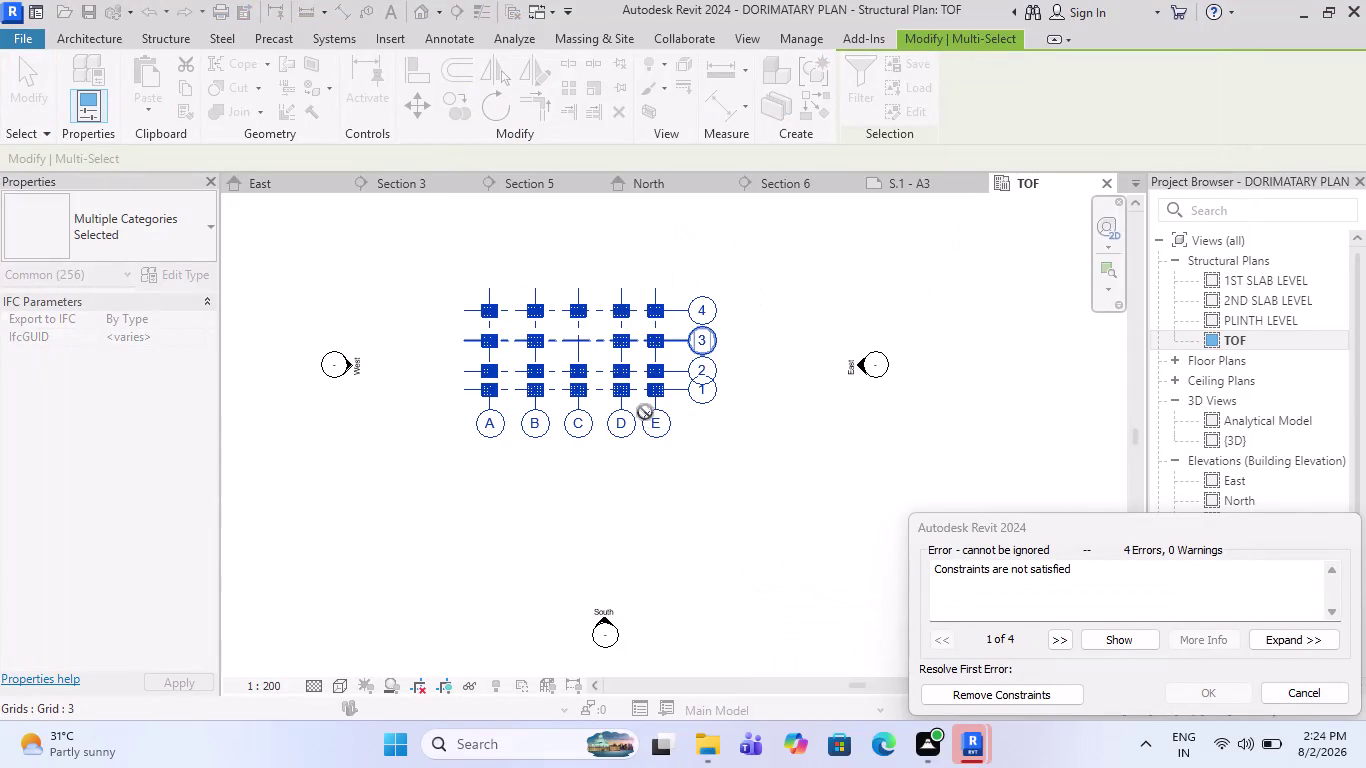
Cancel the grid change that broke constraints and switch to sheet S.1 - A3.
key(Escape)
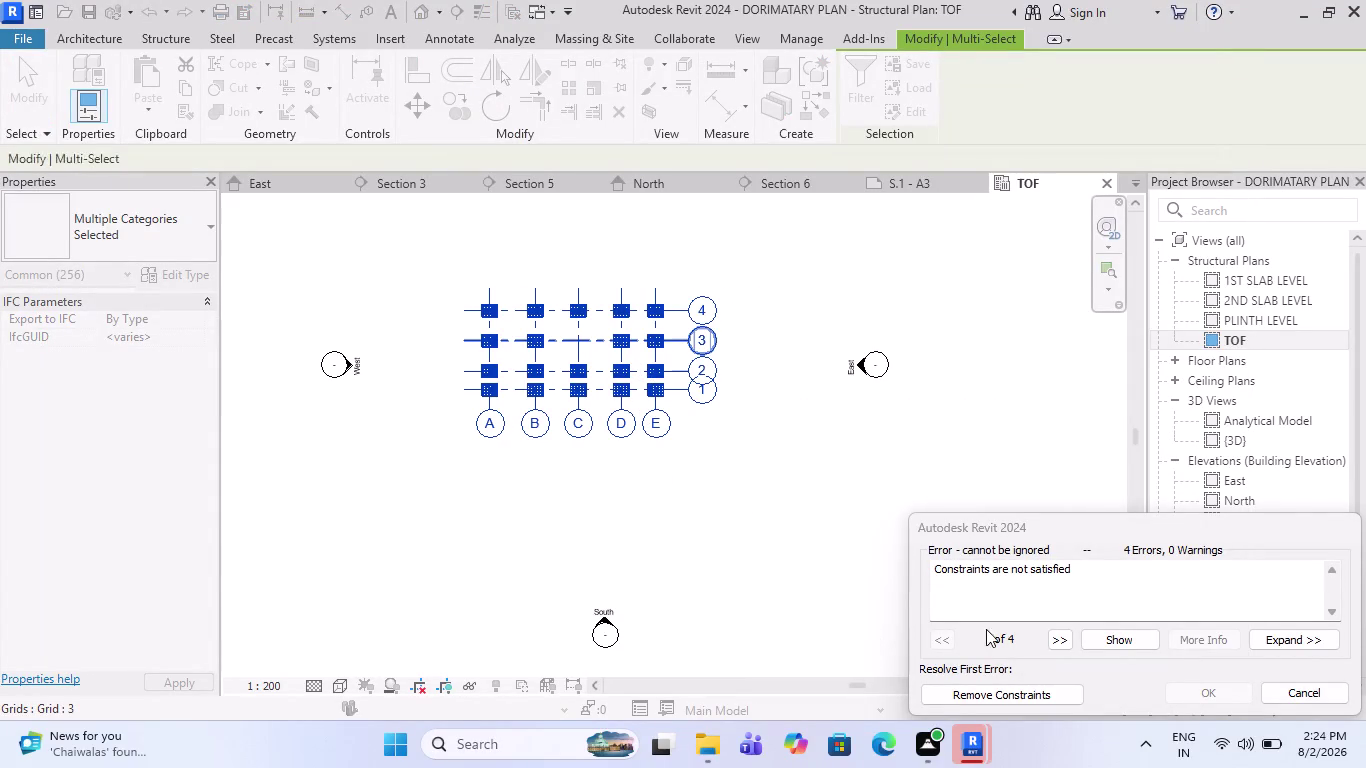
click(1320, 684)
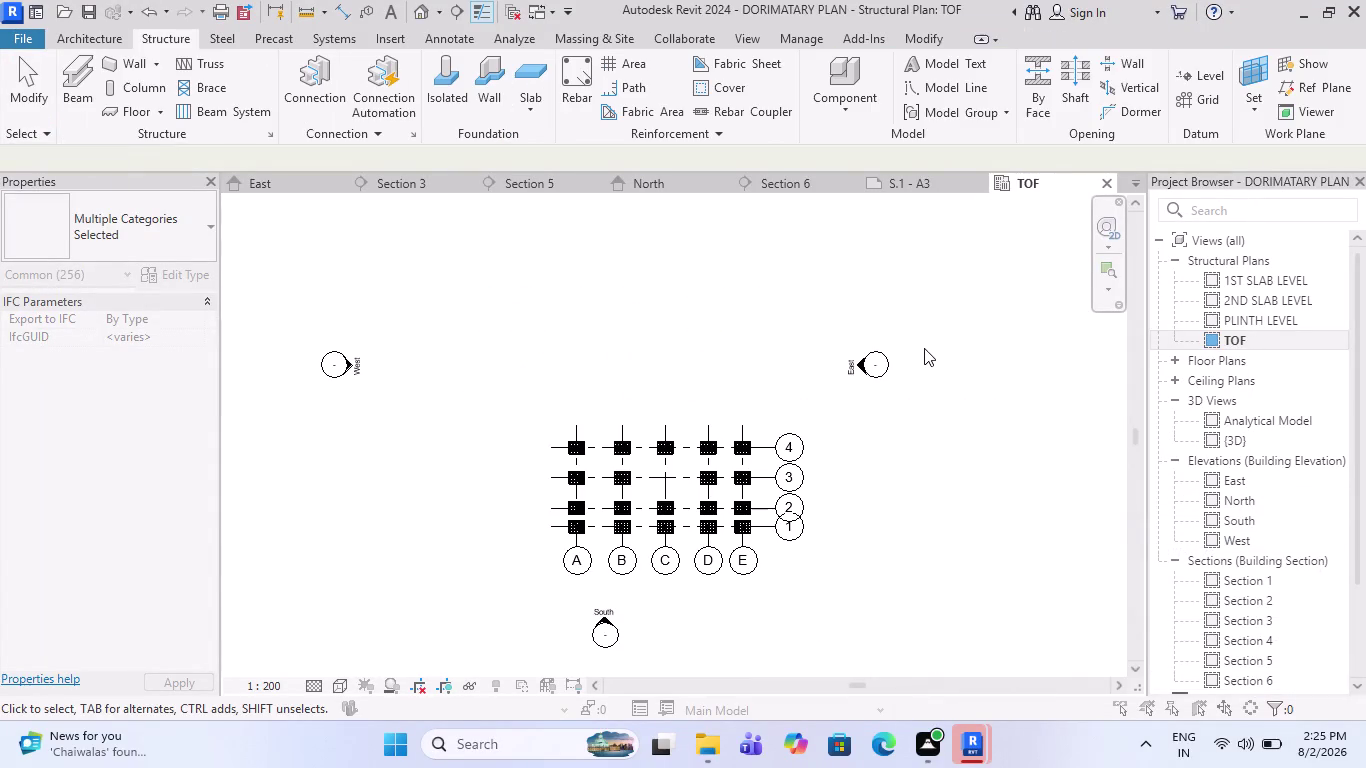
click(901, 189)
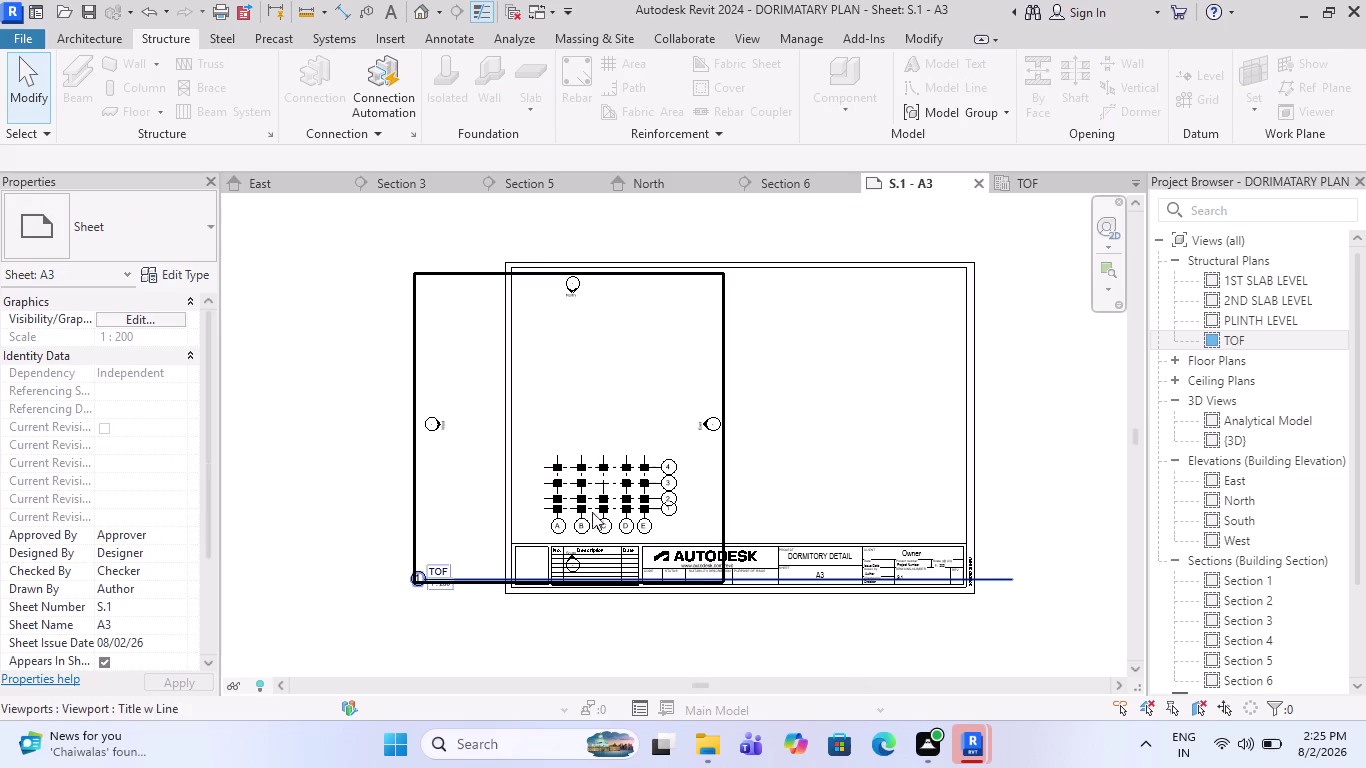
Activate the TOF plan viewport and delete the South elevation marker and its view.
double_click(565, 354)
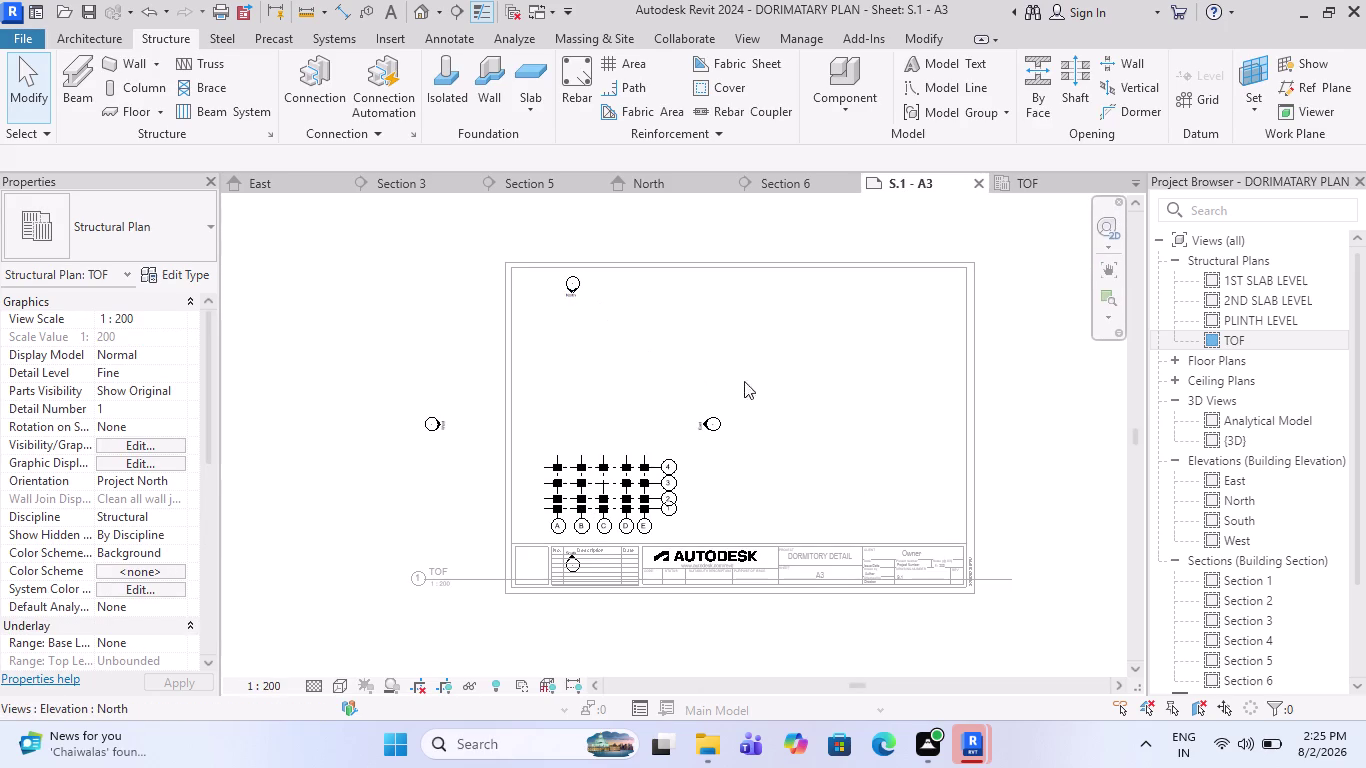
drag(613, 387, 619, 351)
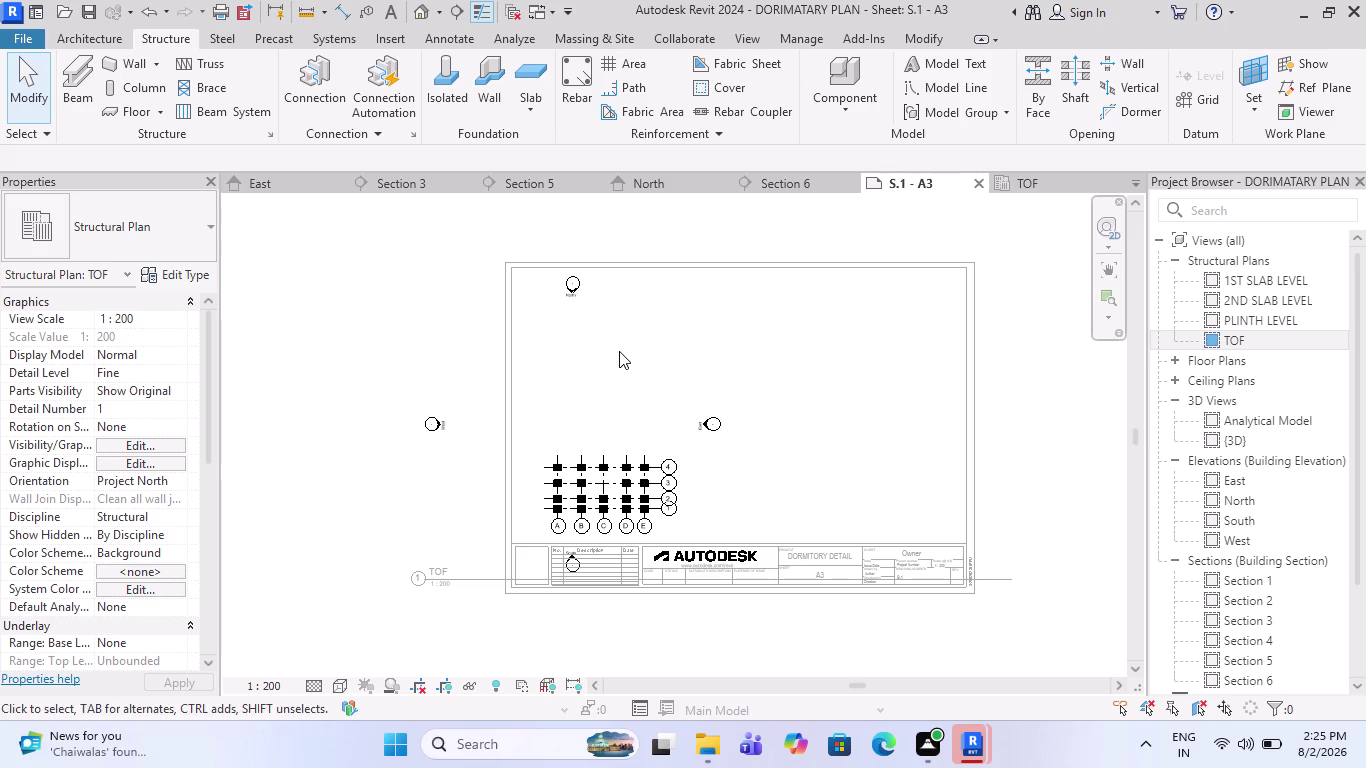
scroll(up, 3)
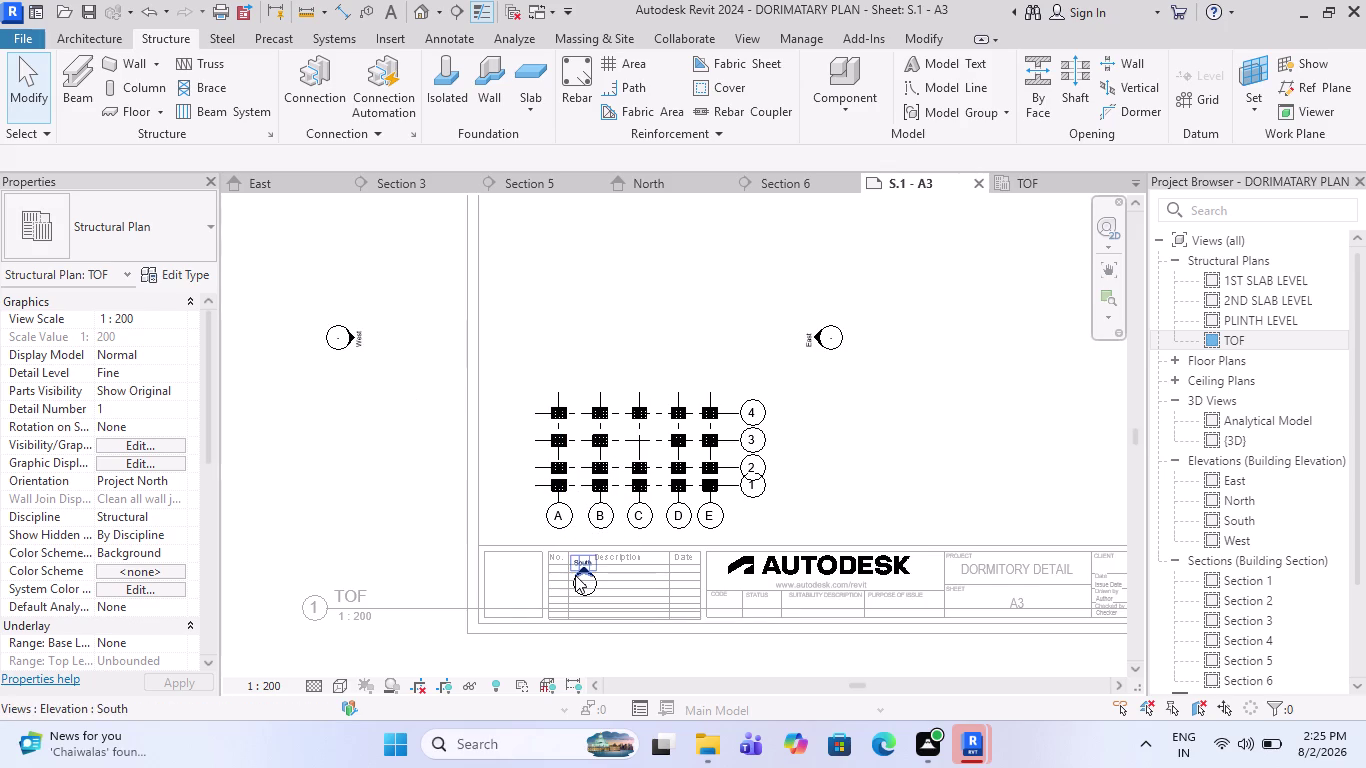
scroll(up, 3)
scroll(up, 3)
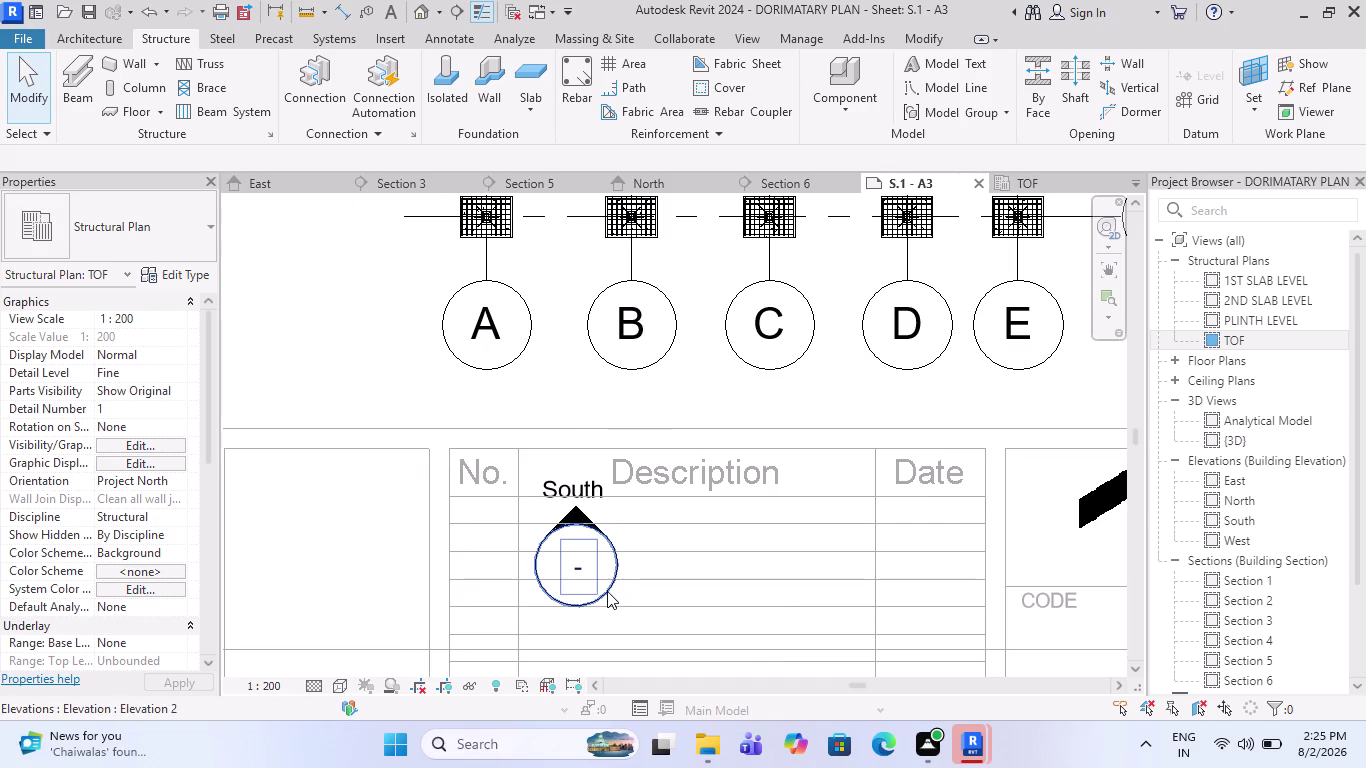
click(607, 591)
scroll(down, 3)
scroll(down, 3)
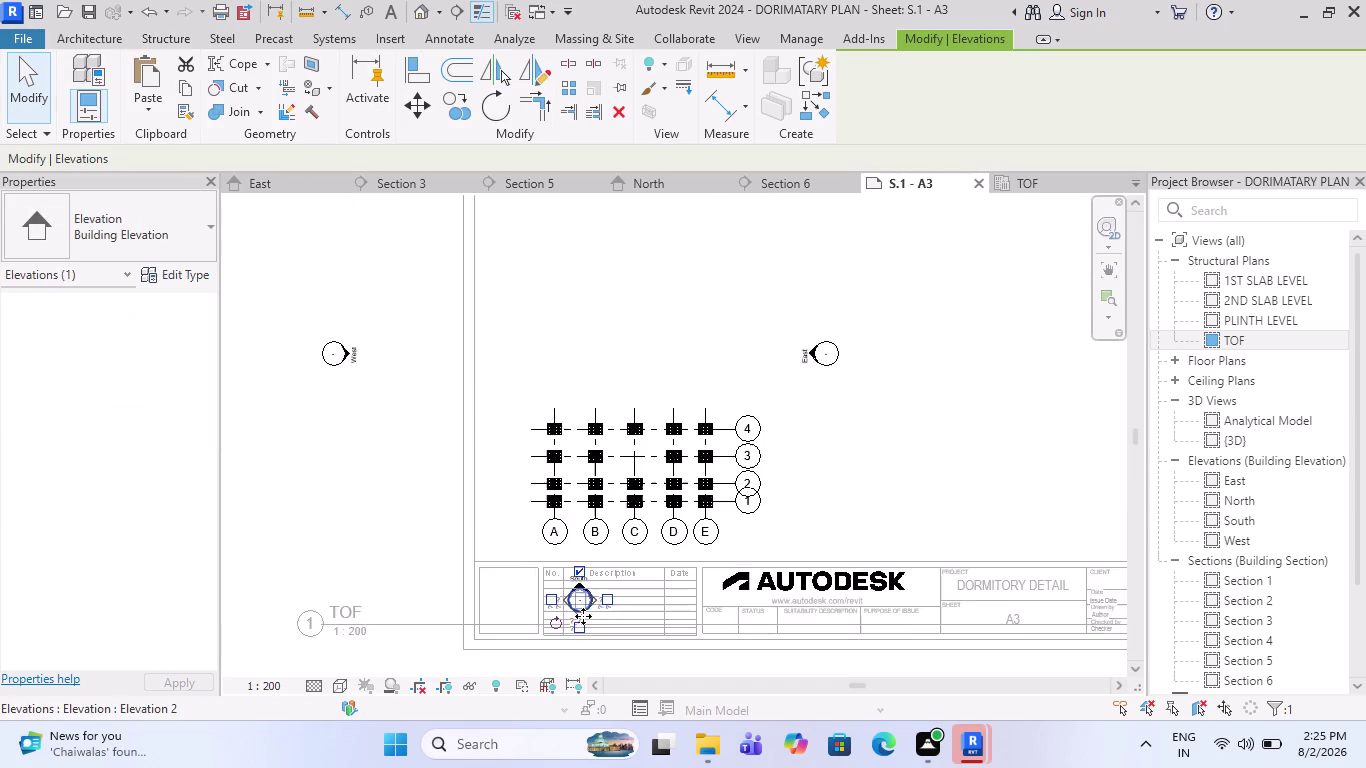
key(Delete)
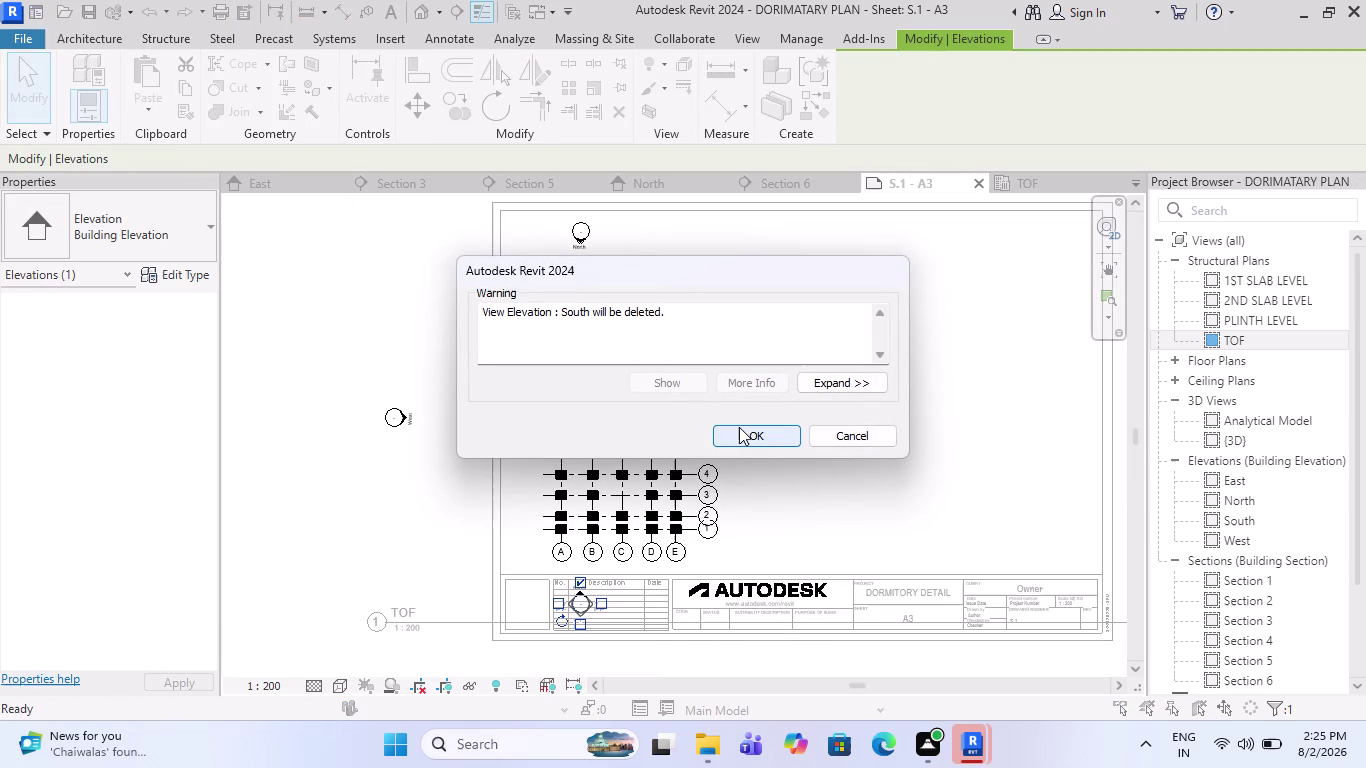
click(739, 427)
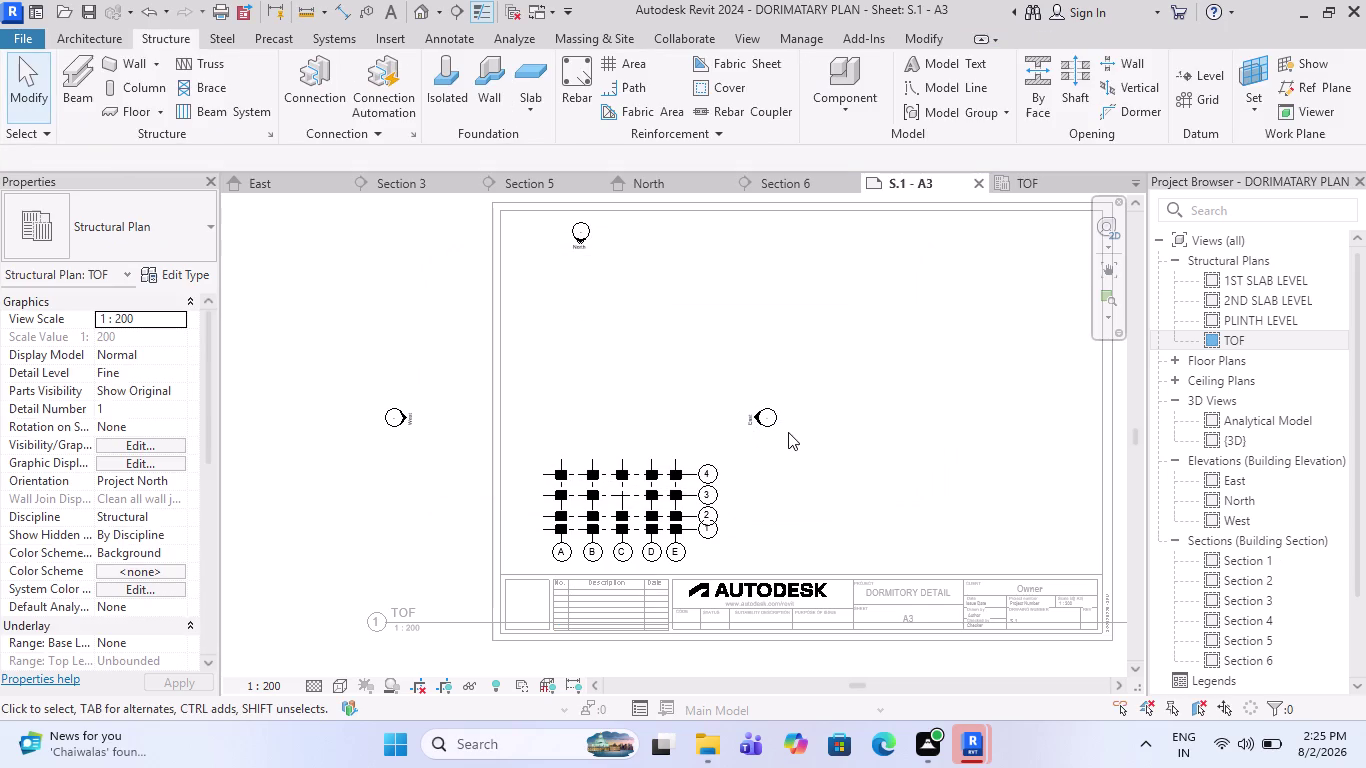
Delete the East, North and West elevation markers and their views.
drag(788, 432, 745, 374)
key(Delete)
click(751, 436)
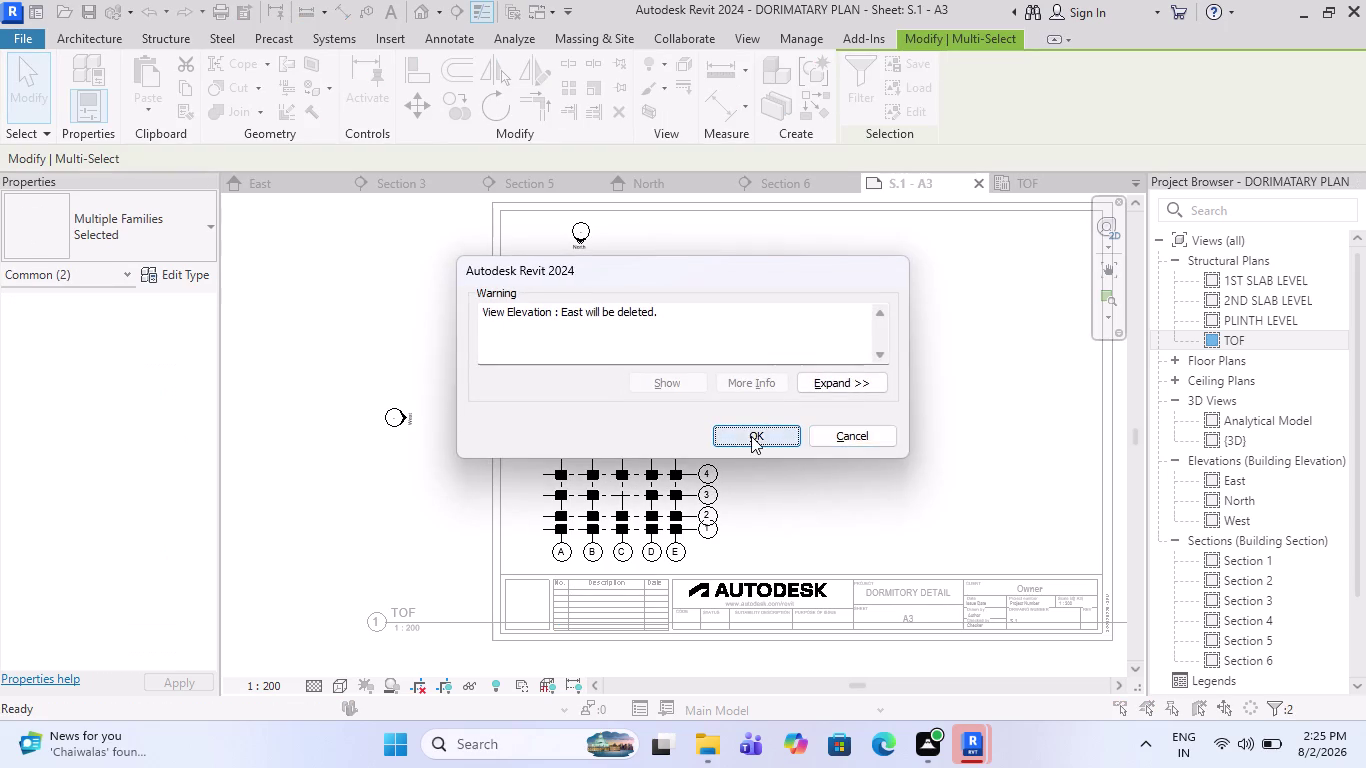
click(581, 247)
key(Delete)
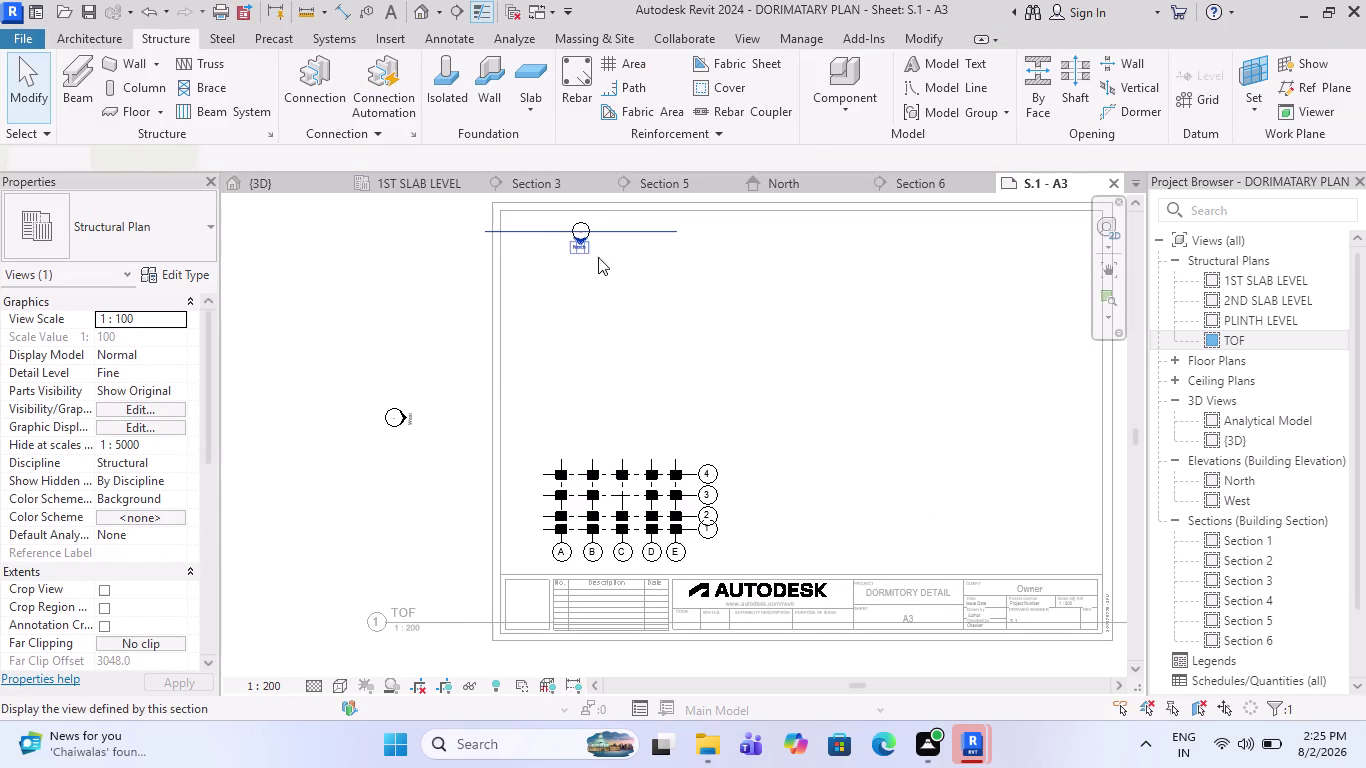
click(731, 430)
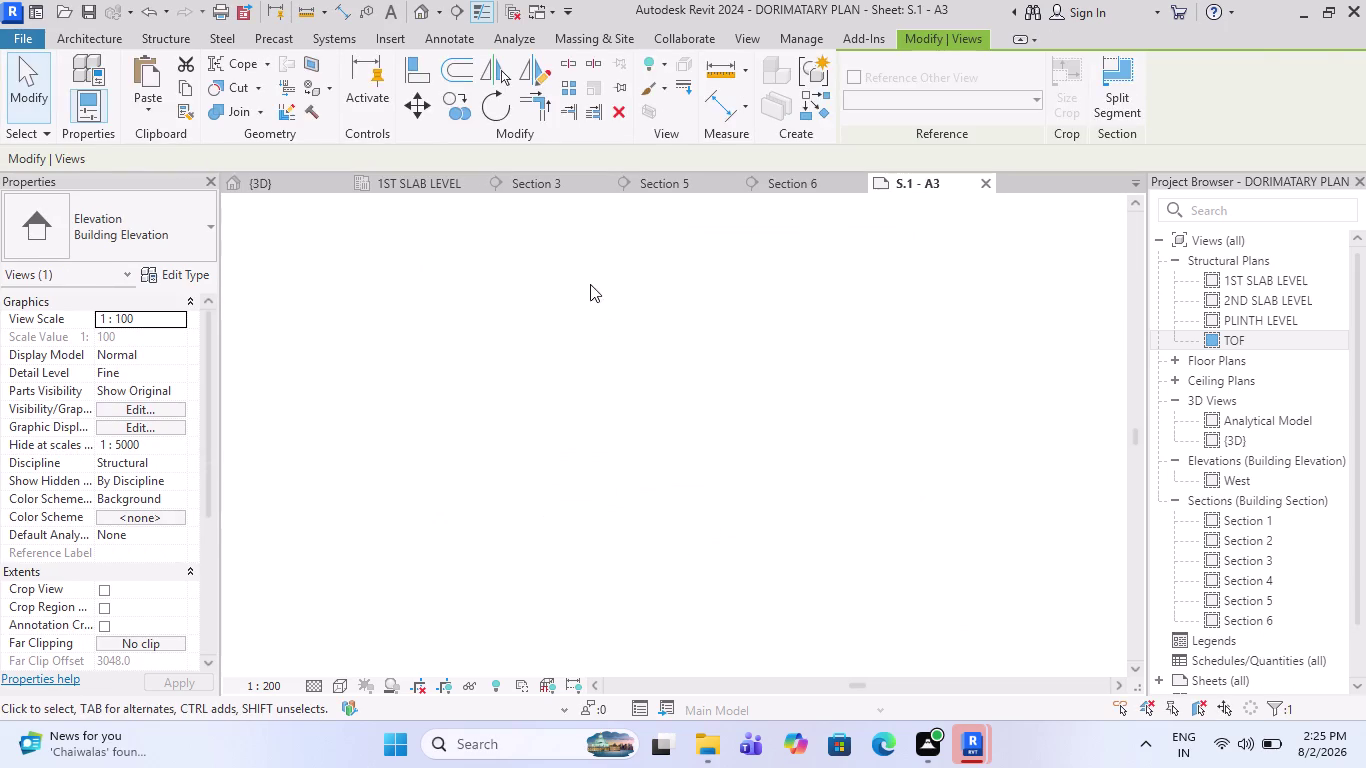
drag(420, 434, 291, 374)
key(Delete)
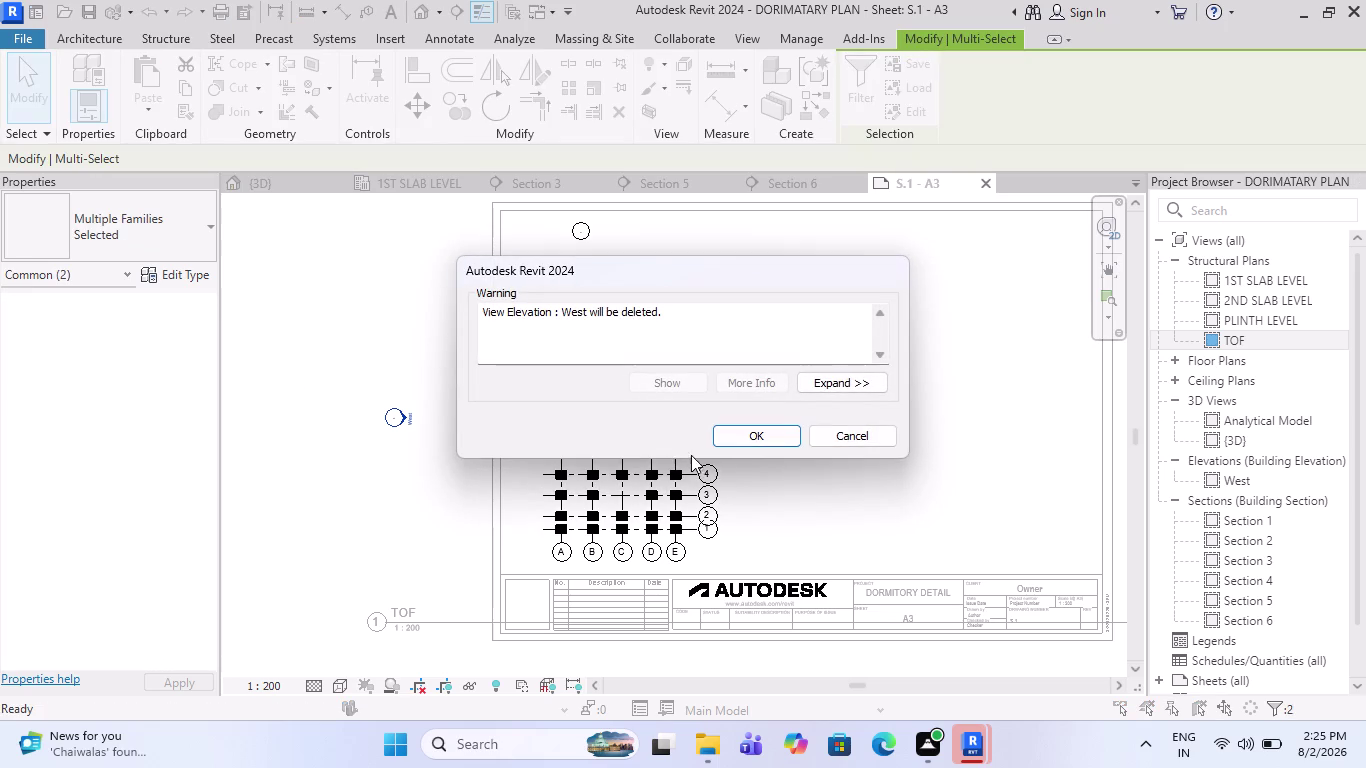
click(744, 432)
drag(641, 280, 548, 229)
key(Delete)
scroll(down, 3)
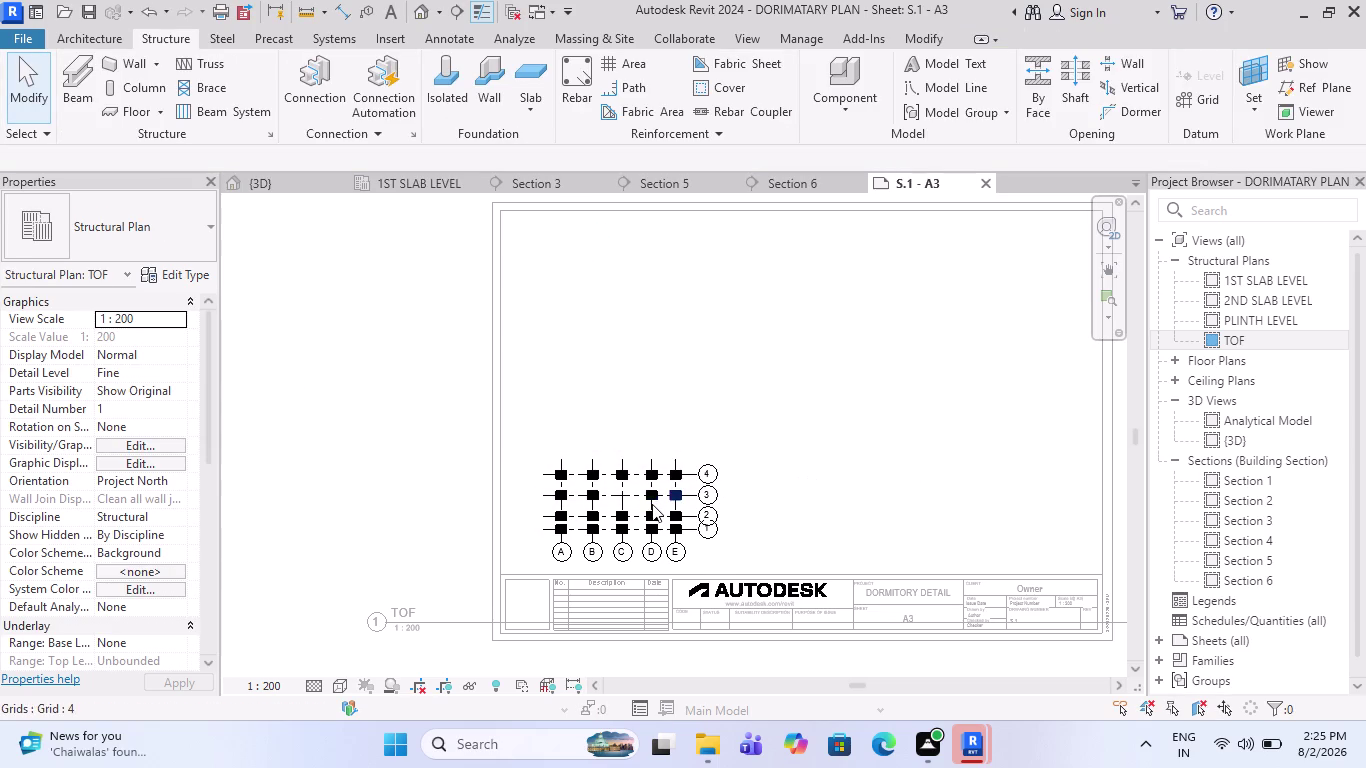
Deactivate the plan and move the TOF viewport higher on sheet S.1 - A3.
double_click(350, 436)
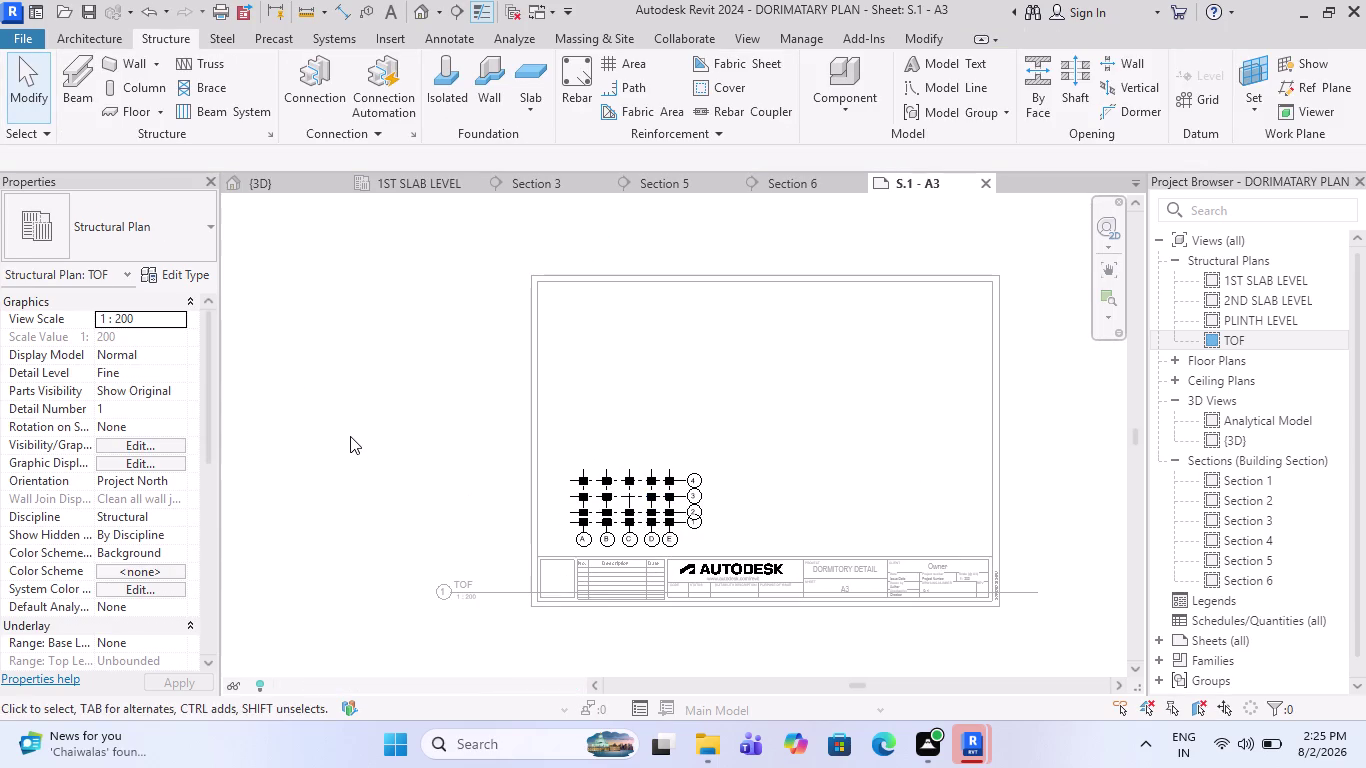
click(639, 507)
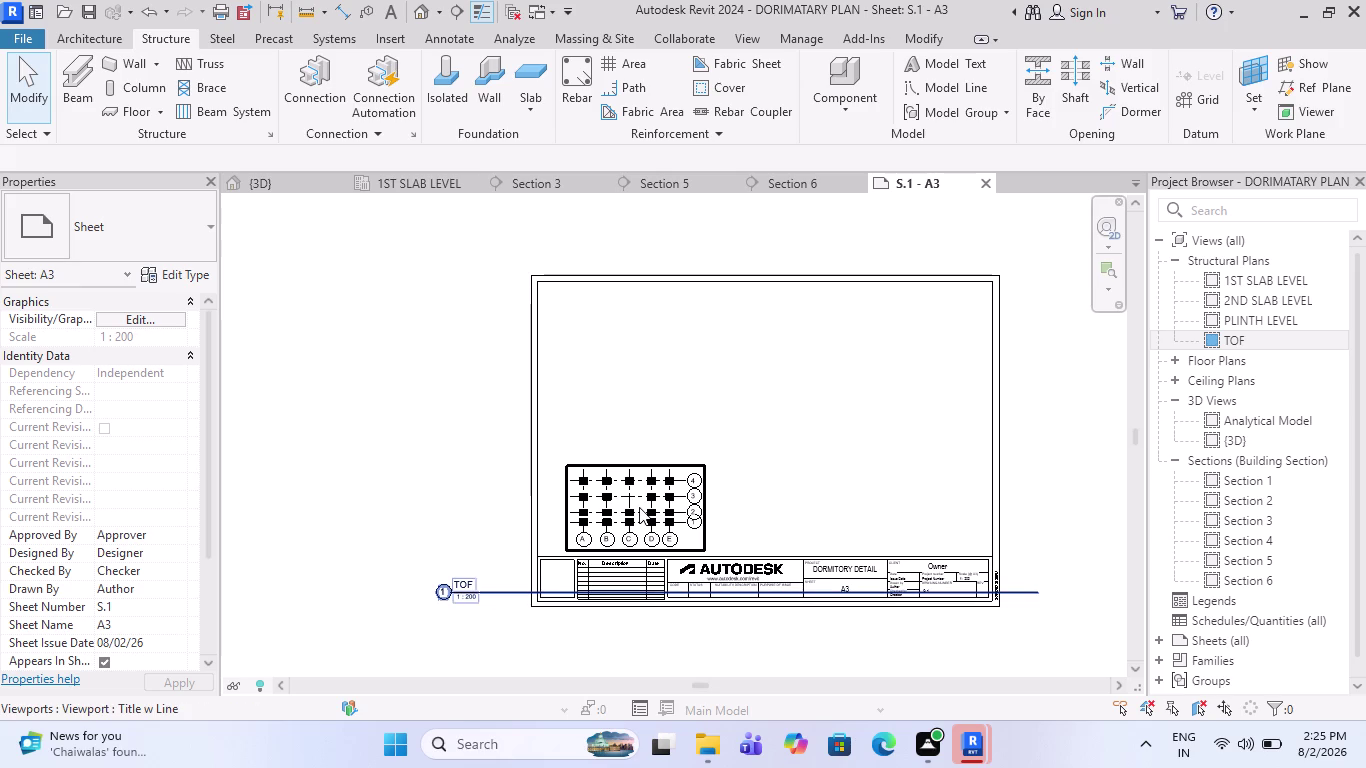
scroll(up, 3)
scroll(up, 3)
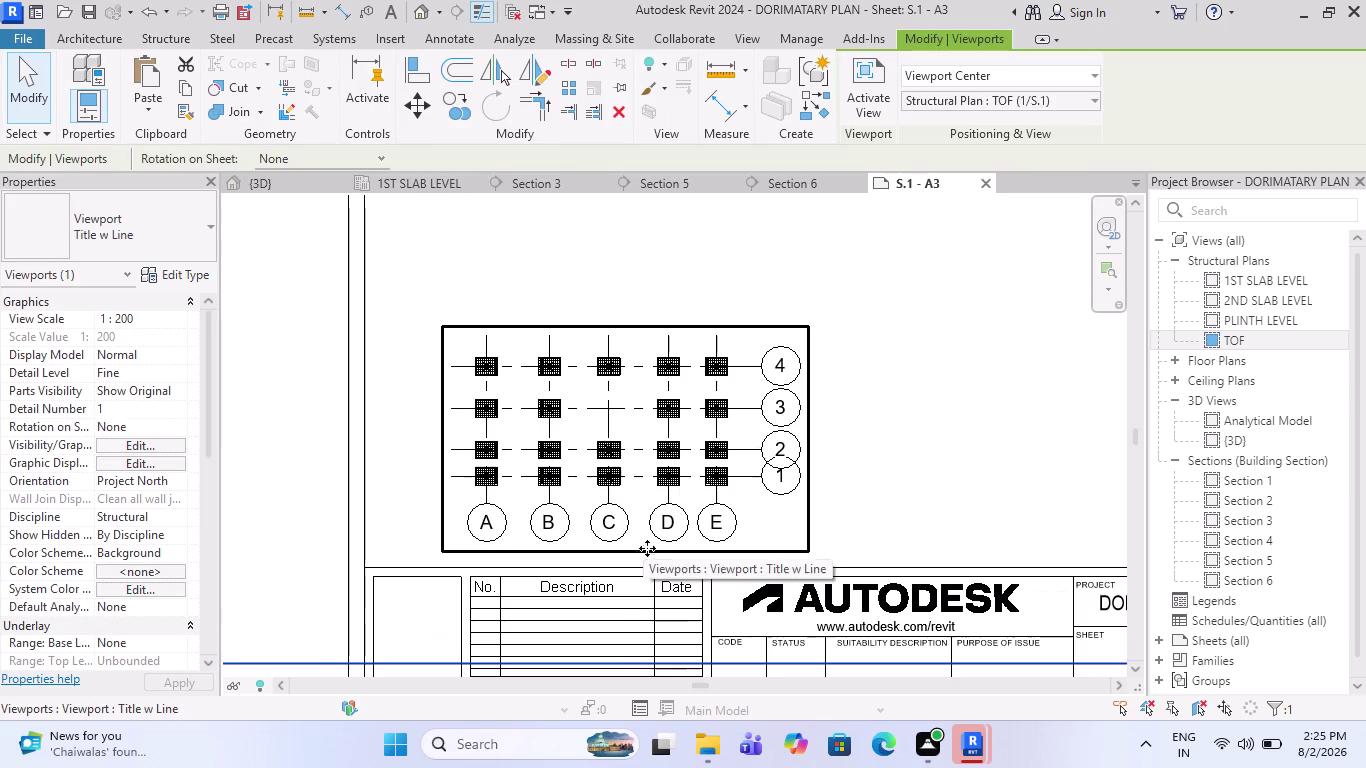
scroll(down, 3)
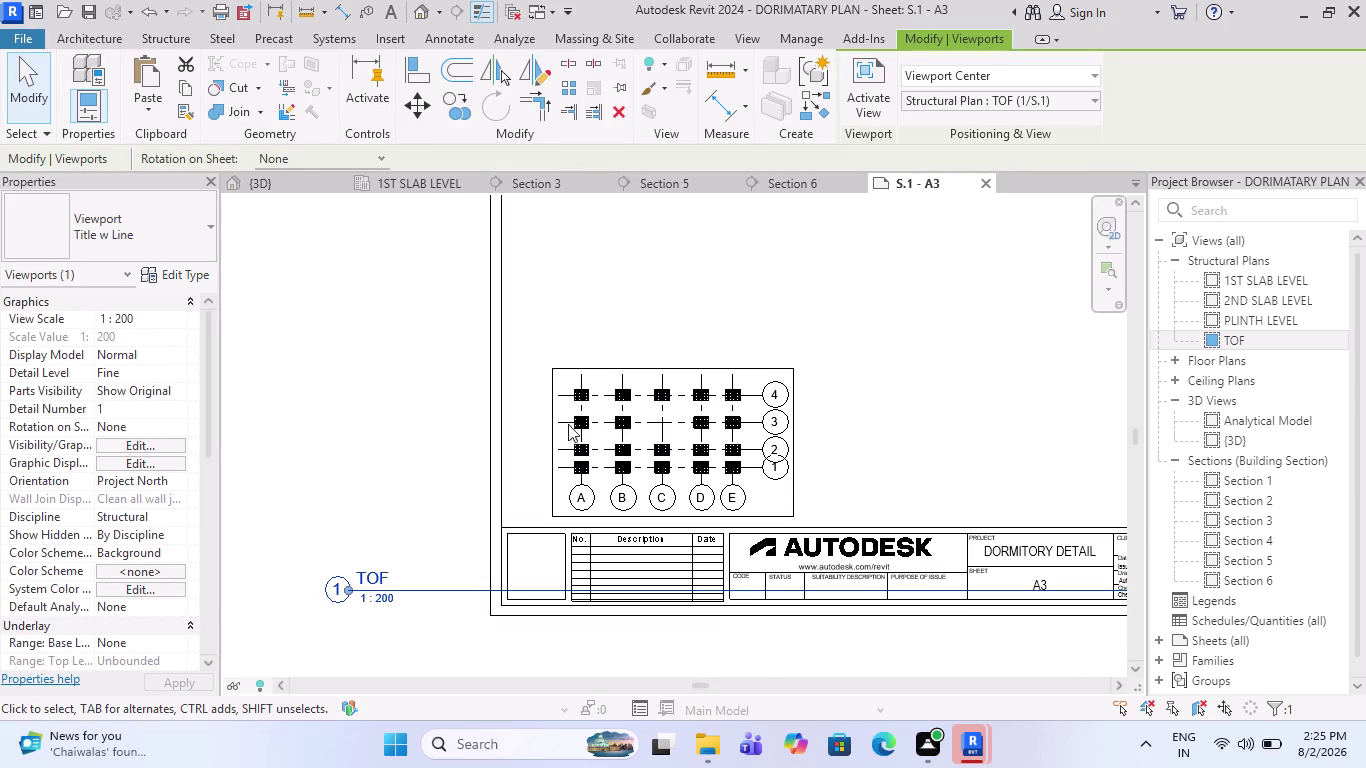
drag(616, 365, 590, 333)
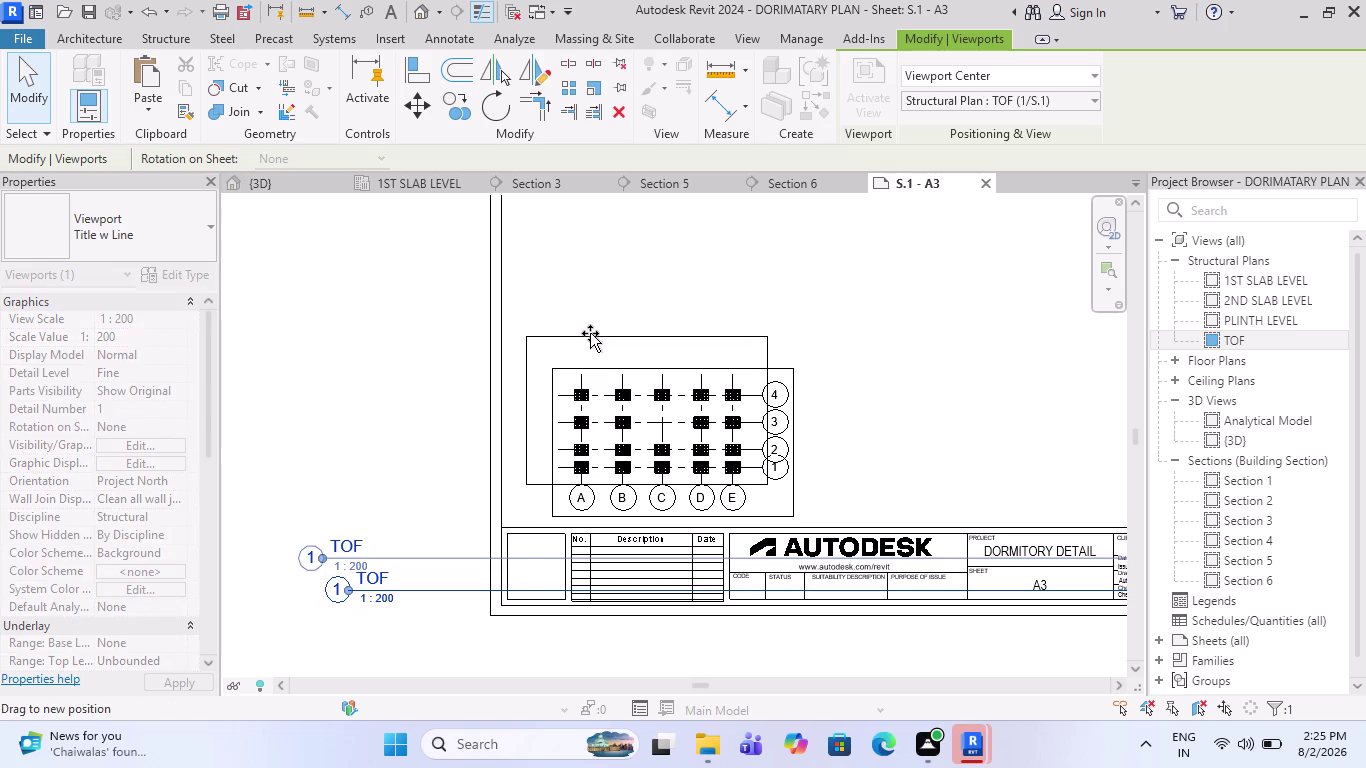
drag(590, 333, 591, 327)
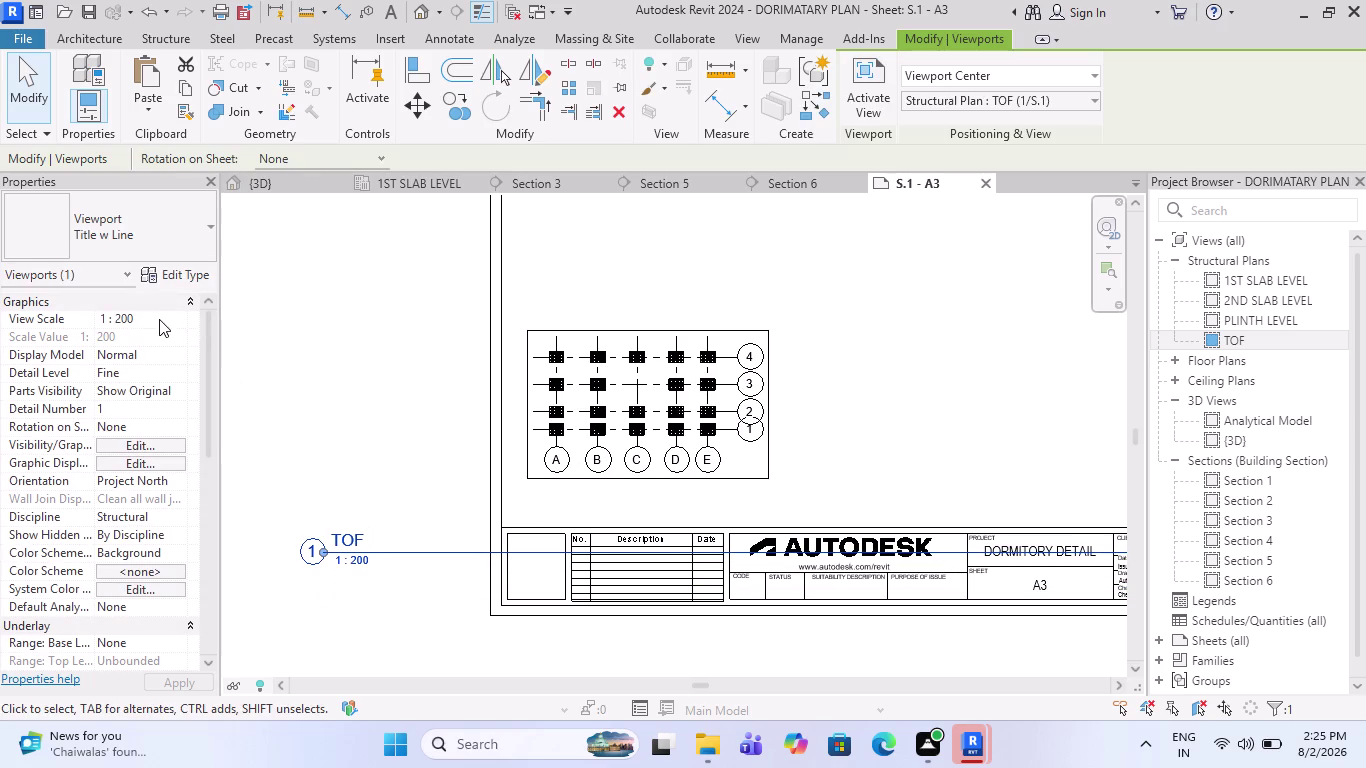
Set the TOF viewport's View Scale to Custom with a scale value of 150.
click(159, 319)
click(182, 319)
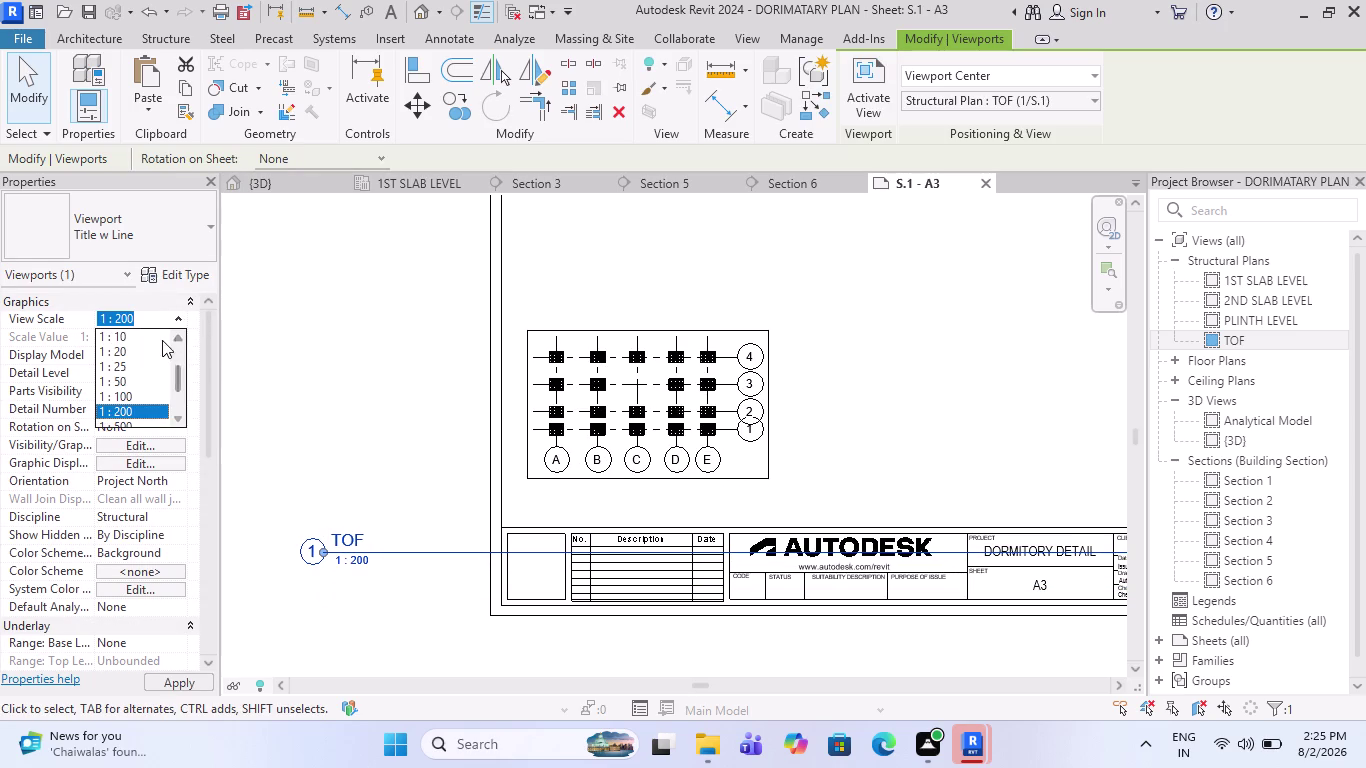
scroll(down, 3)
scroll(down, 3)
scroll(up, 3)
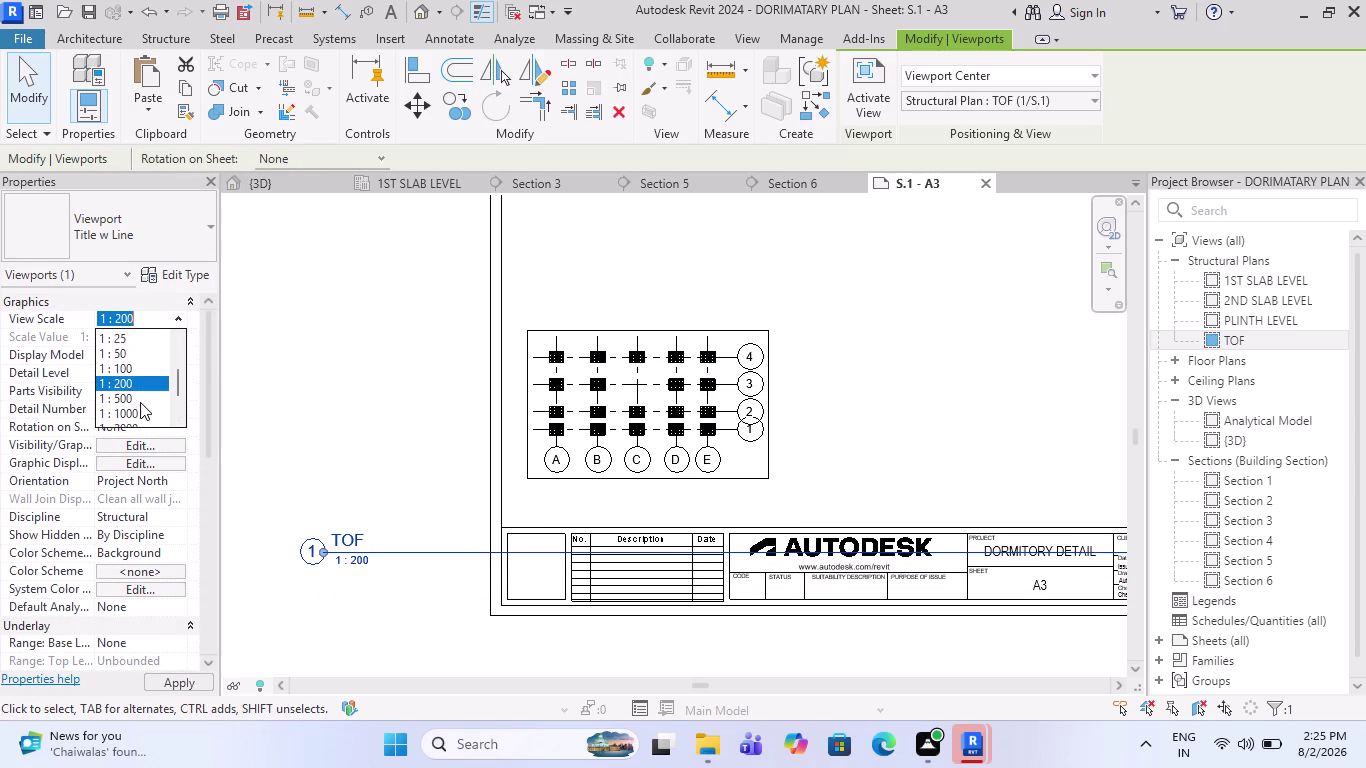
scroll(up, 3)
click(134, 331)
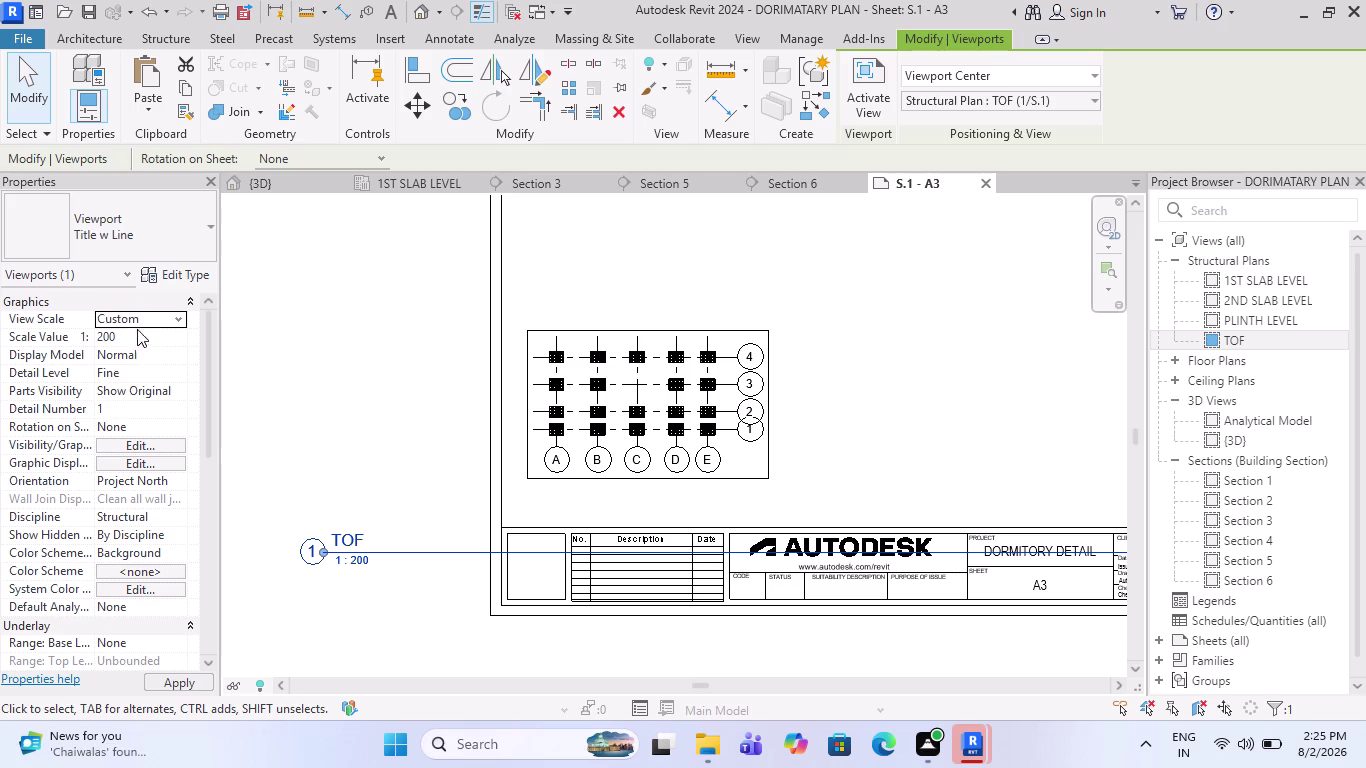
click(146, 334)
text(1)
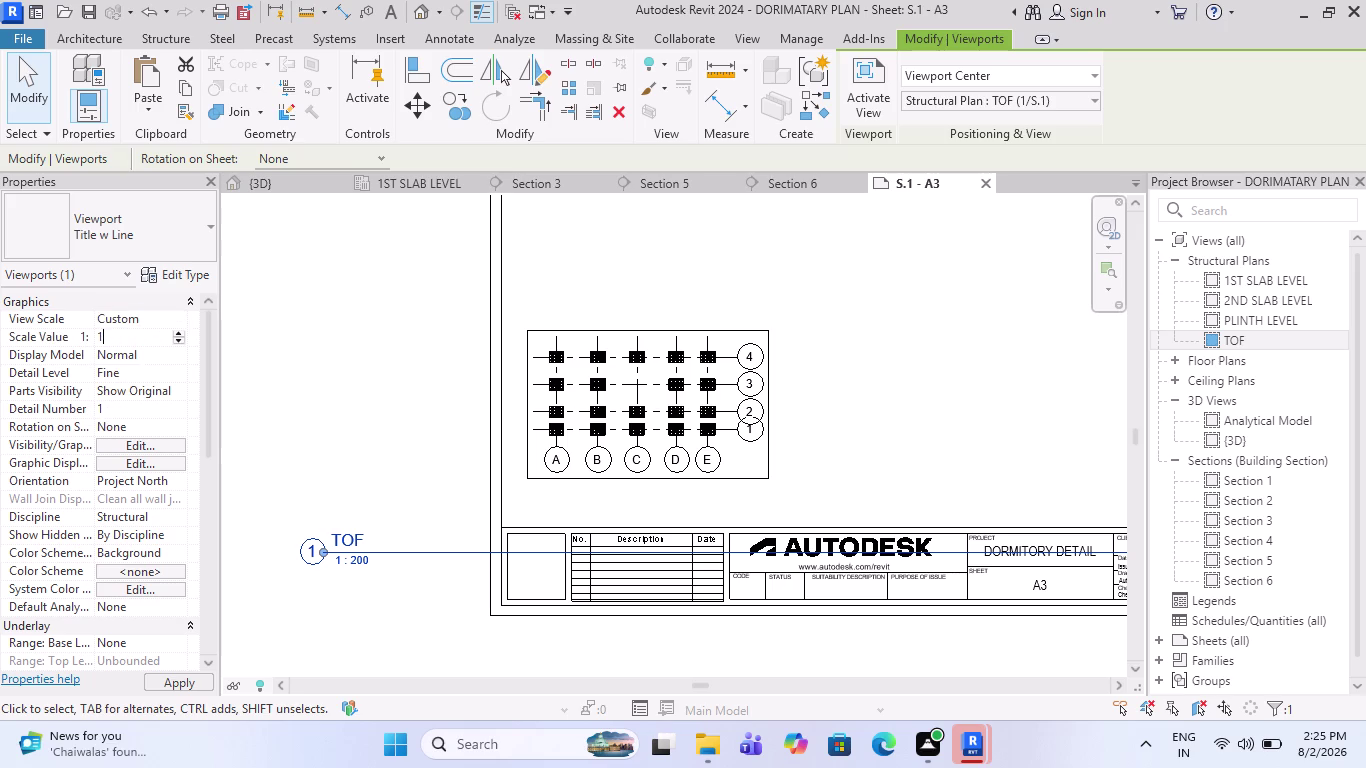
text(50)
key(Return)
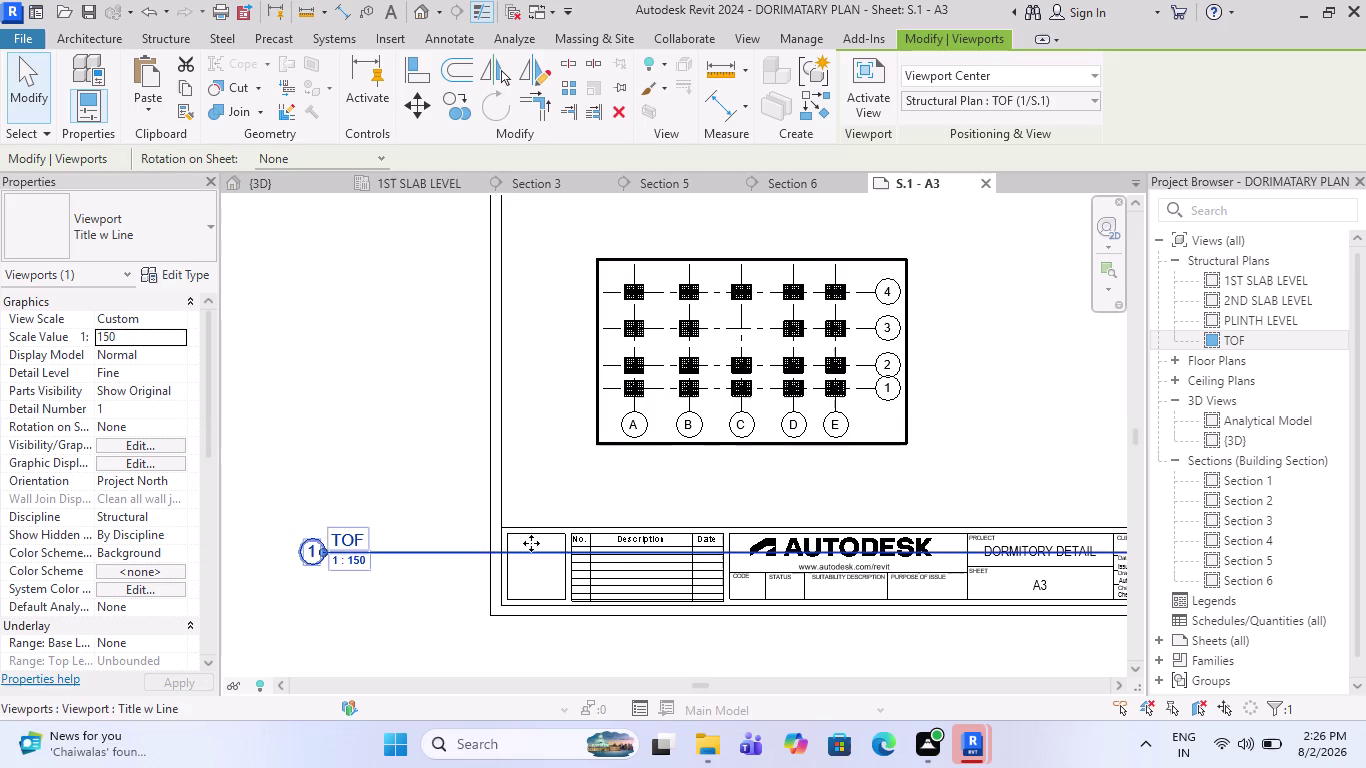
scroll(down, 3)
key(Escape)
click(394, 554)
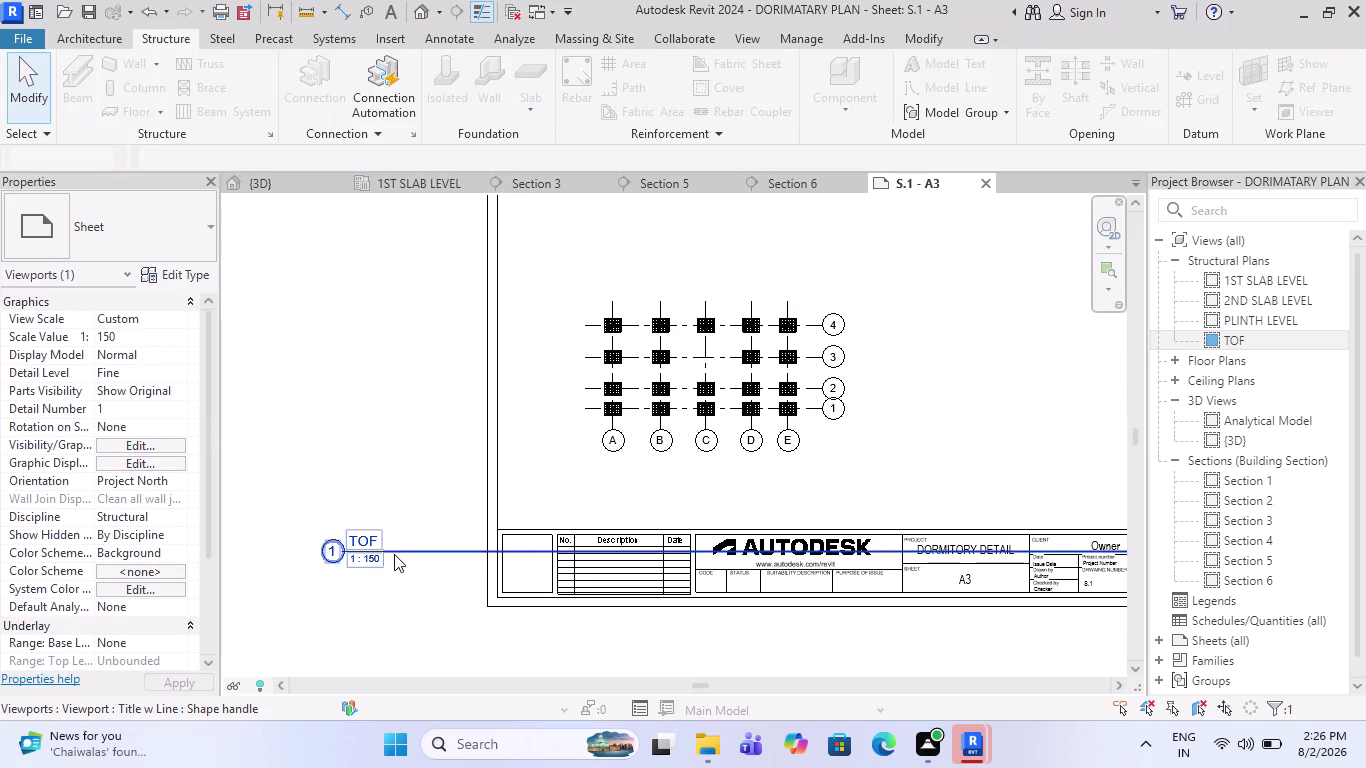
Explore actions on the TOF plan viewport, cancelling each without changes.
key(Delete)
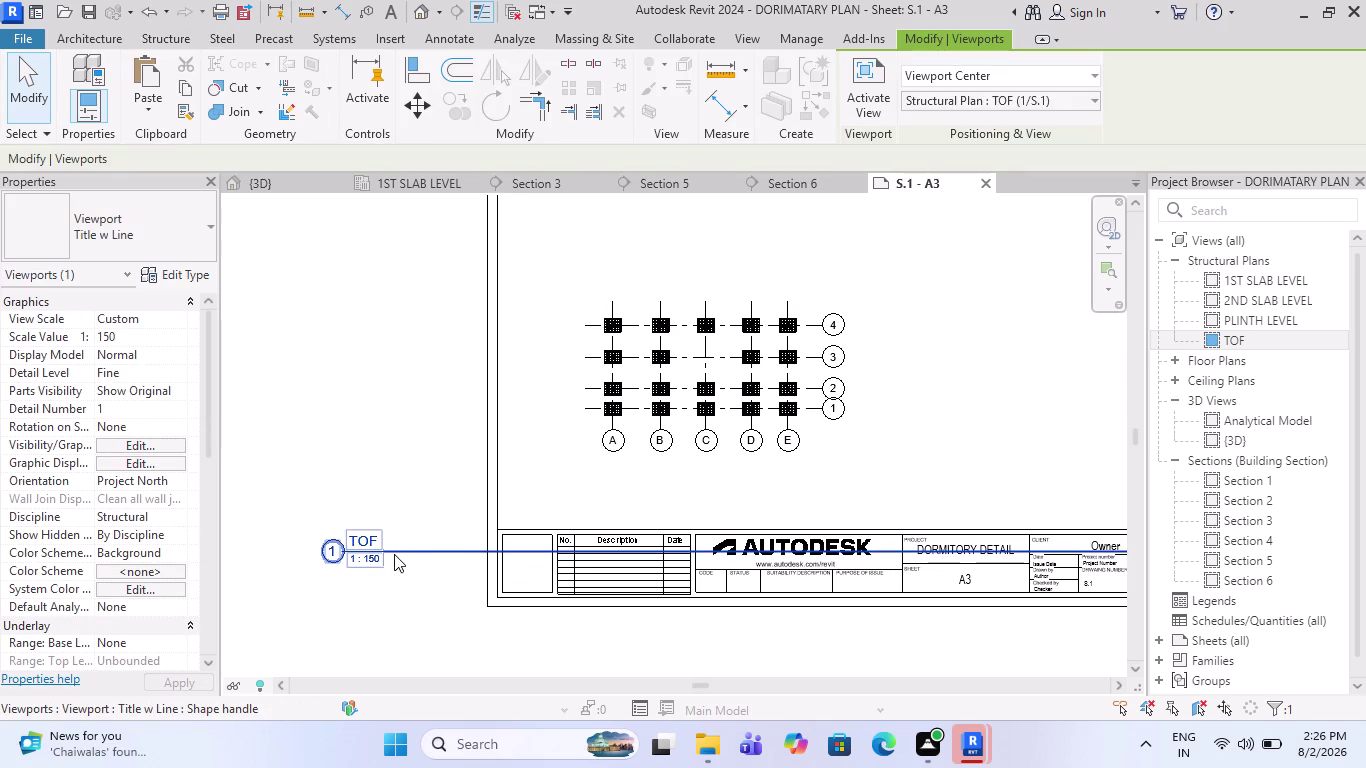
drag(426, 590, 324, 479)
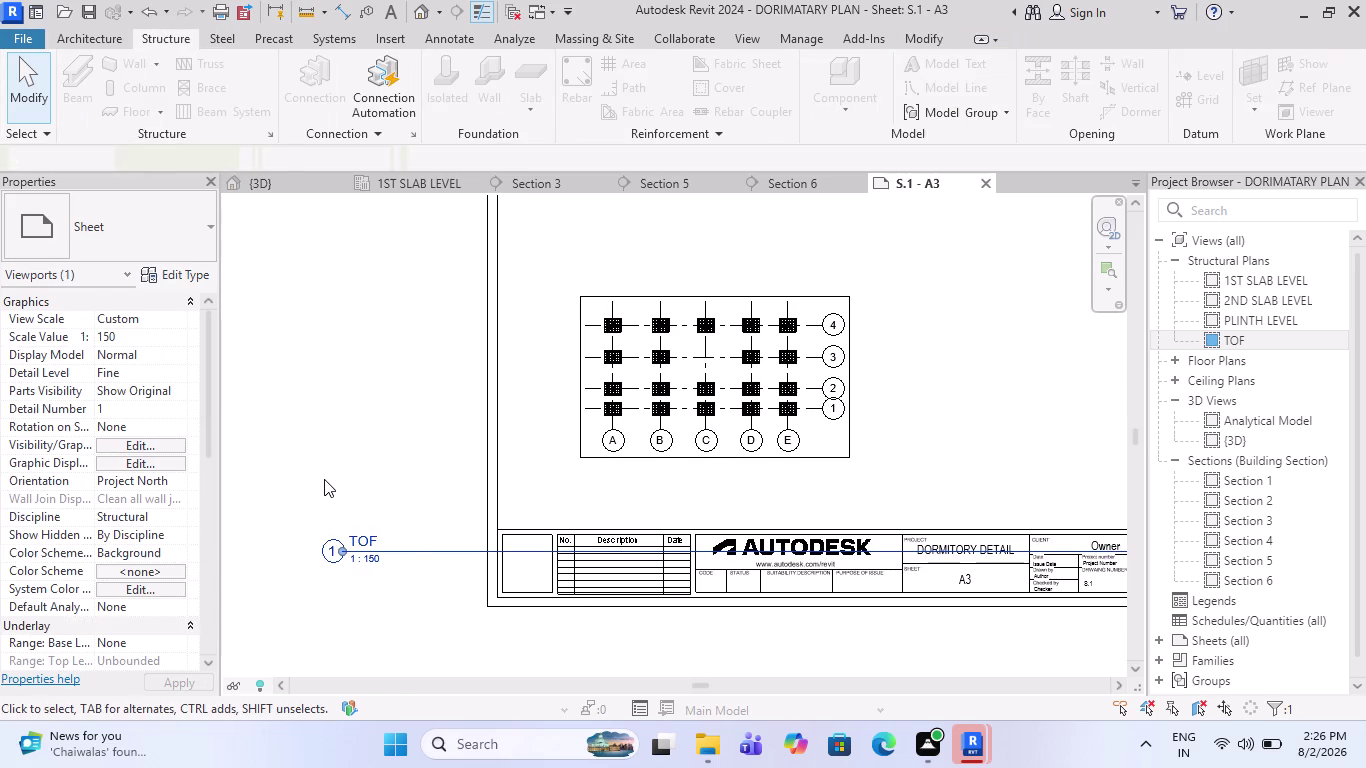
right_click(324, 479)
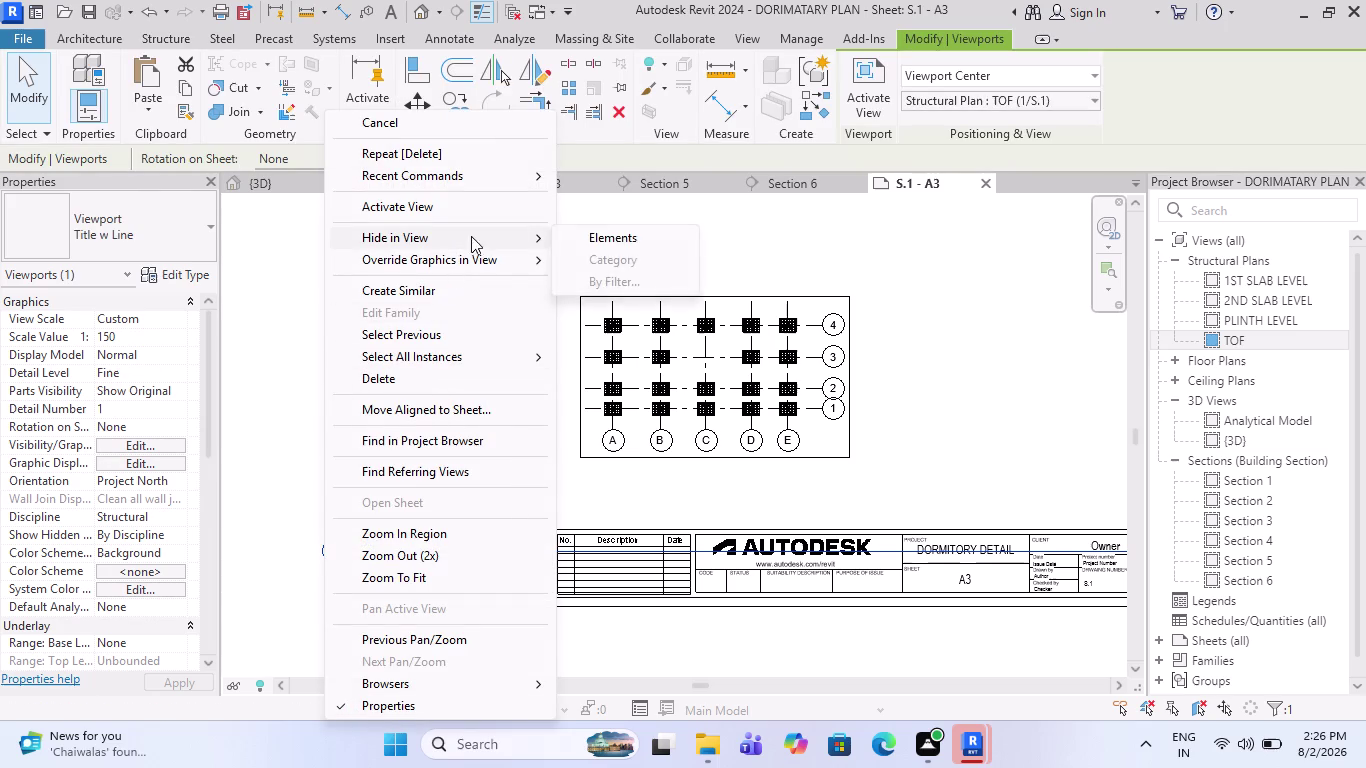
click(630, 234)
scroll(down, 3)
key(Escape)
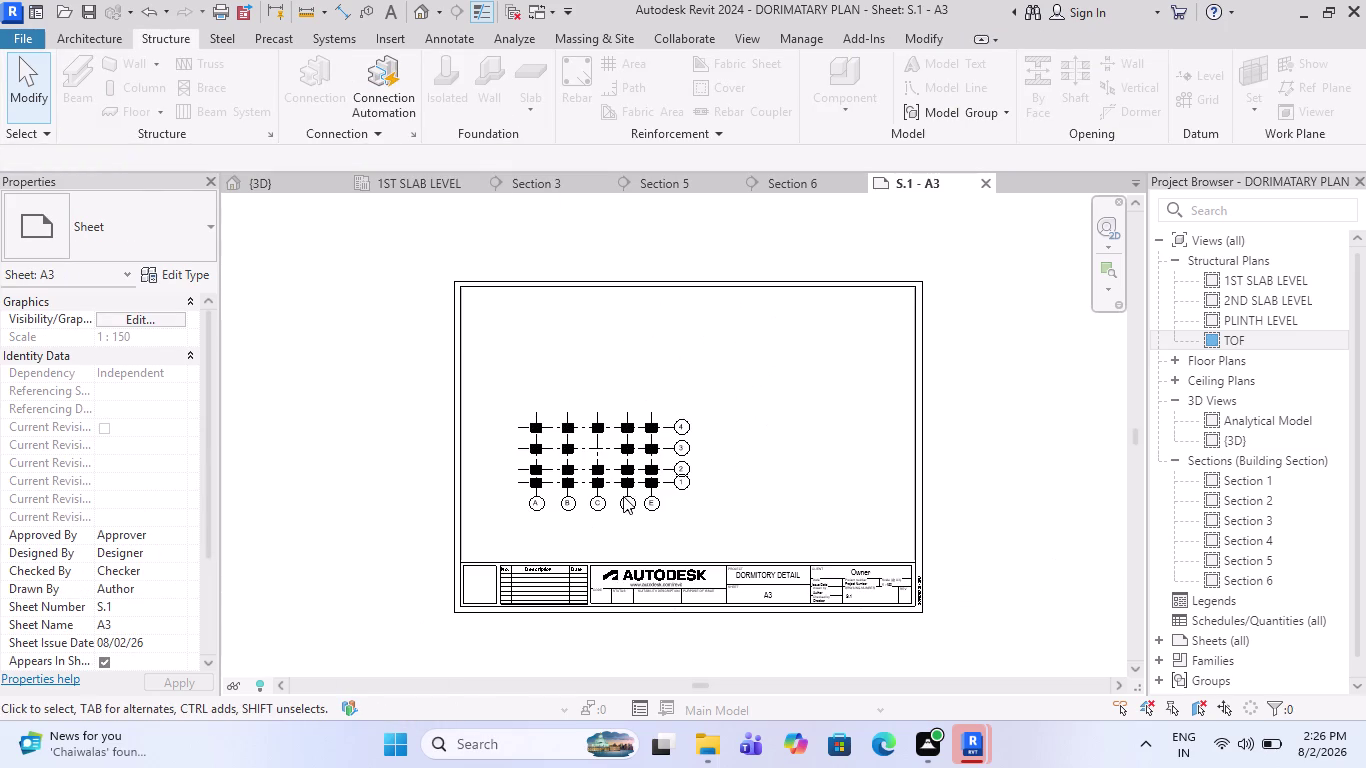
key(Escape)
double_click(702, 462)
key(Escape)
scroll(down, 3)
key(Escape)
click(561, 500)
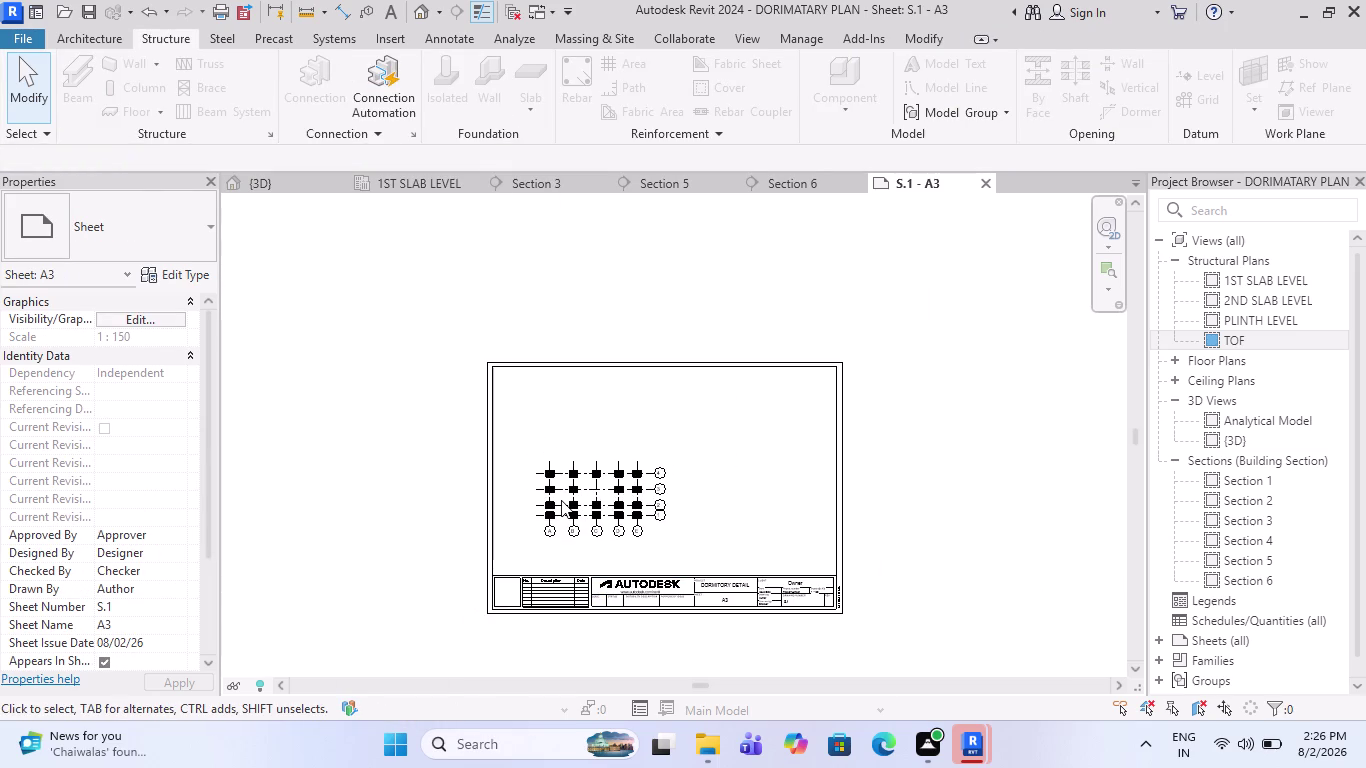
scroll(up, 3)
key(Escape)
key(Escape)
Try selecting and dragging elements on sheet S.1, then cancel out.
click(210, 382)
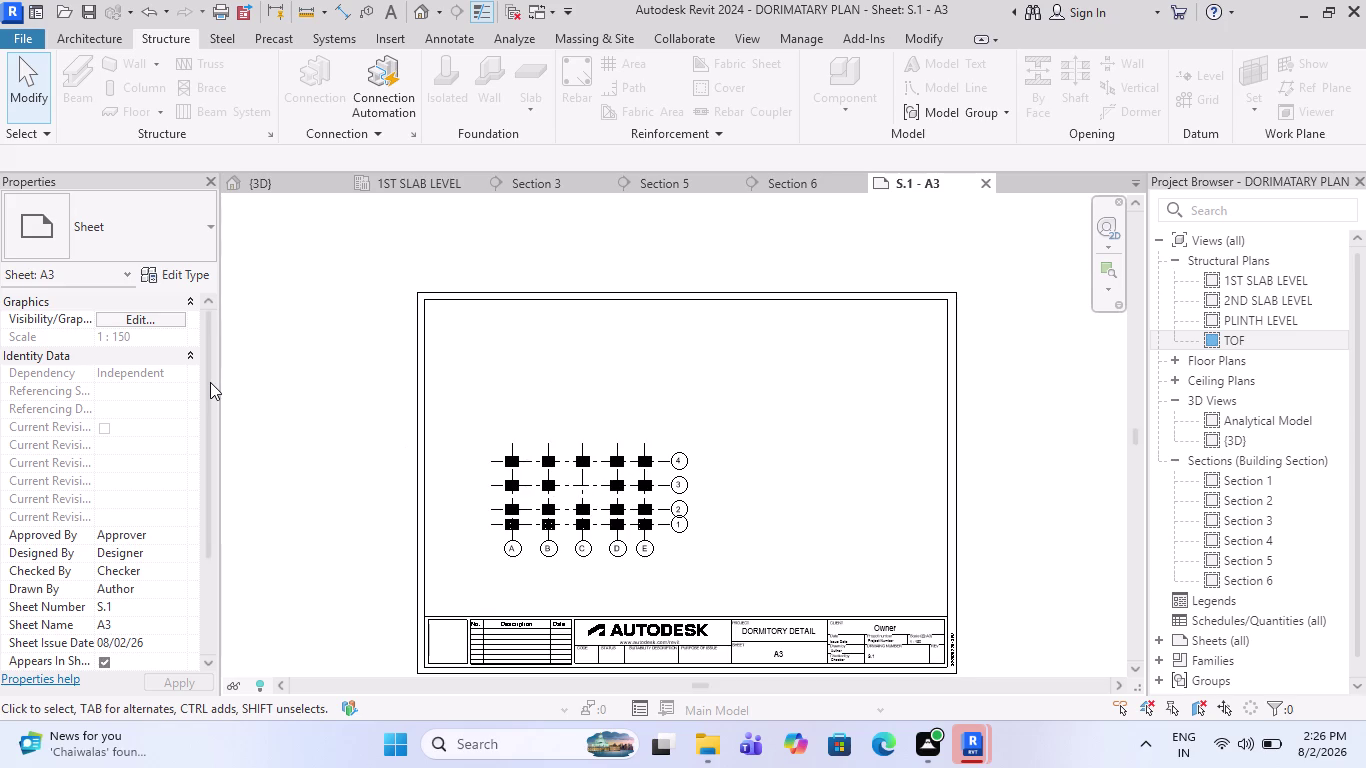
key(Escape)
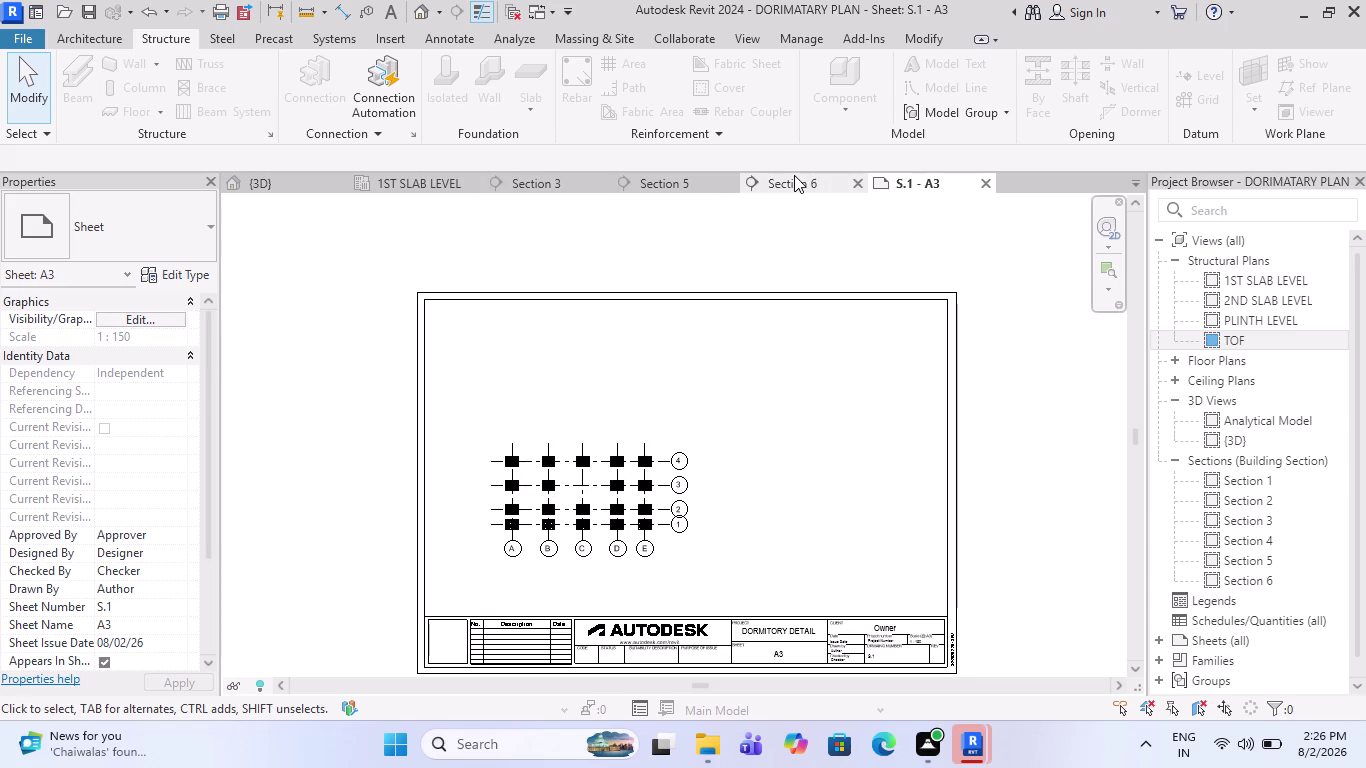
key(Escape)
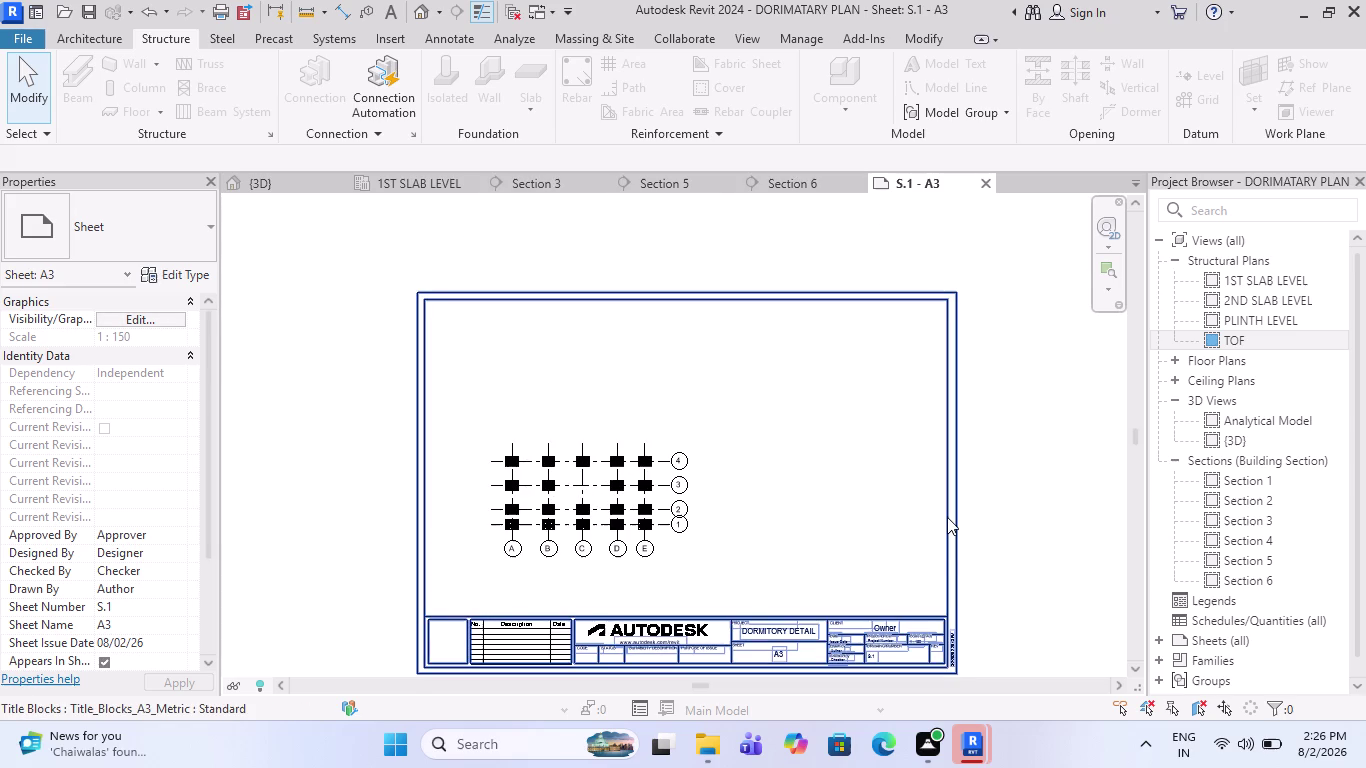
key(Return)
scroll(down, 3)
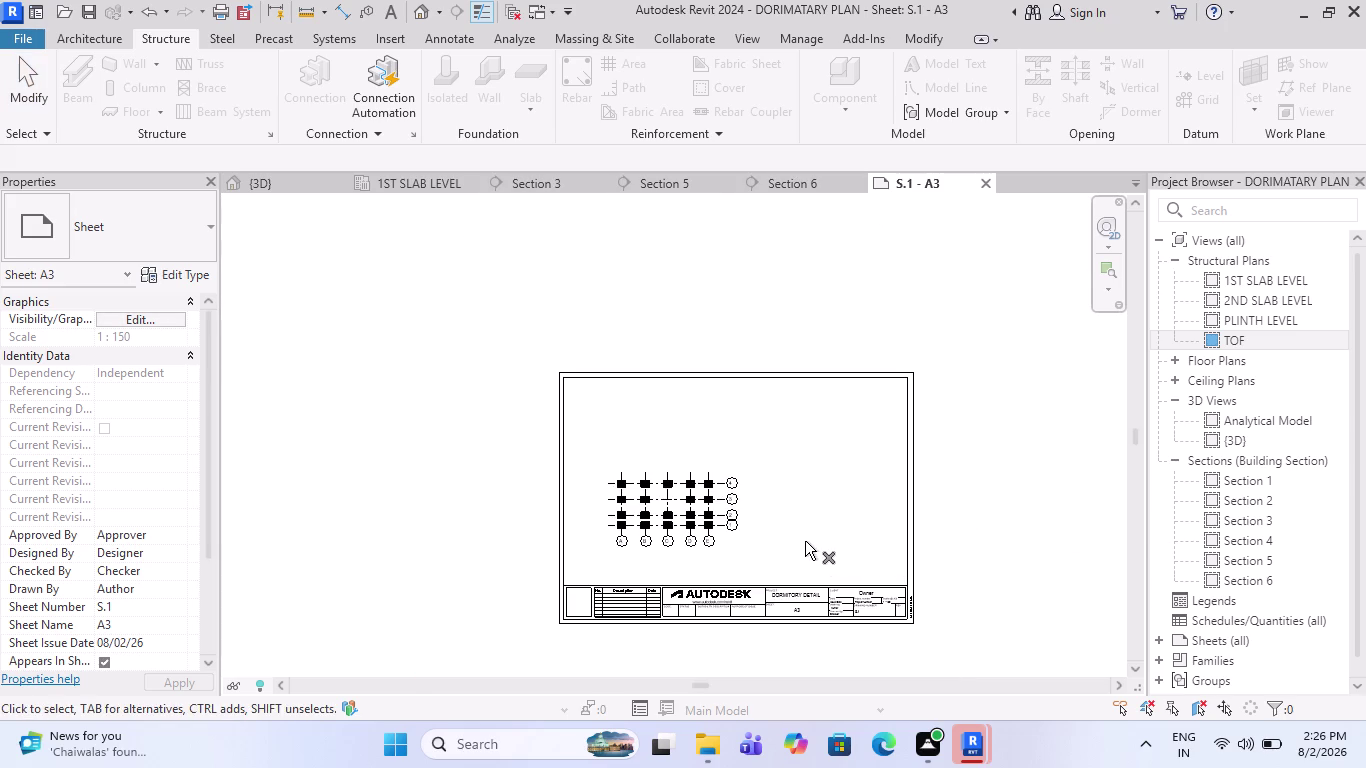
key(Escape)
key(Escape)
click(730, 524)
drag(988, 637, 975, 631)
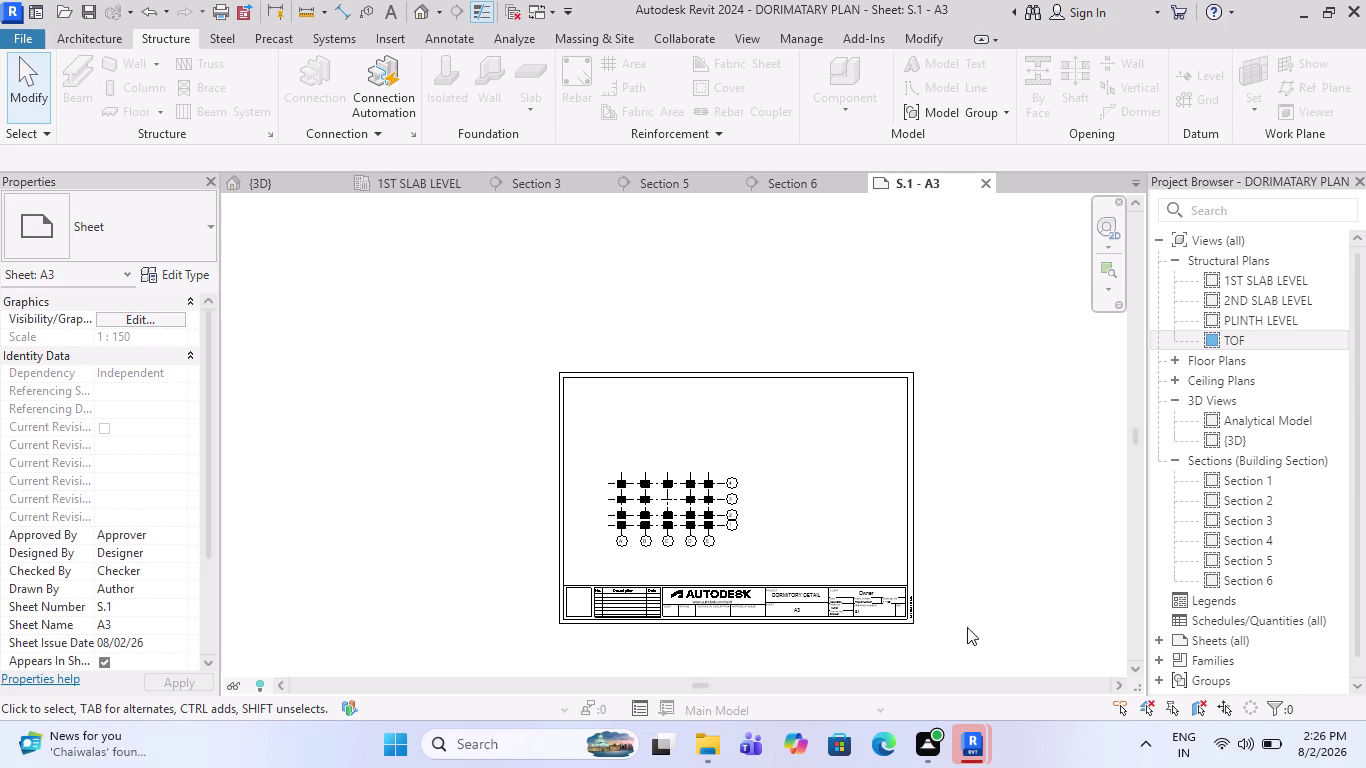
drag(975, 631, 713, 547)
key(Escape)
key(Escape)
key(Escape)
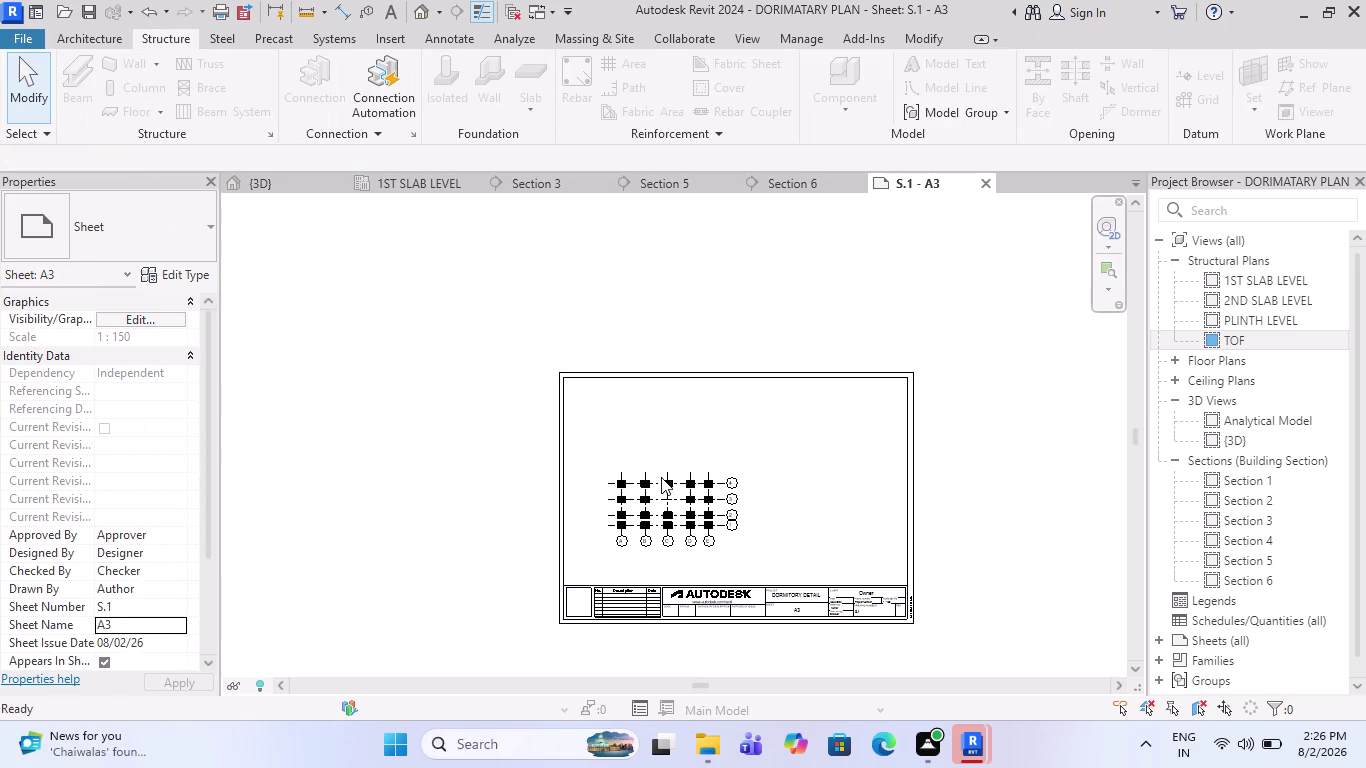
triple_click(702, 495)
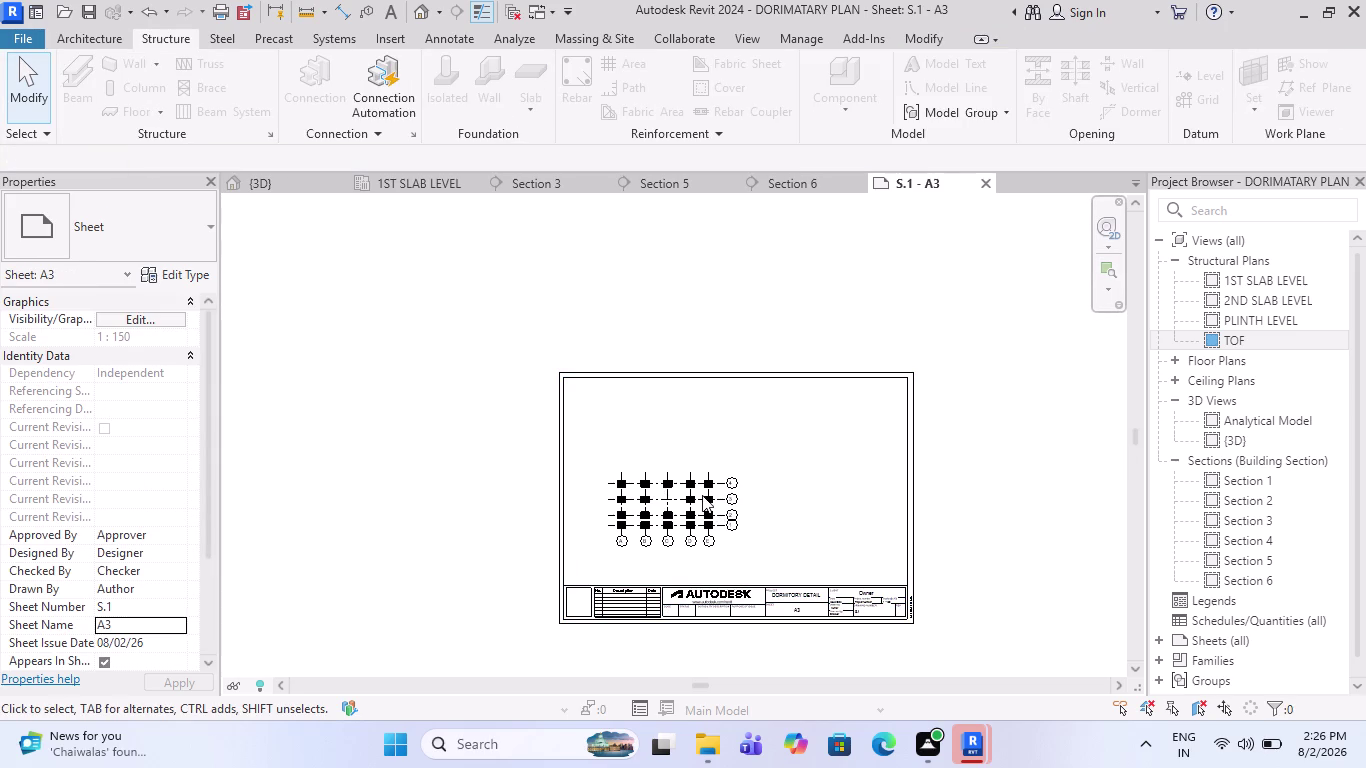
click(702, 495)
key(Escape)
Check the sheet's Visibility/Graphics overrides without changes, then open the Section 6 view.
click(137, 319)
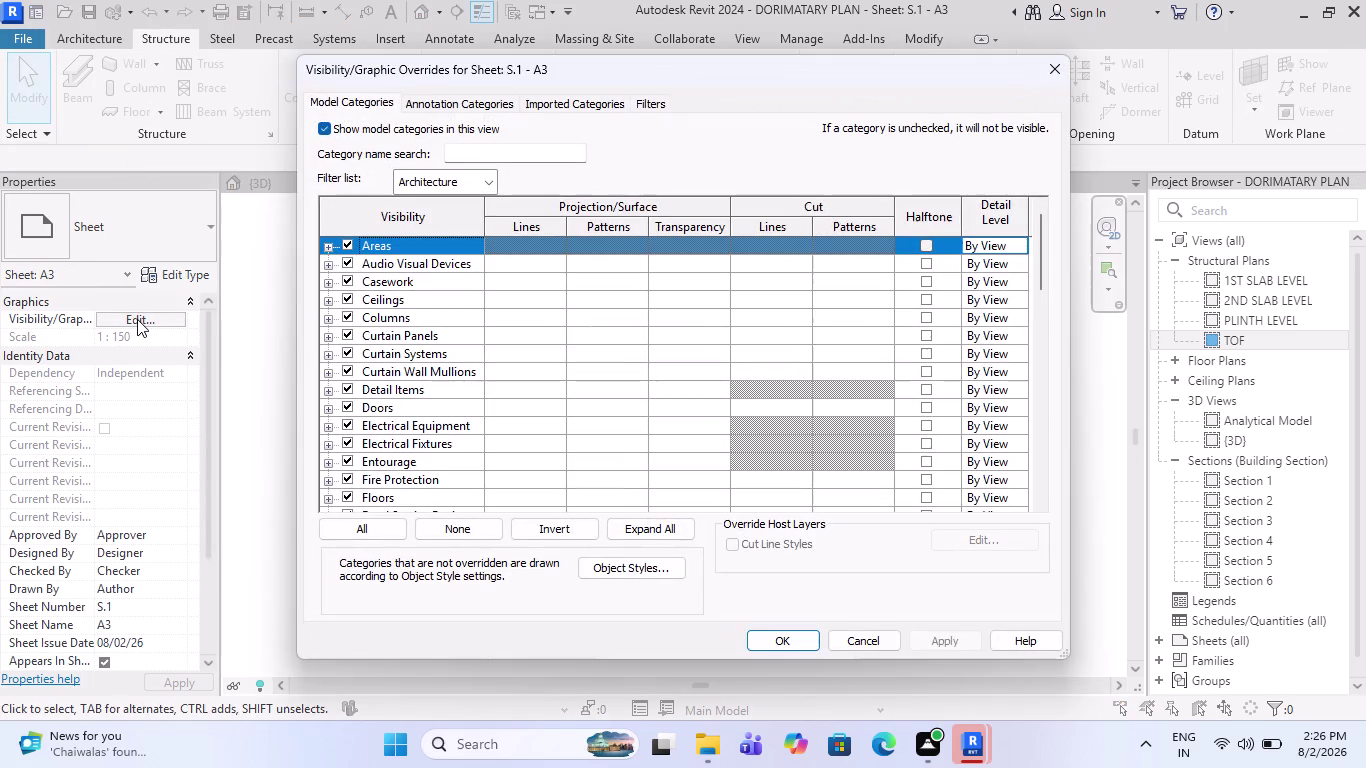
key(Escape)
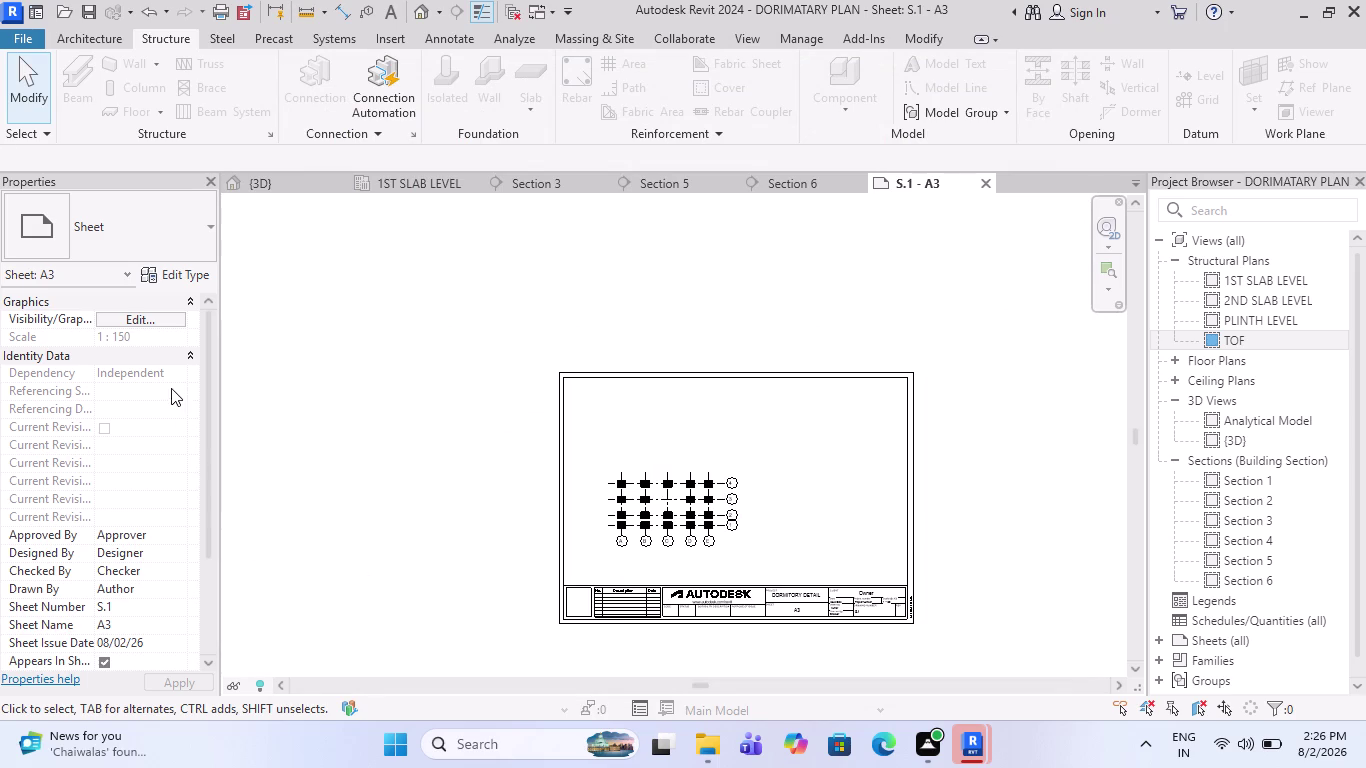
scroll(down, 3)
scroll(down, 3)
scroll(up, 3)
click(40, 90)
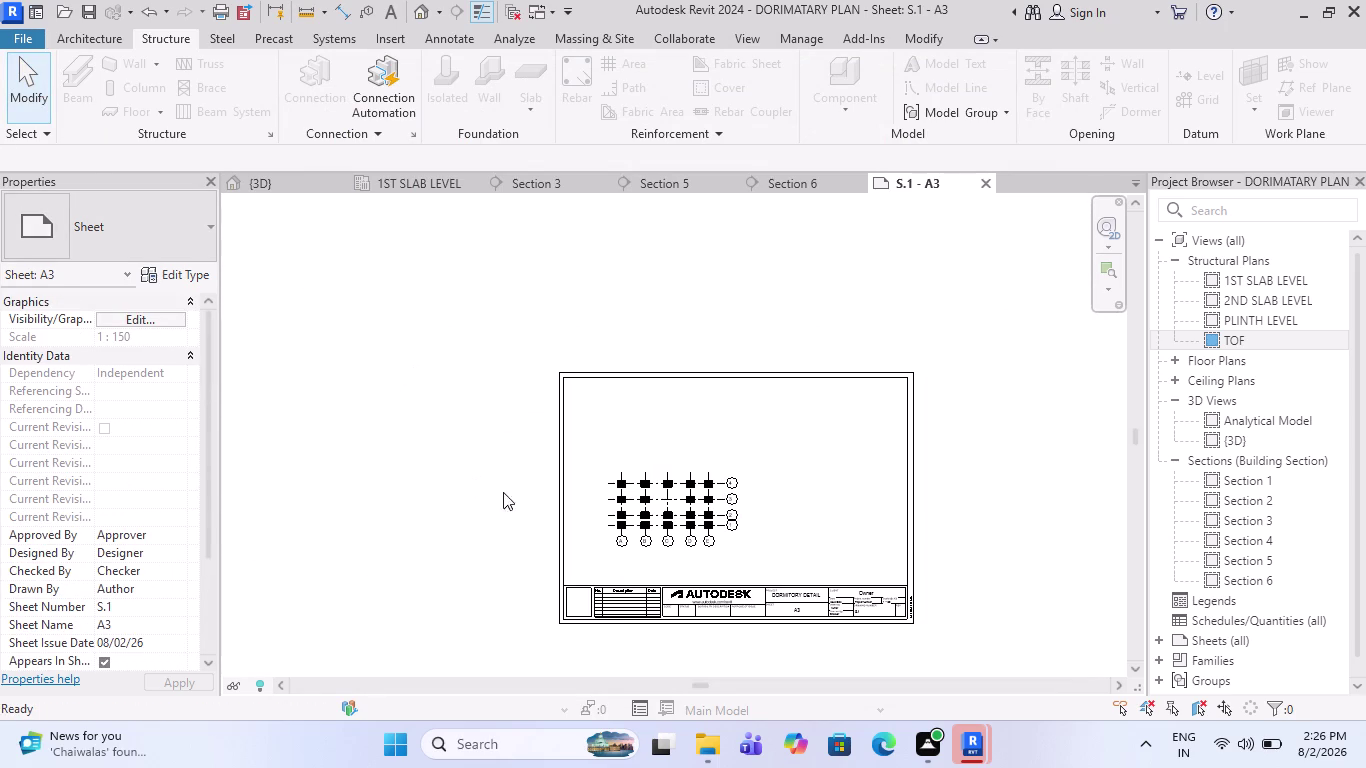
click(673, 504)
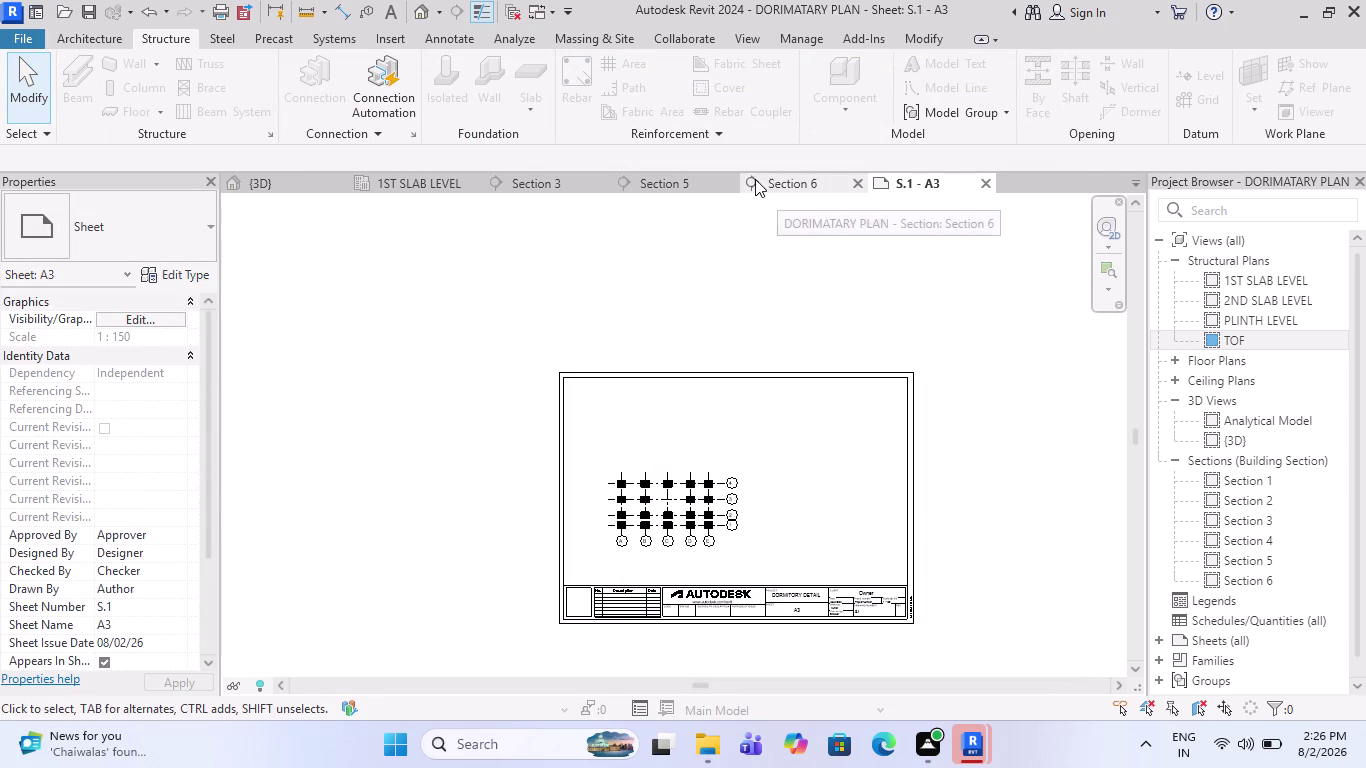
click(764, 177)
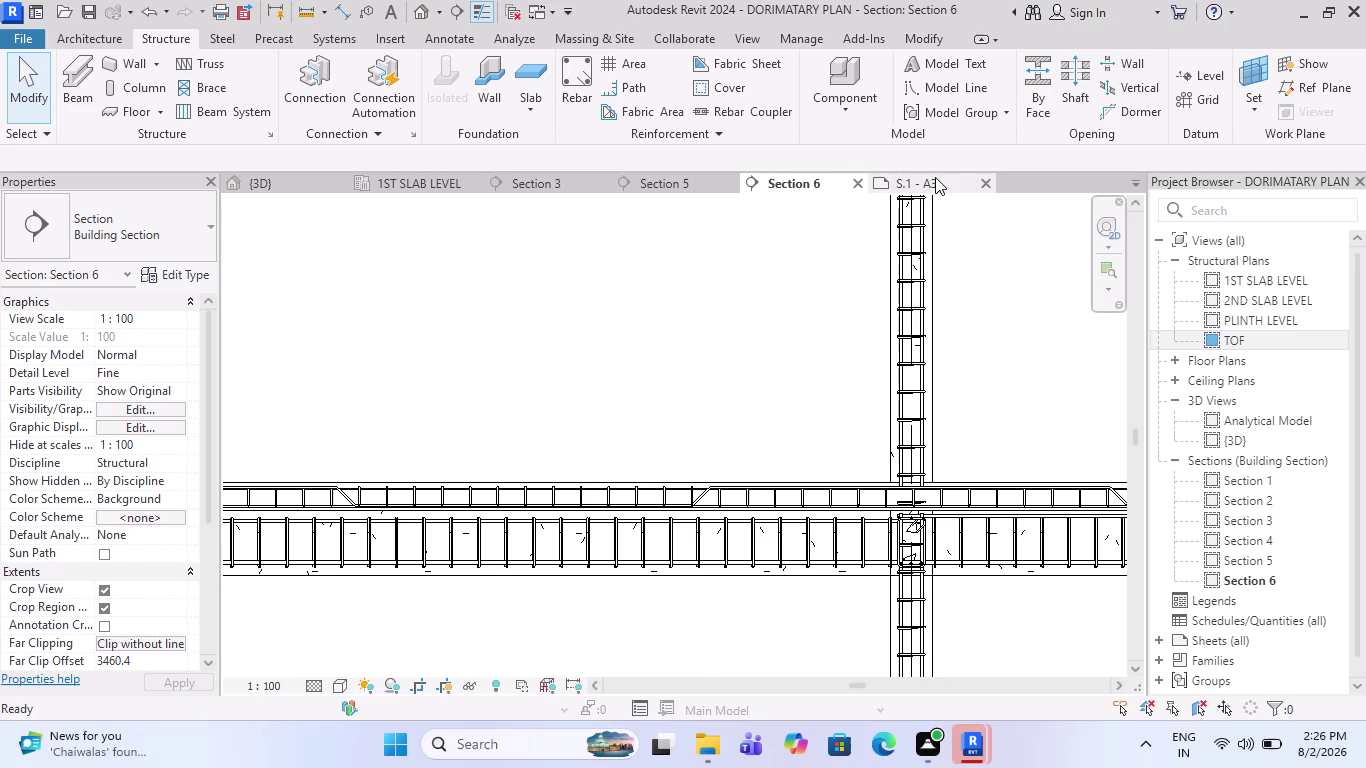
Open and inspect the A3 metric title block family, then head back to sheet S.1.
click(936, 178)
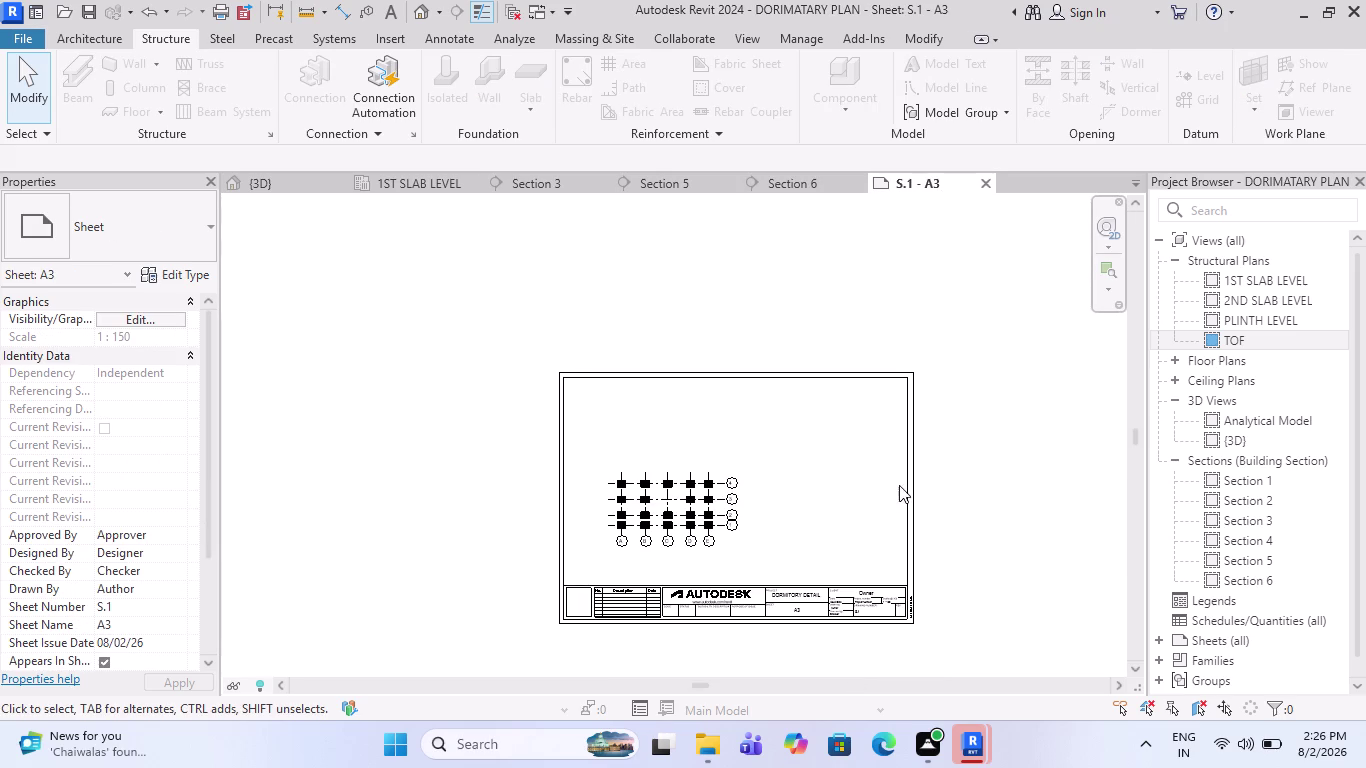
double_click(903, 480)
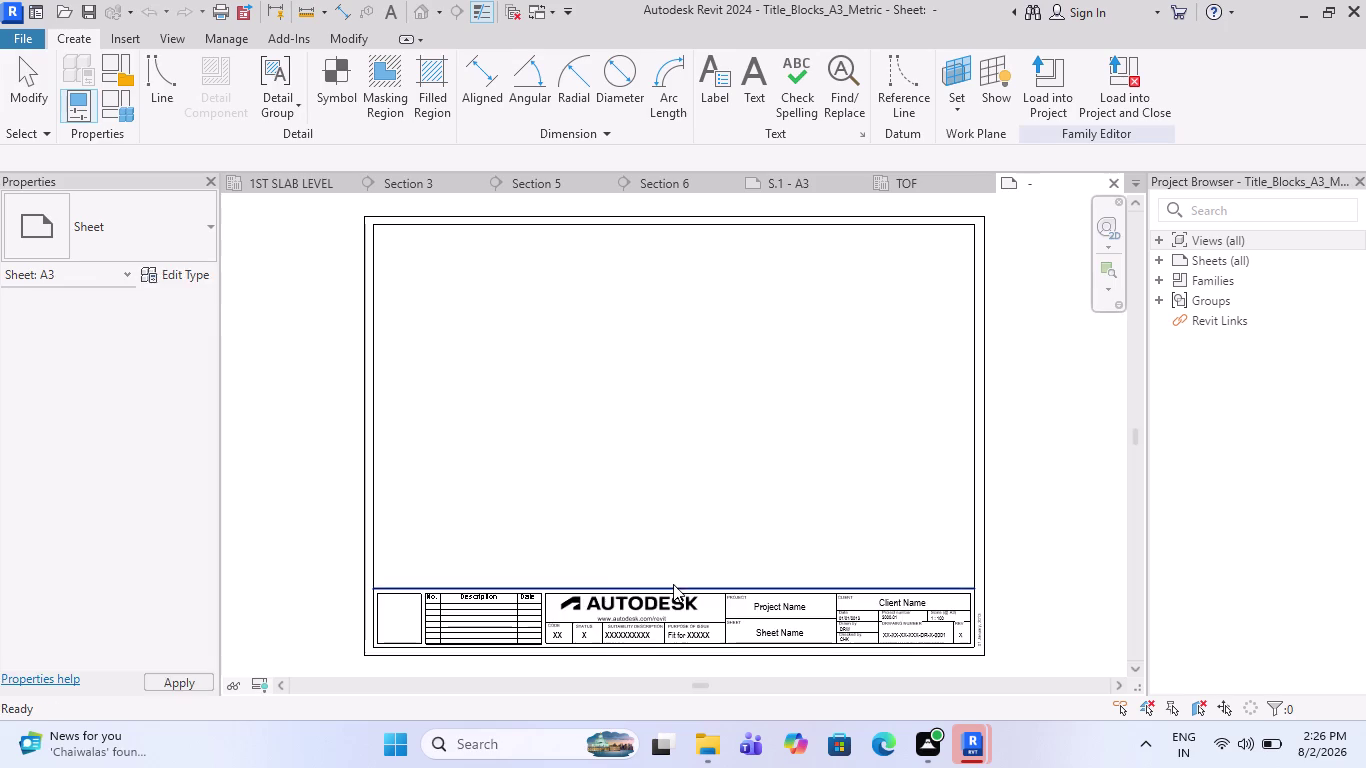
scroll(up, 3)
scroll(up, 3)
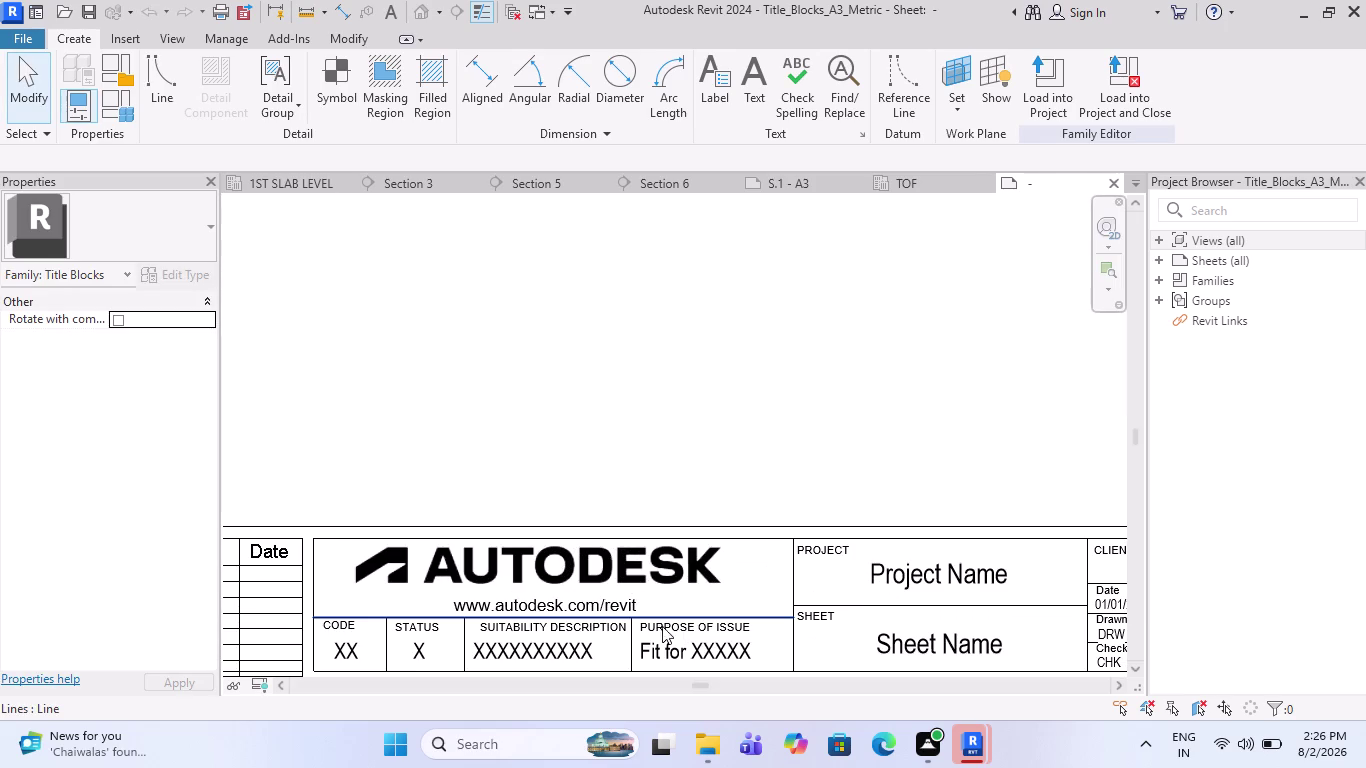
scroll(down, 3)
scroll(down, 3)
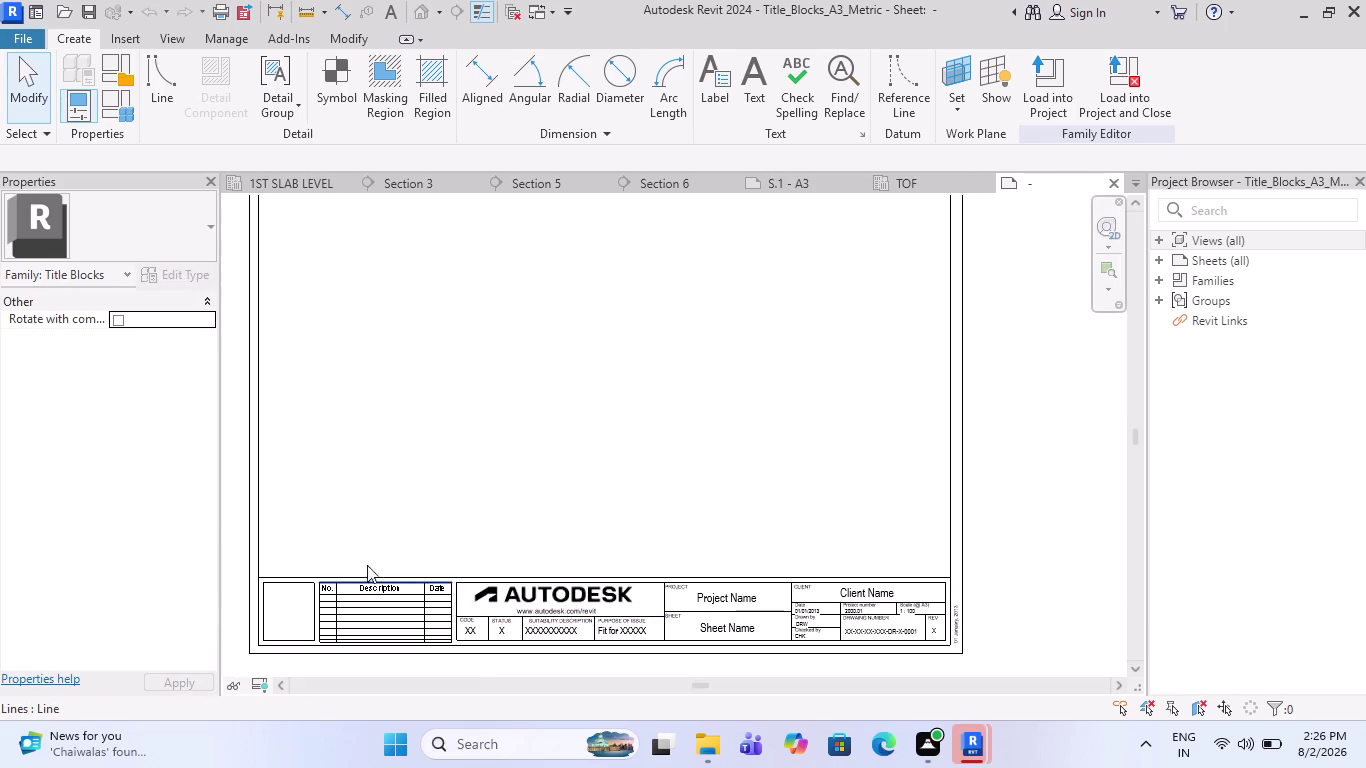
scroll(up, 3)
scroll(up, 3)
scroll(down, 3)
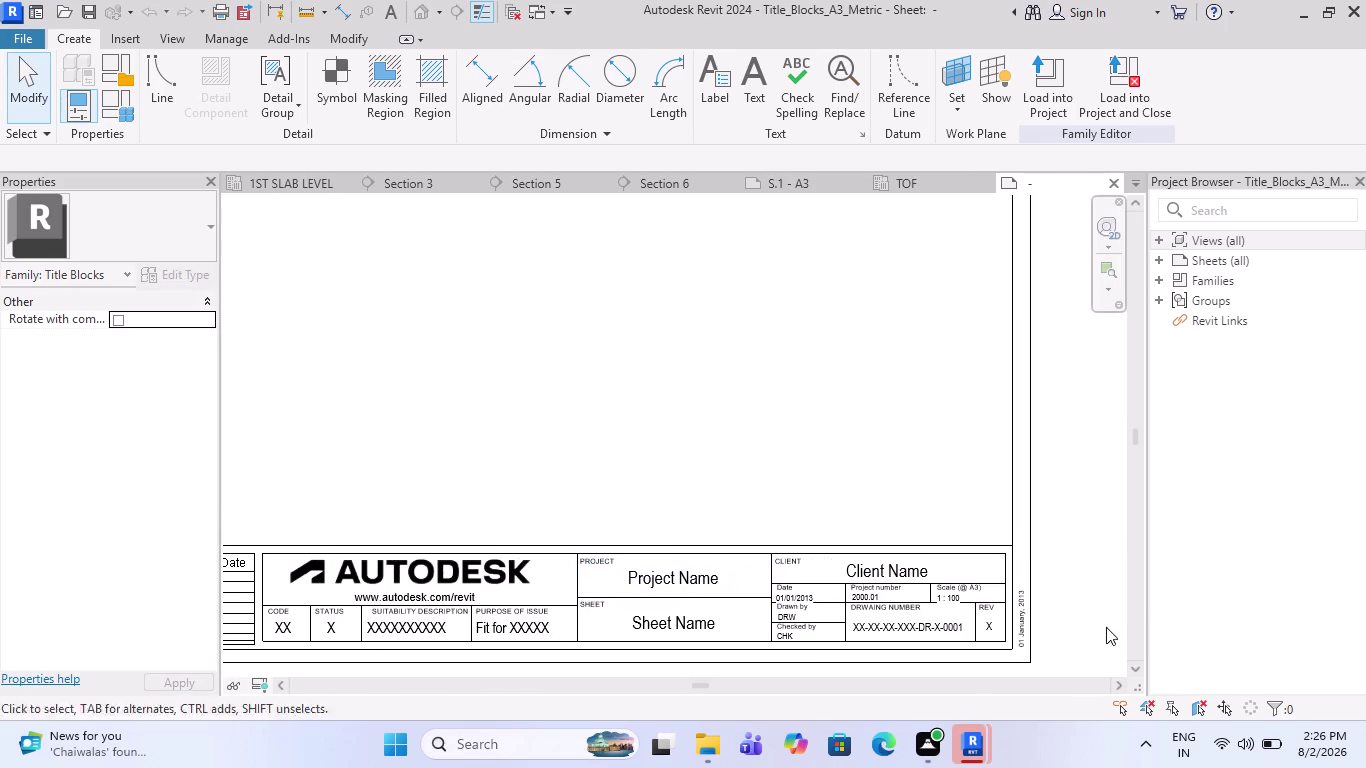
scroll(down, 3)
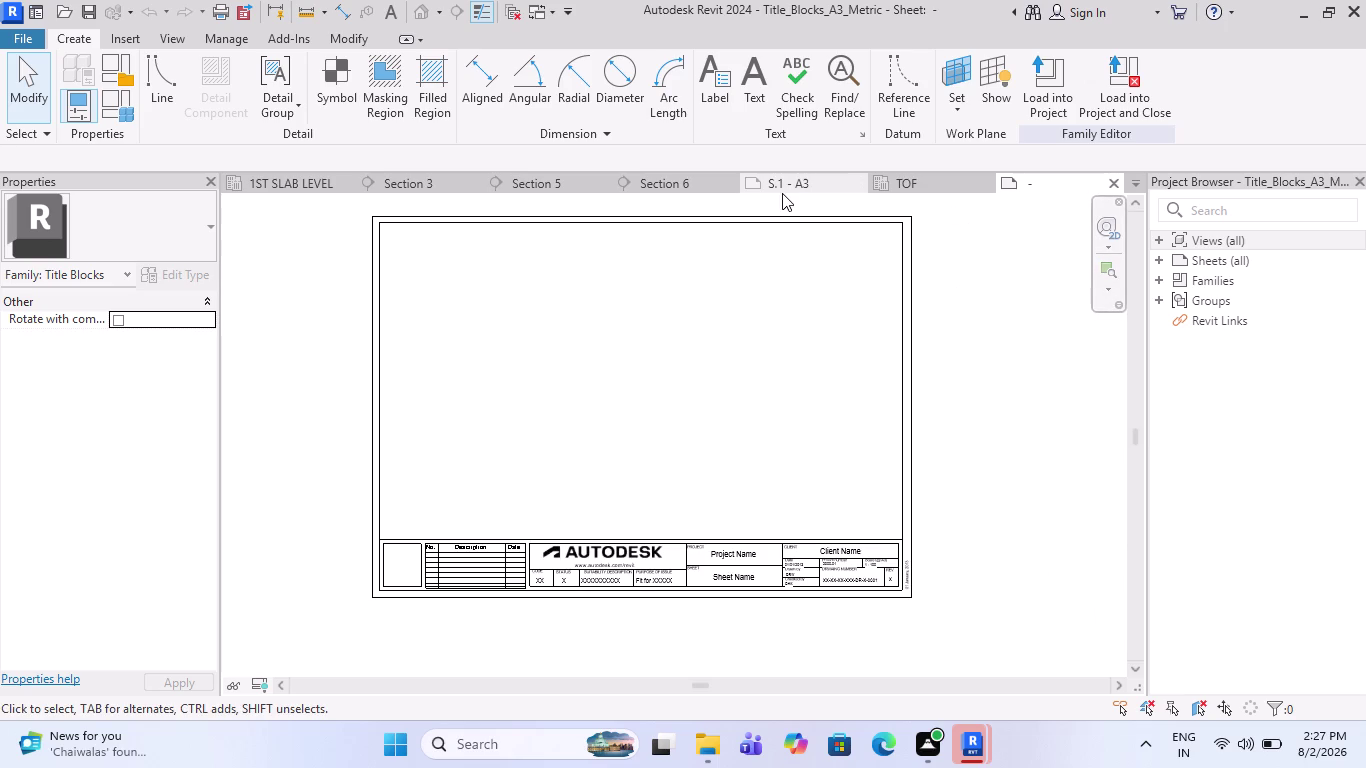
click(782, 193)
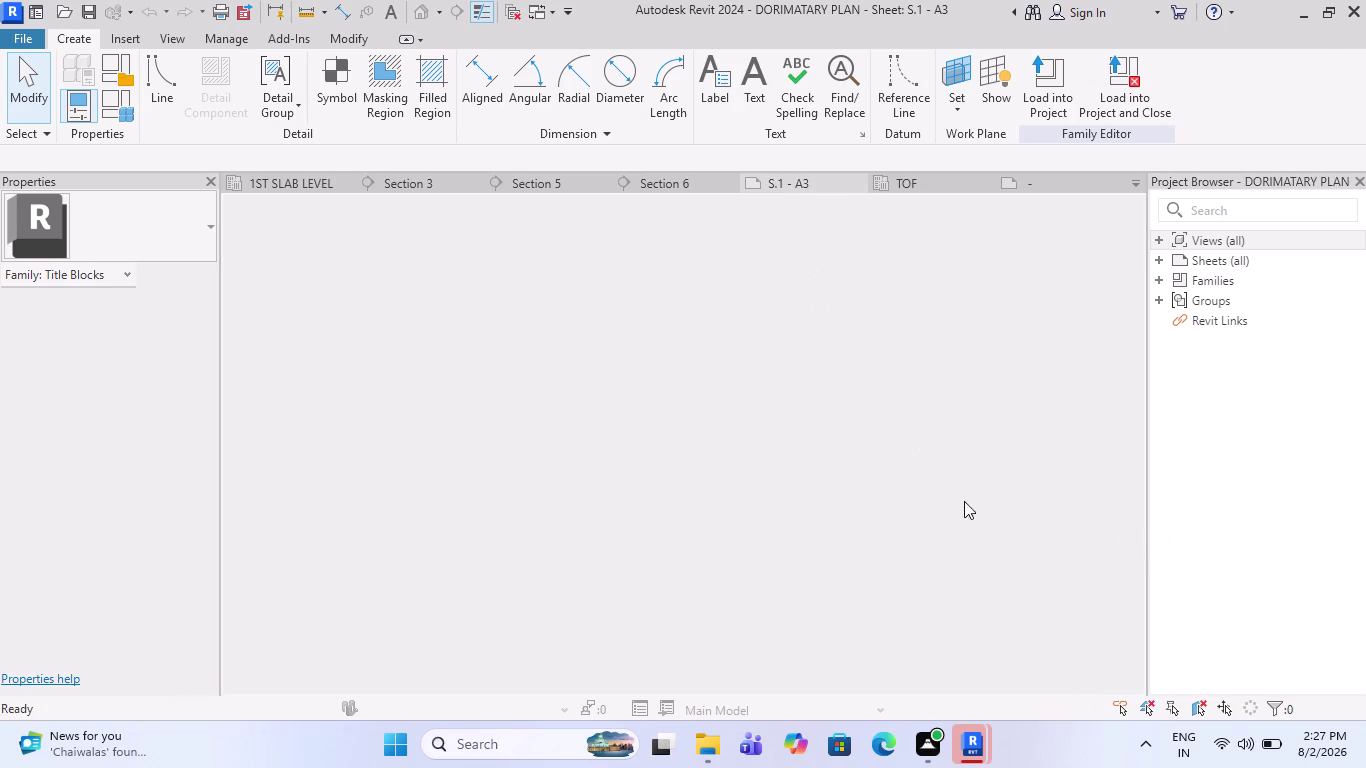
scroll(up, 3)
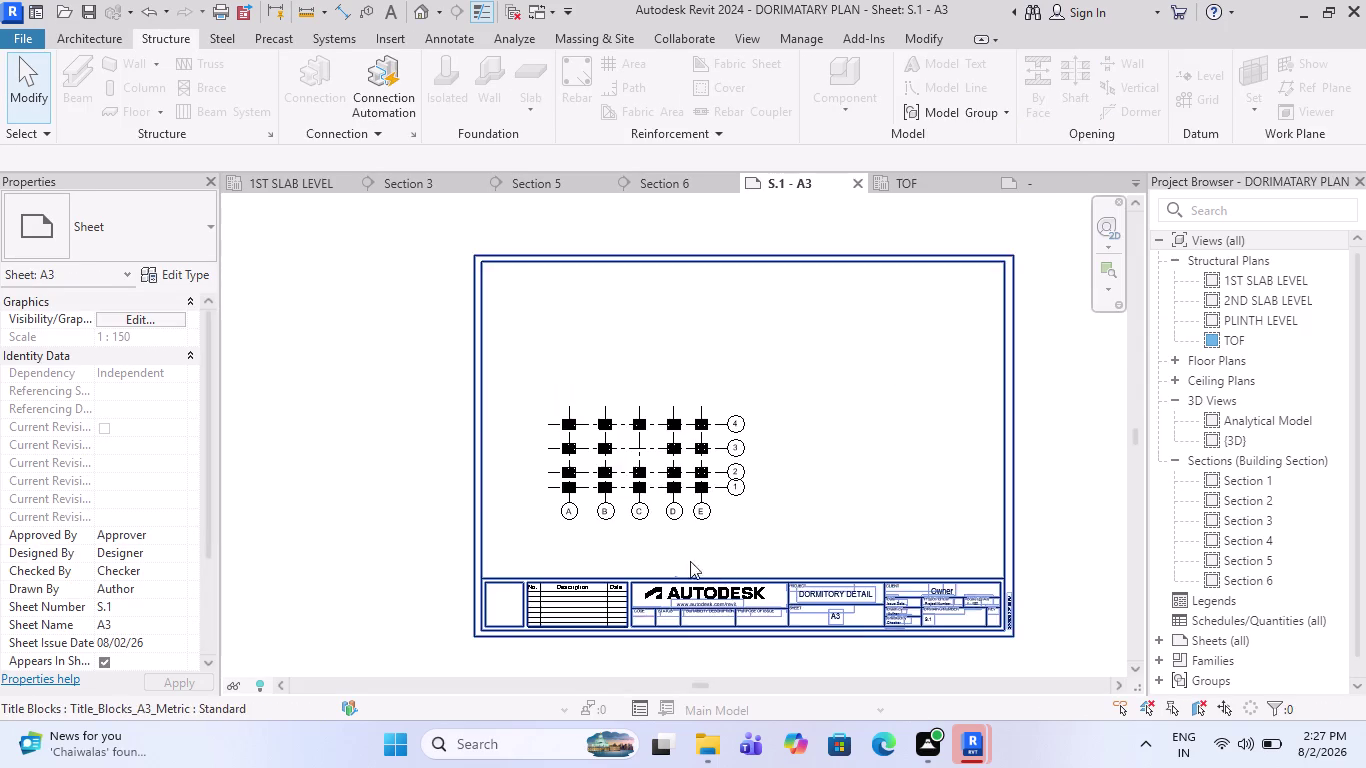
middle_drag(646, 510, 697, 492)
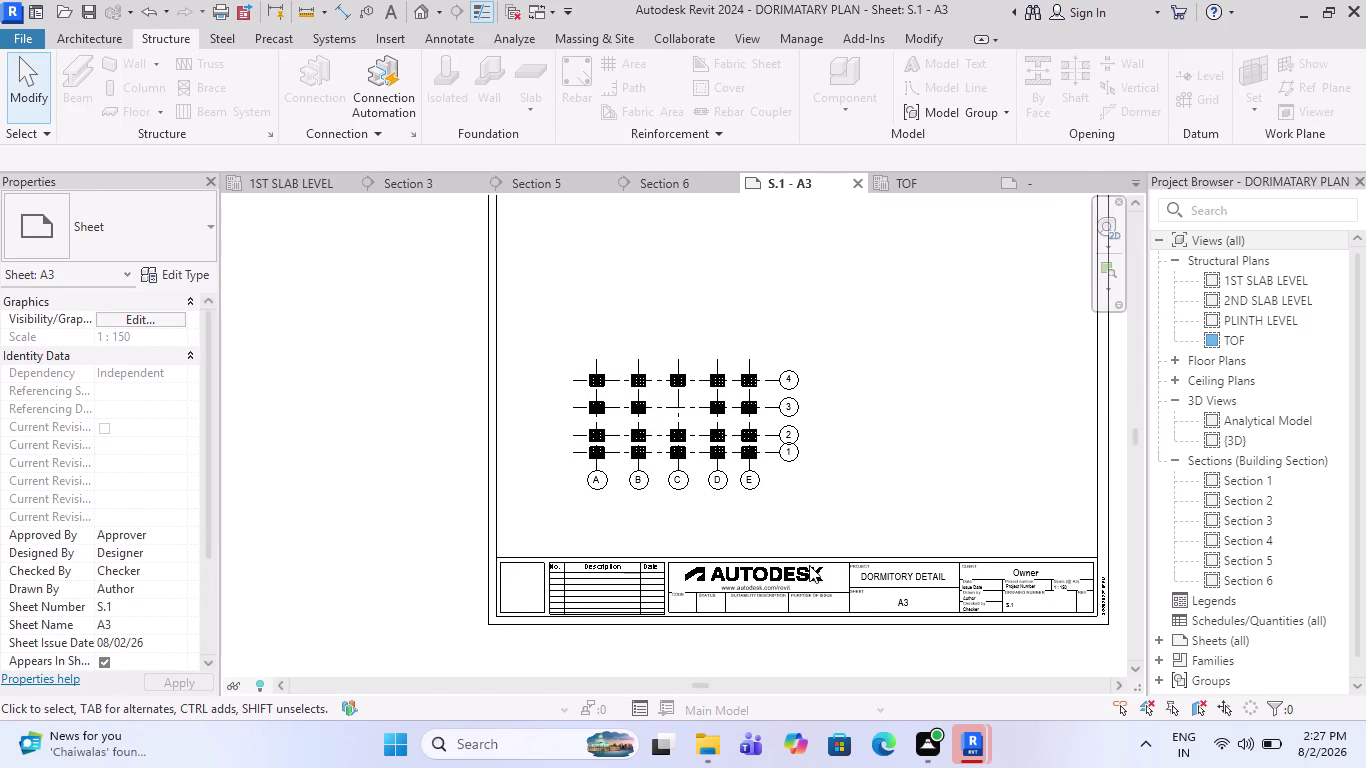
click(713, 481)
scroll(down, 3)
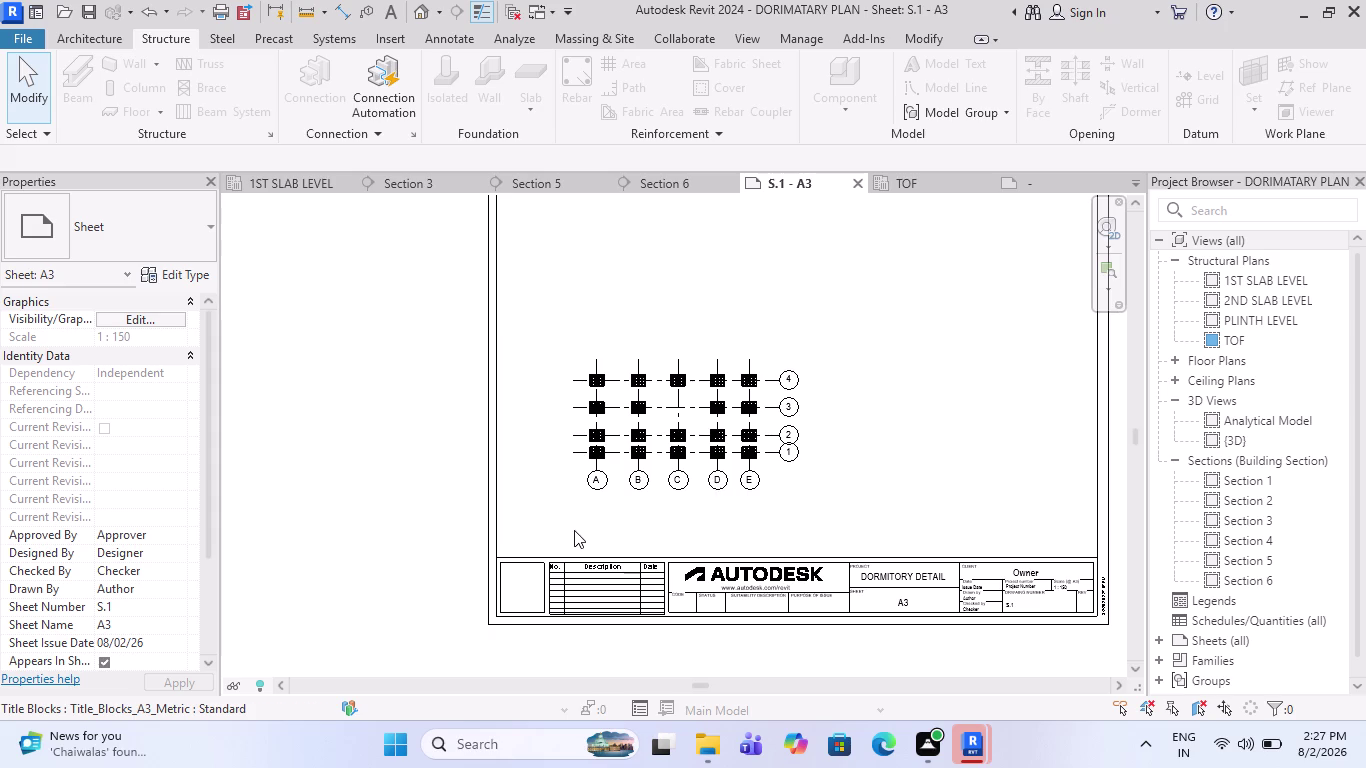
scroll(down, 3)
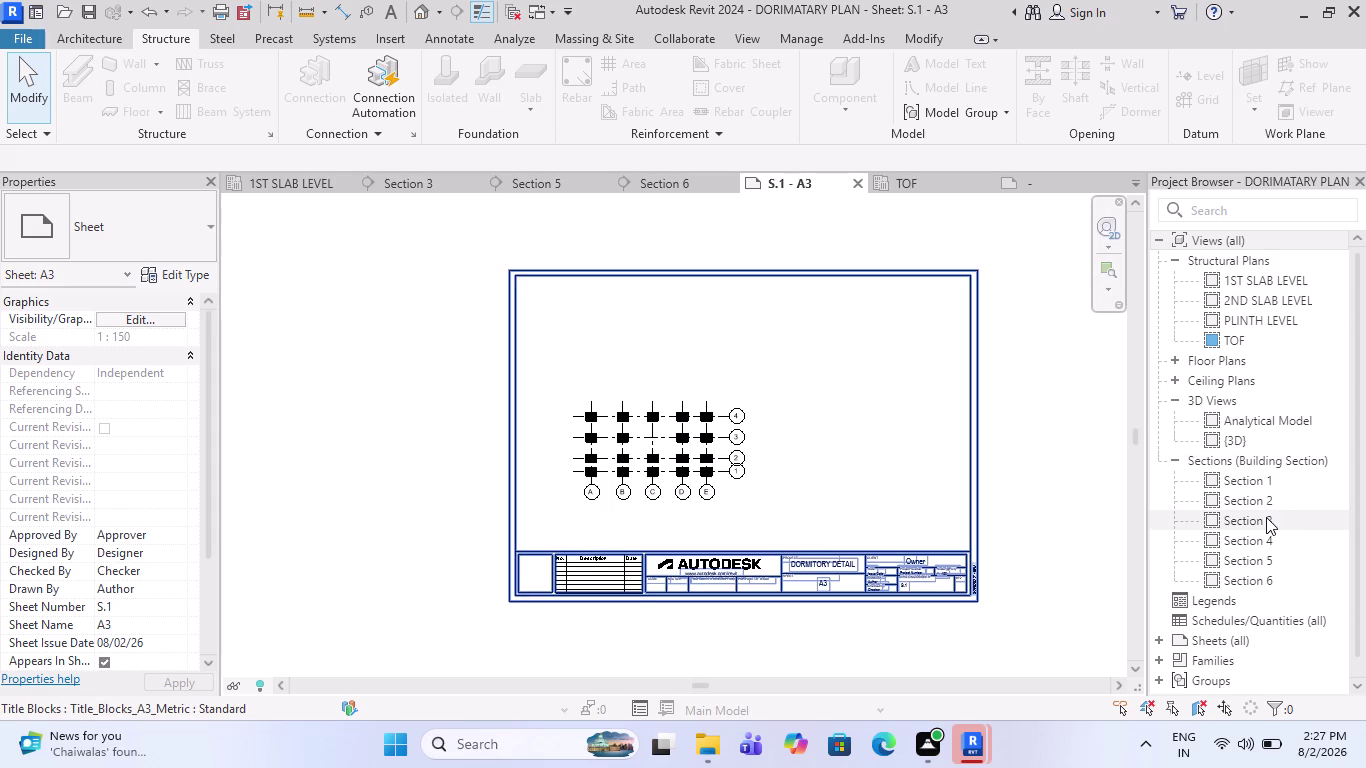
scroll(down, 3)
scroll(down, 3)
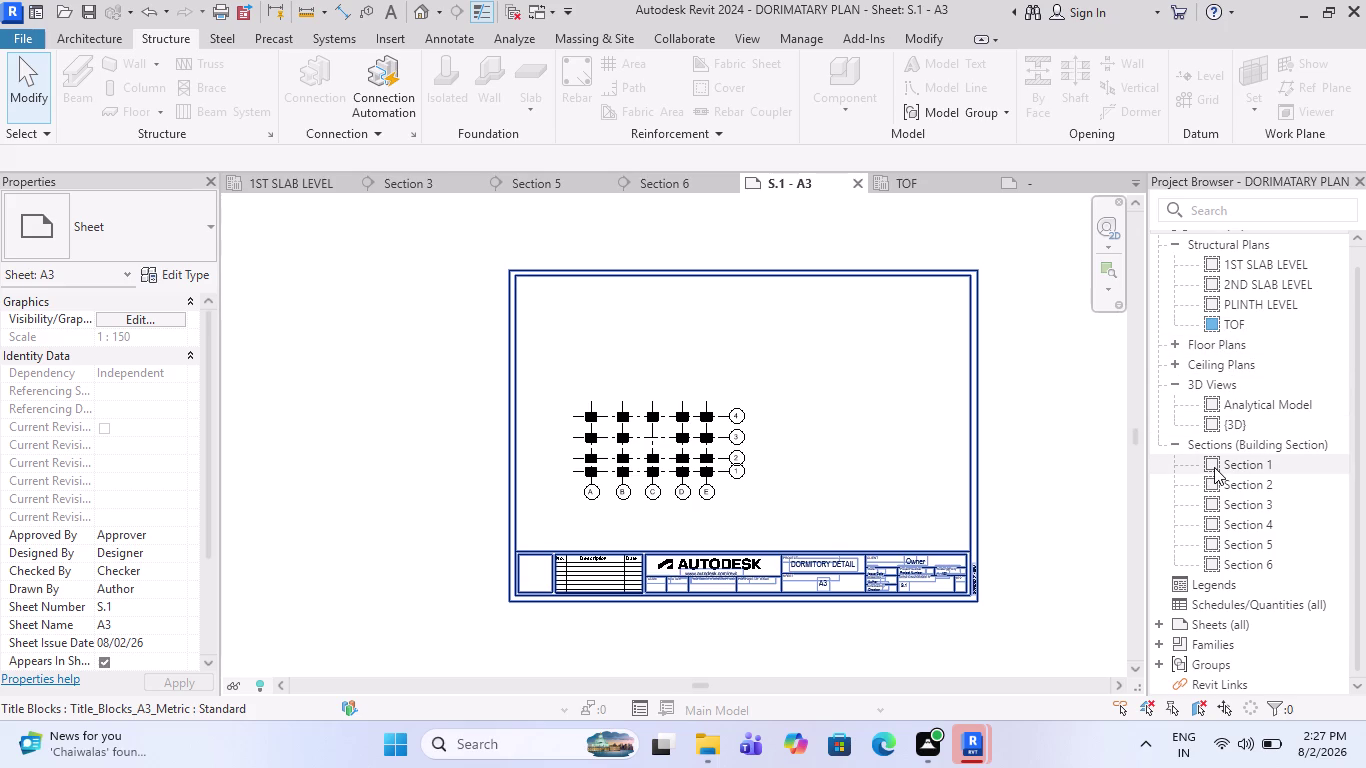
drag(1227, 383, 1168, 395)
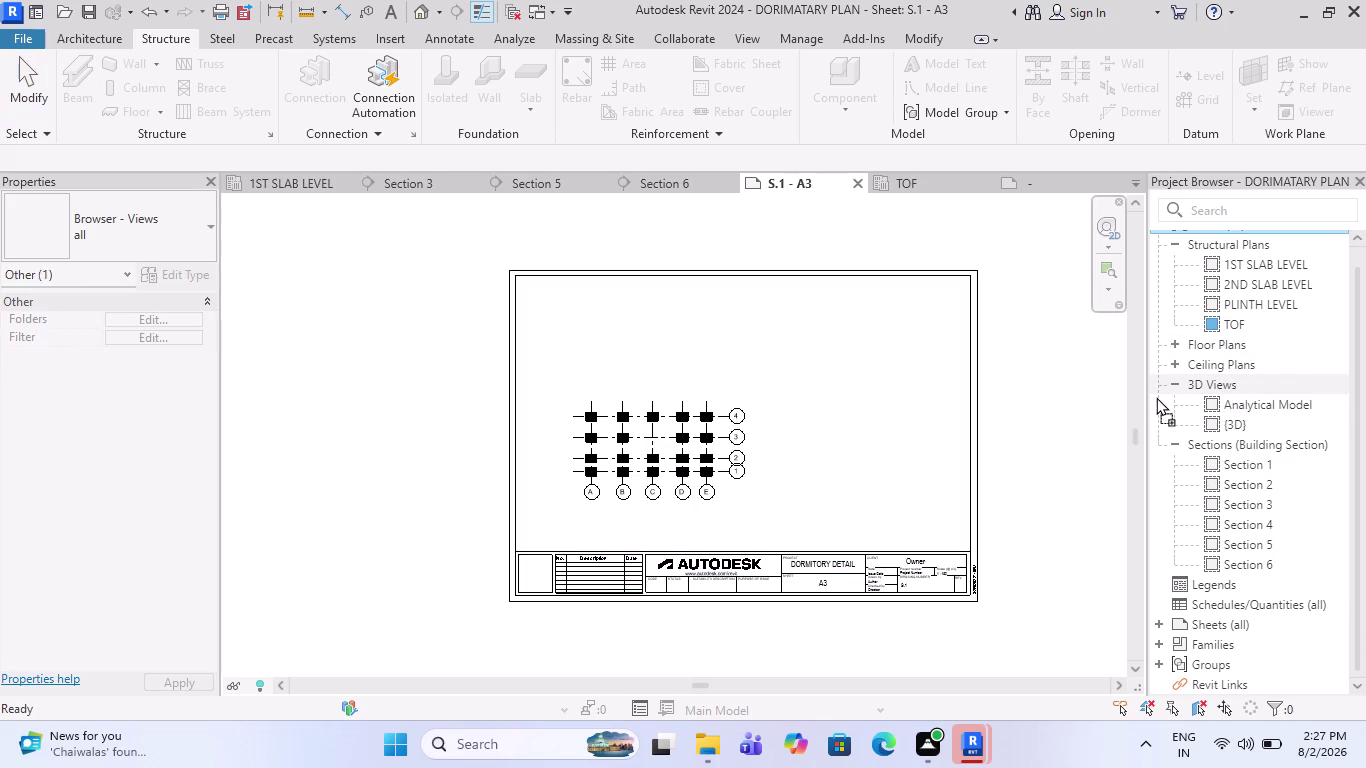
drag(1168, 395, 833, 438)
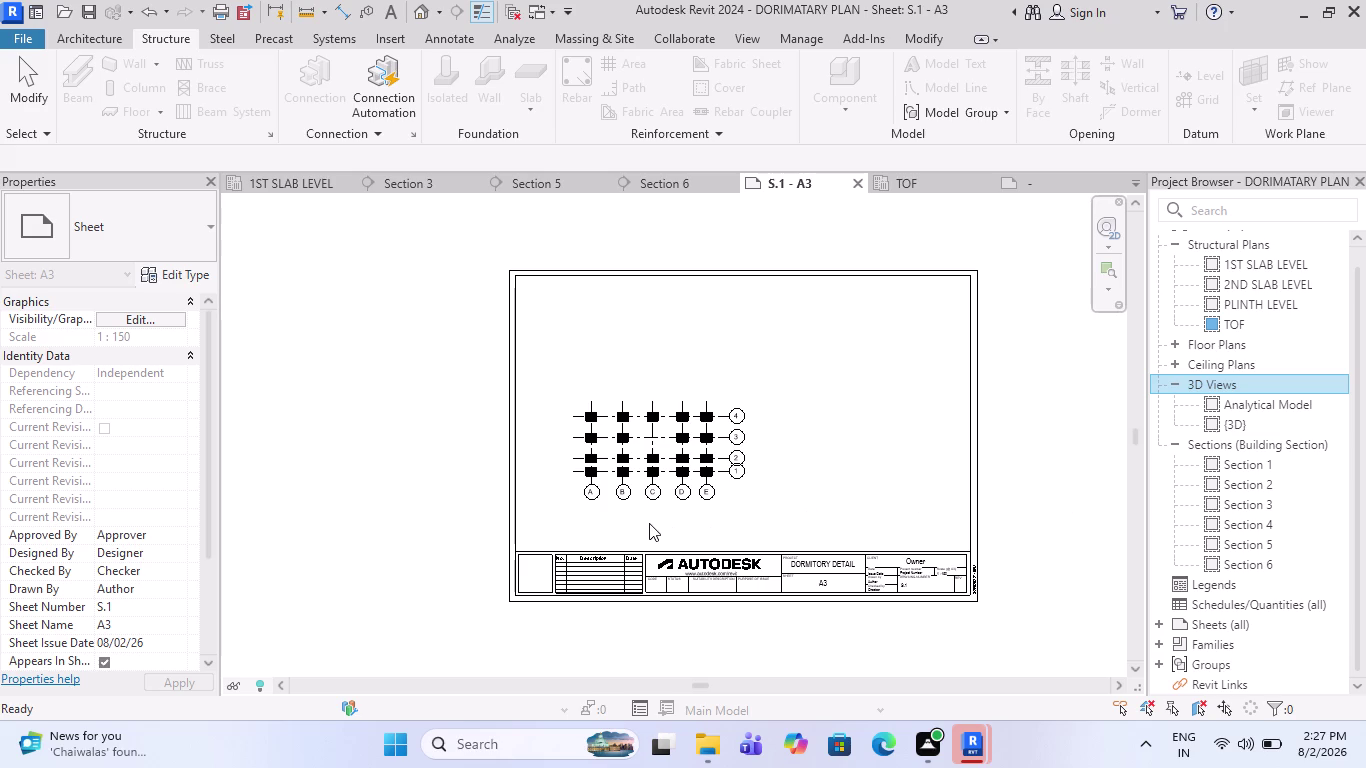
scroll(down, 3)
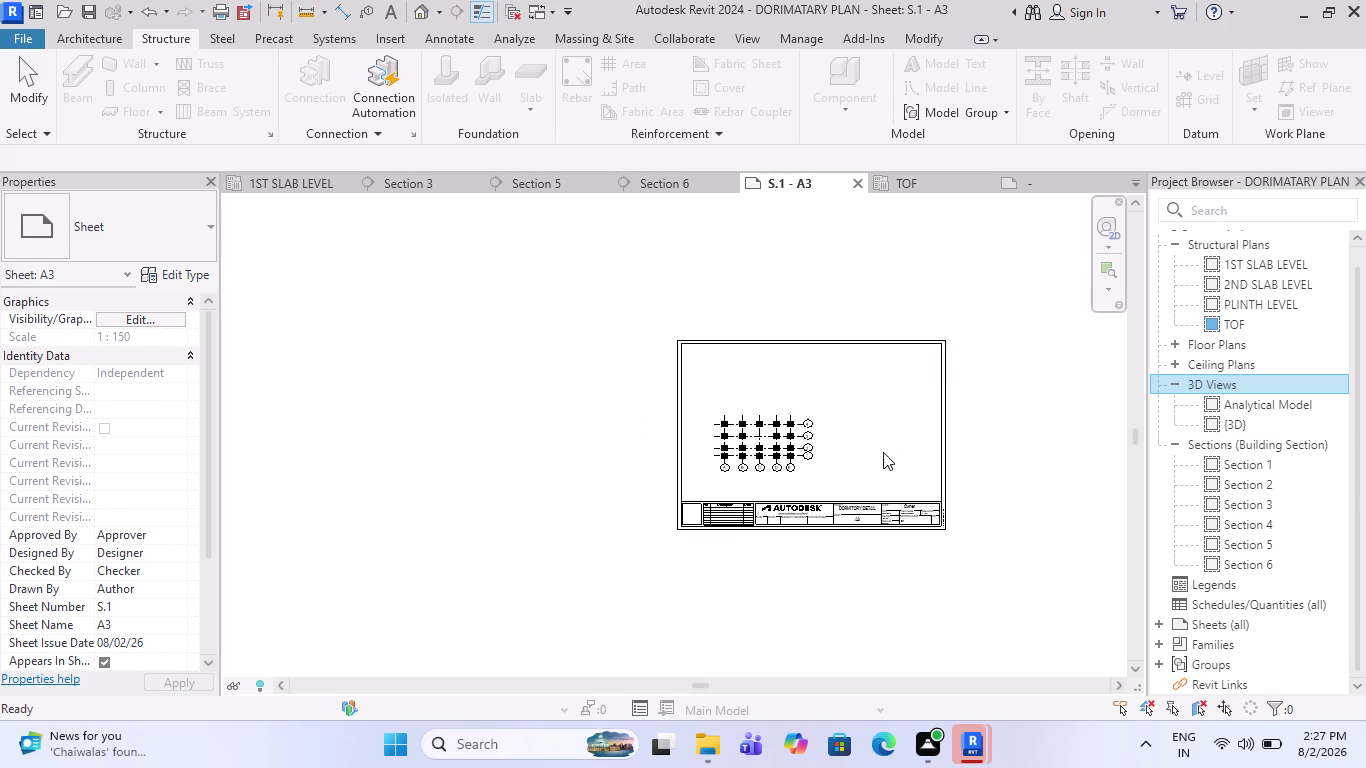
scroll(down, 3)
middle_drag(898, 445, 740, 453)
scroll(up, 3)
scroll(up, 3)
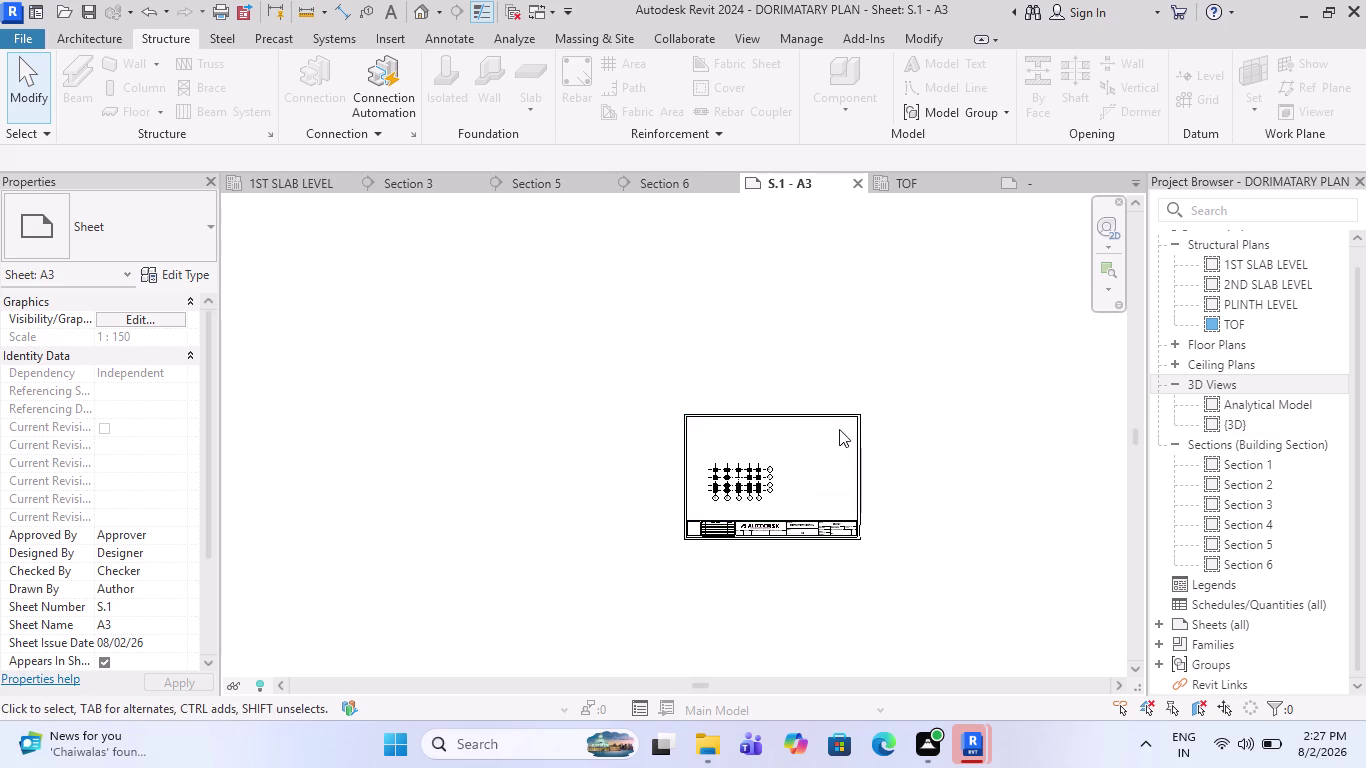
scroll(up, 3)
middle_drag(715, 361, 696, 321)
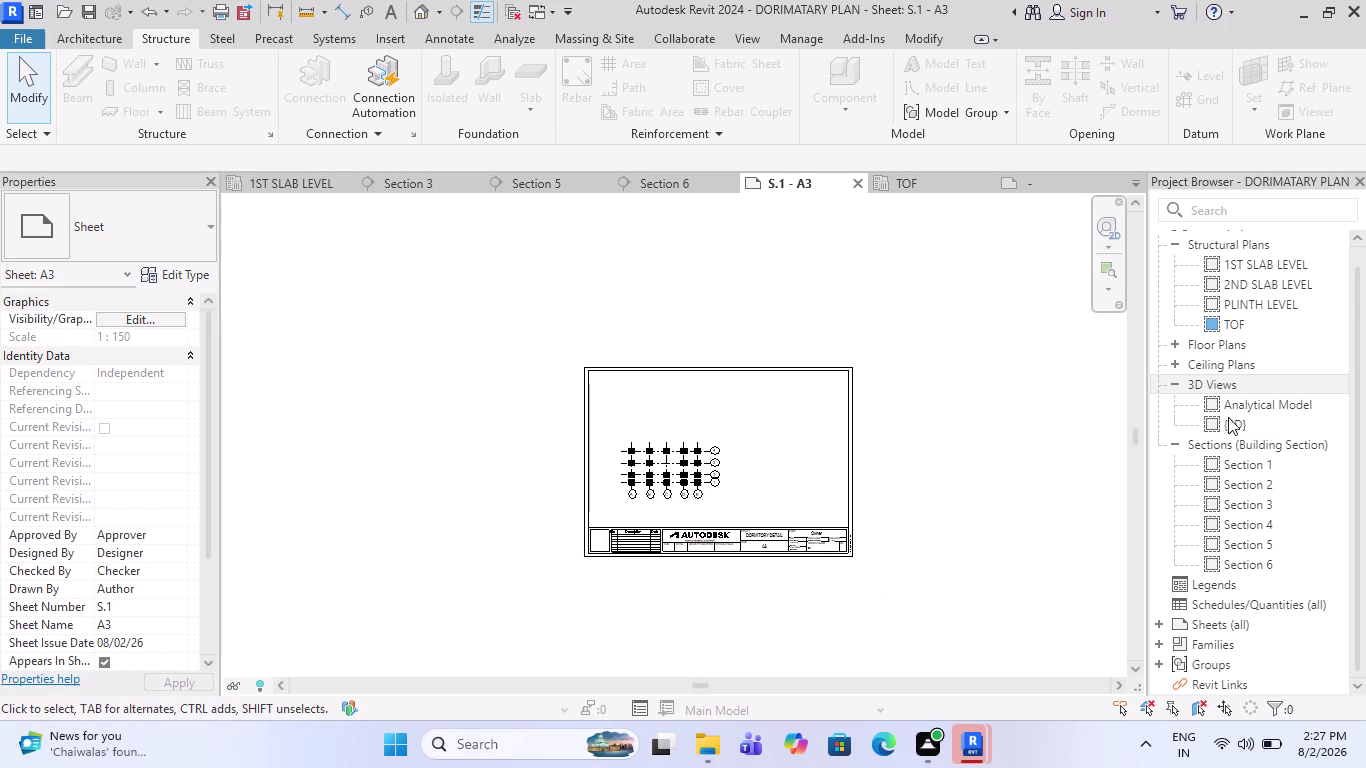
drag(1256, 415, 897, 428)
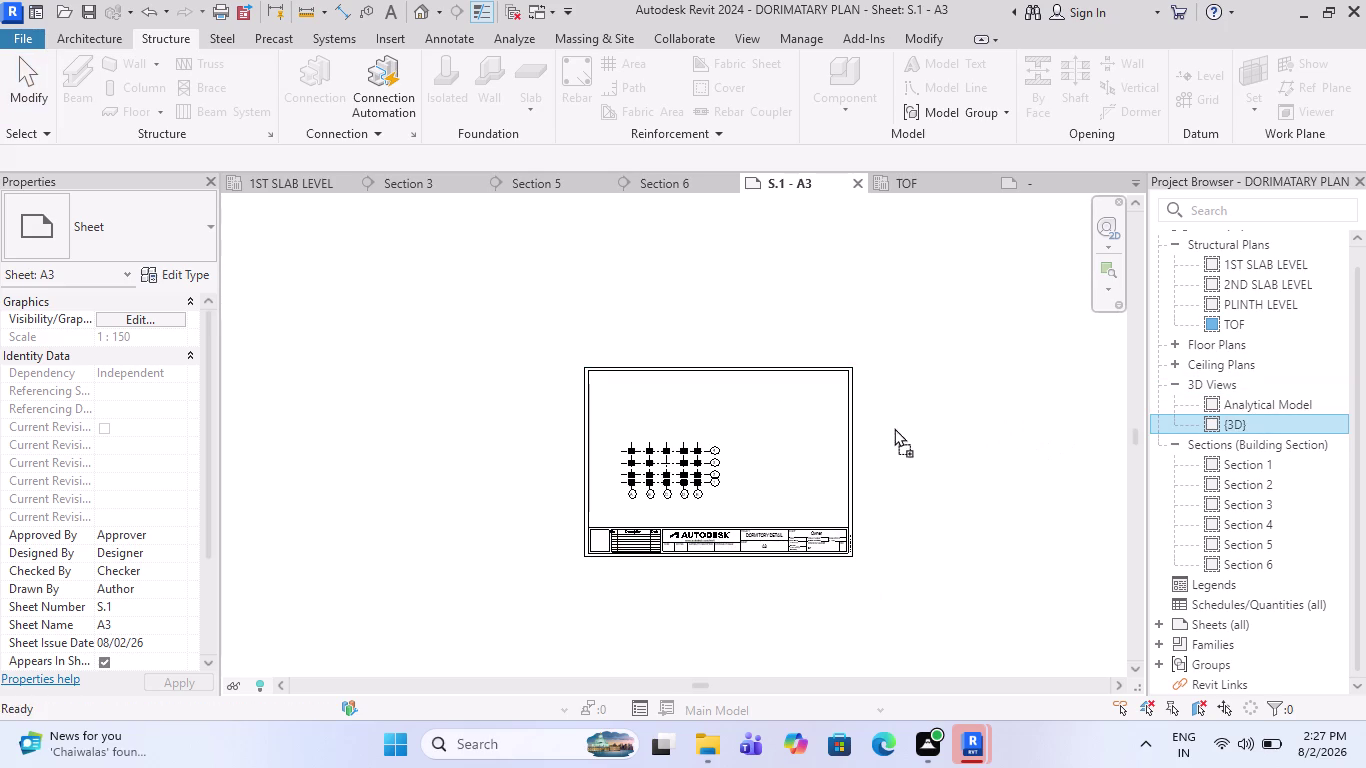
Place the {3D} view from the Project Browser onto sheet S.1 - A3.
drag(897, 428, 777, 472)
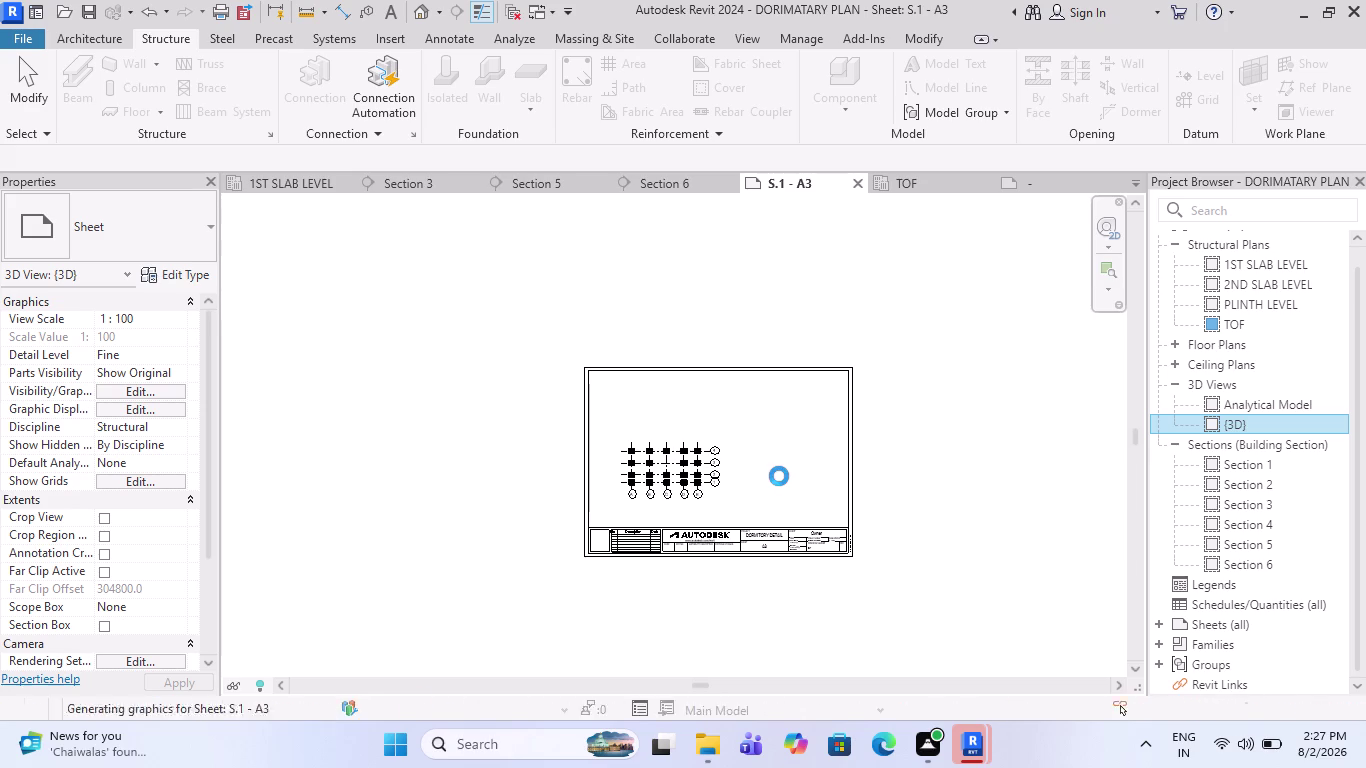
click(838, 450)
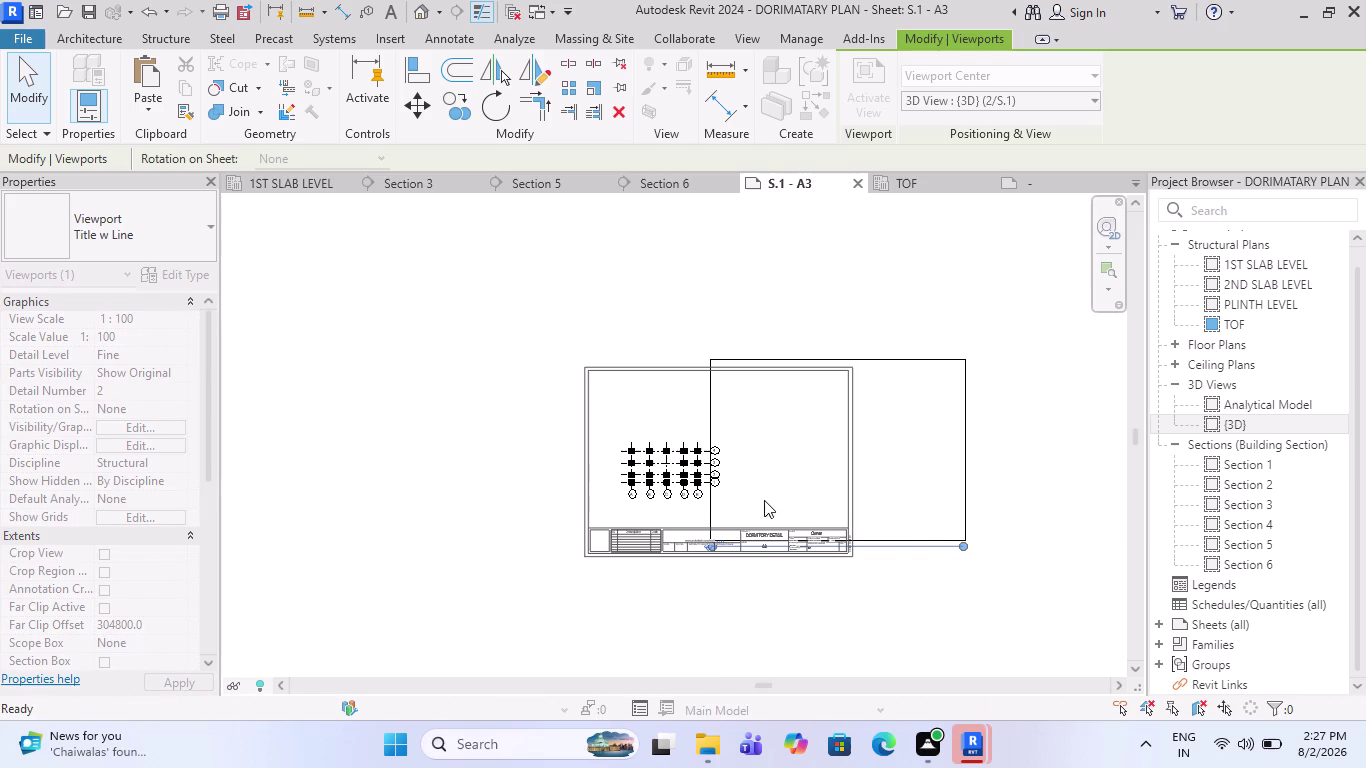
scroll(up, 3)
scroll(up, 3)
scroll(down, 3)
scroll(up, 3)
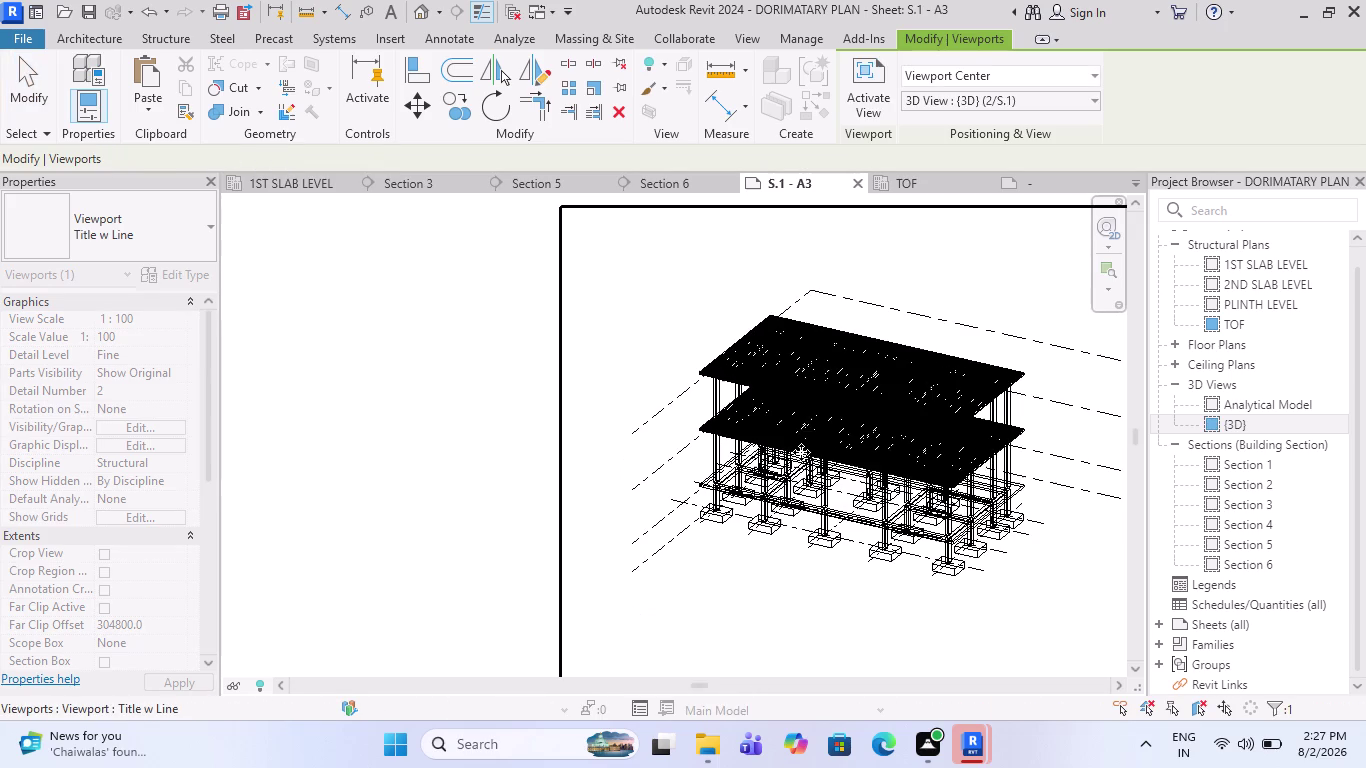
scroll(down, 3)
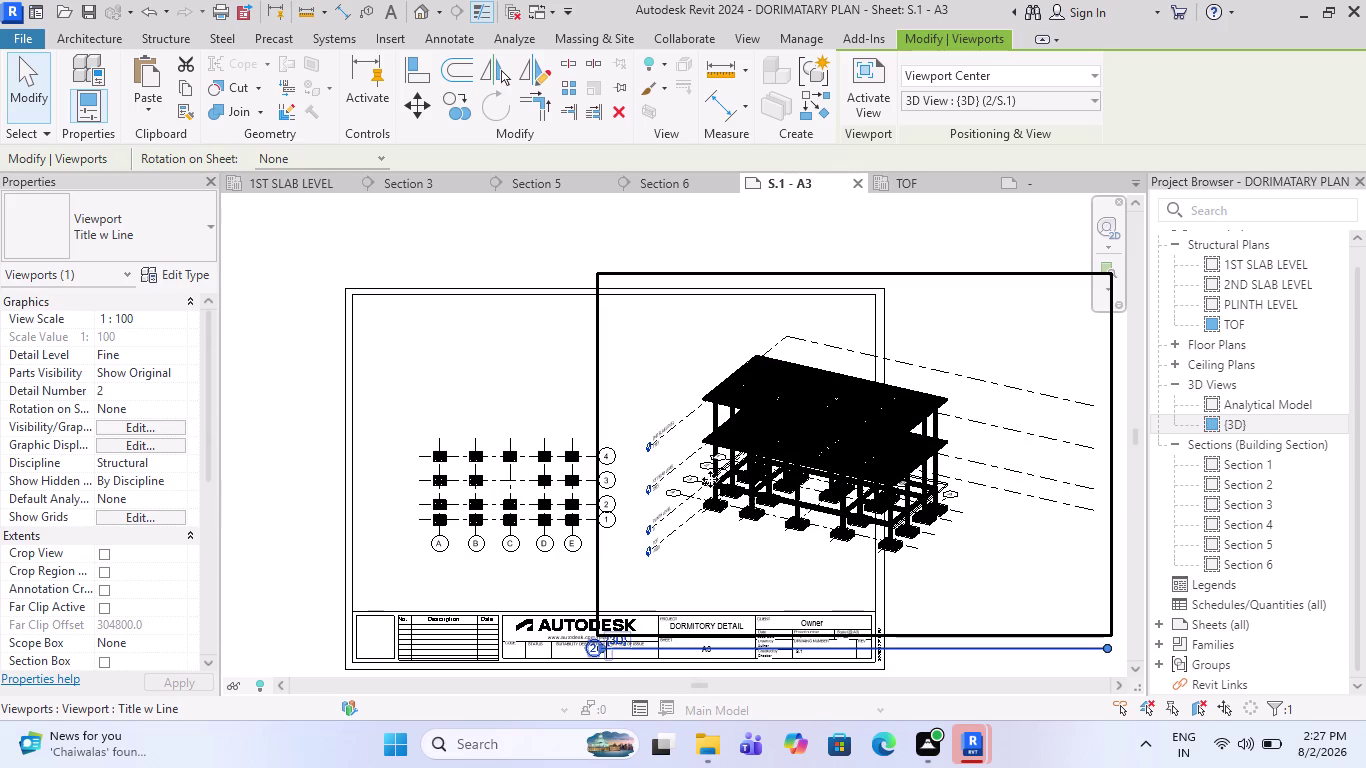
scroll(down, 3)
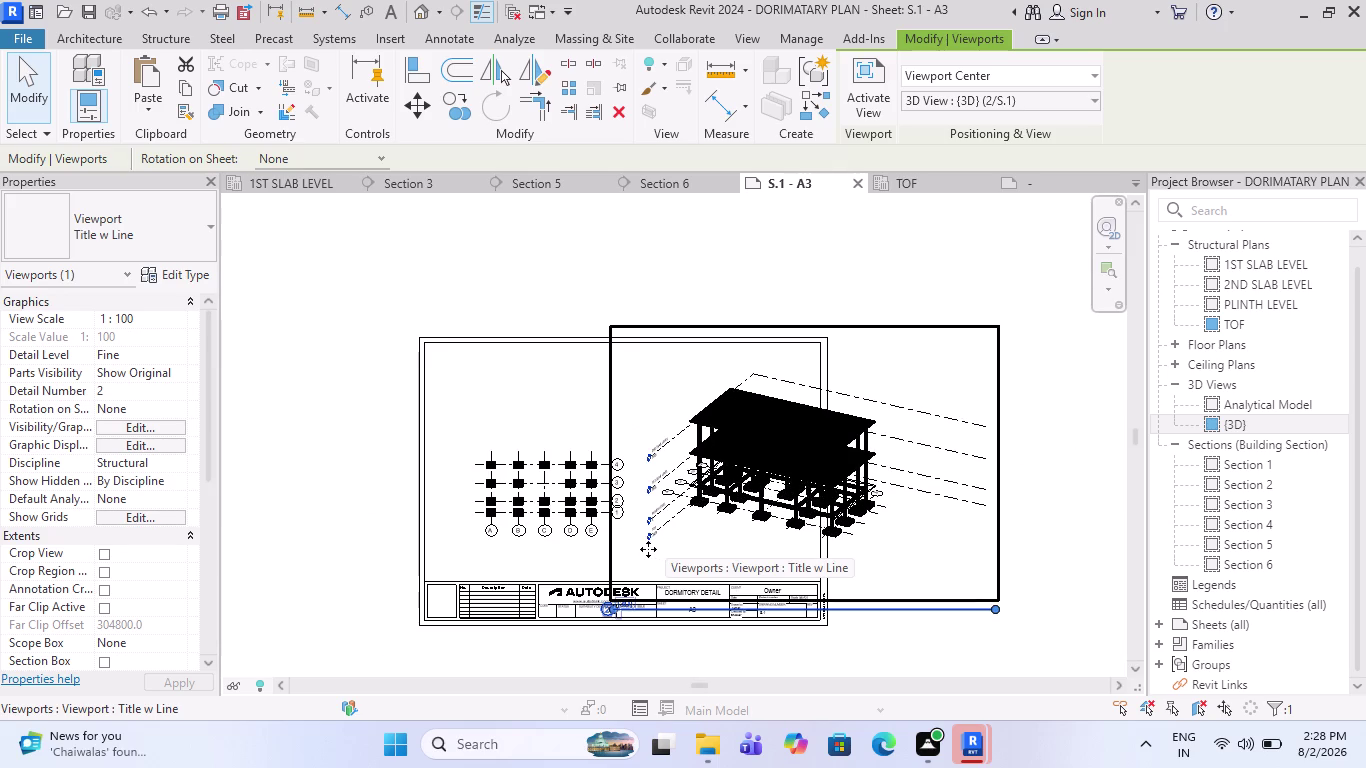
Move the 3D viewport beside the grid plan and activate it for editing.
drag(659, 552, 655, 478)
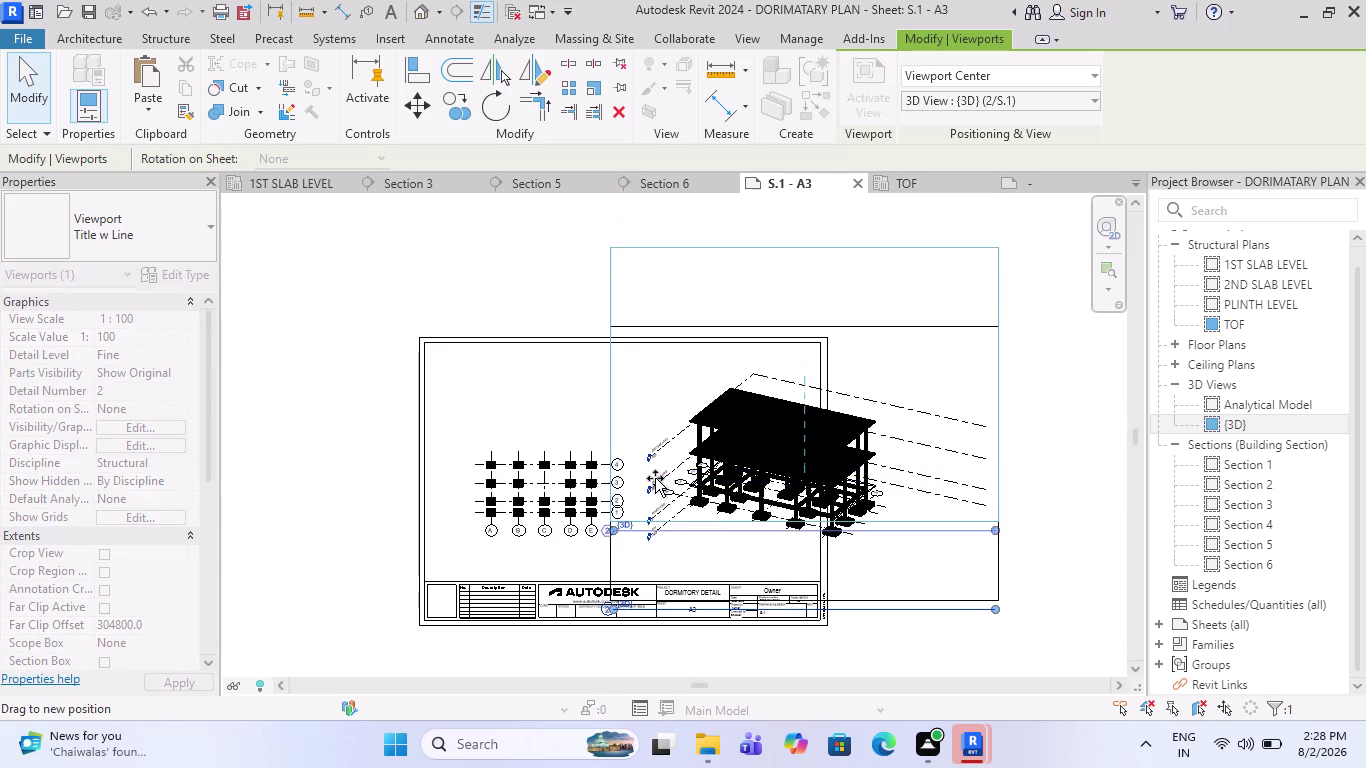
drag(655, 478, 923, 493)
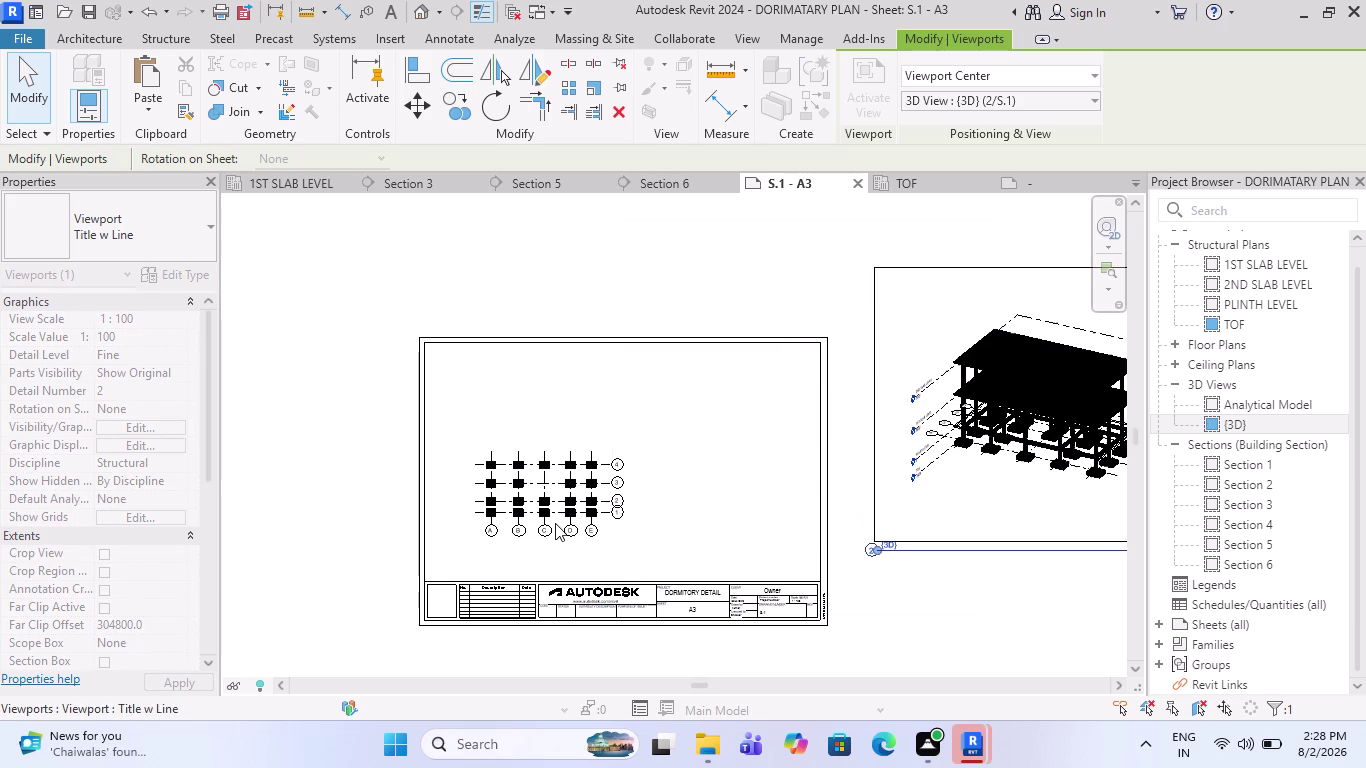
scroll(down, 3)
scroll(up, 3)
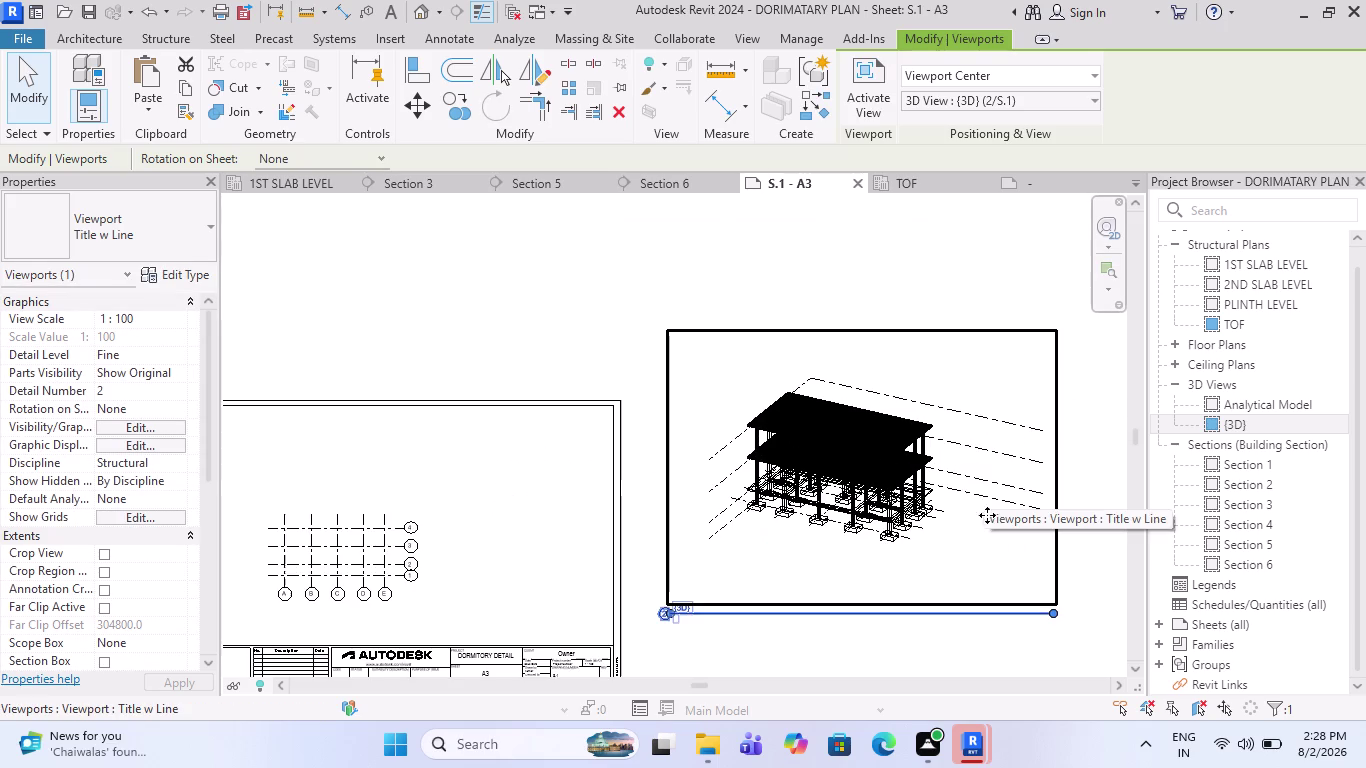
click(998, 538)
double_click(998, 538)
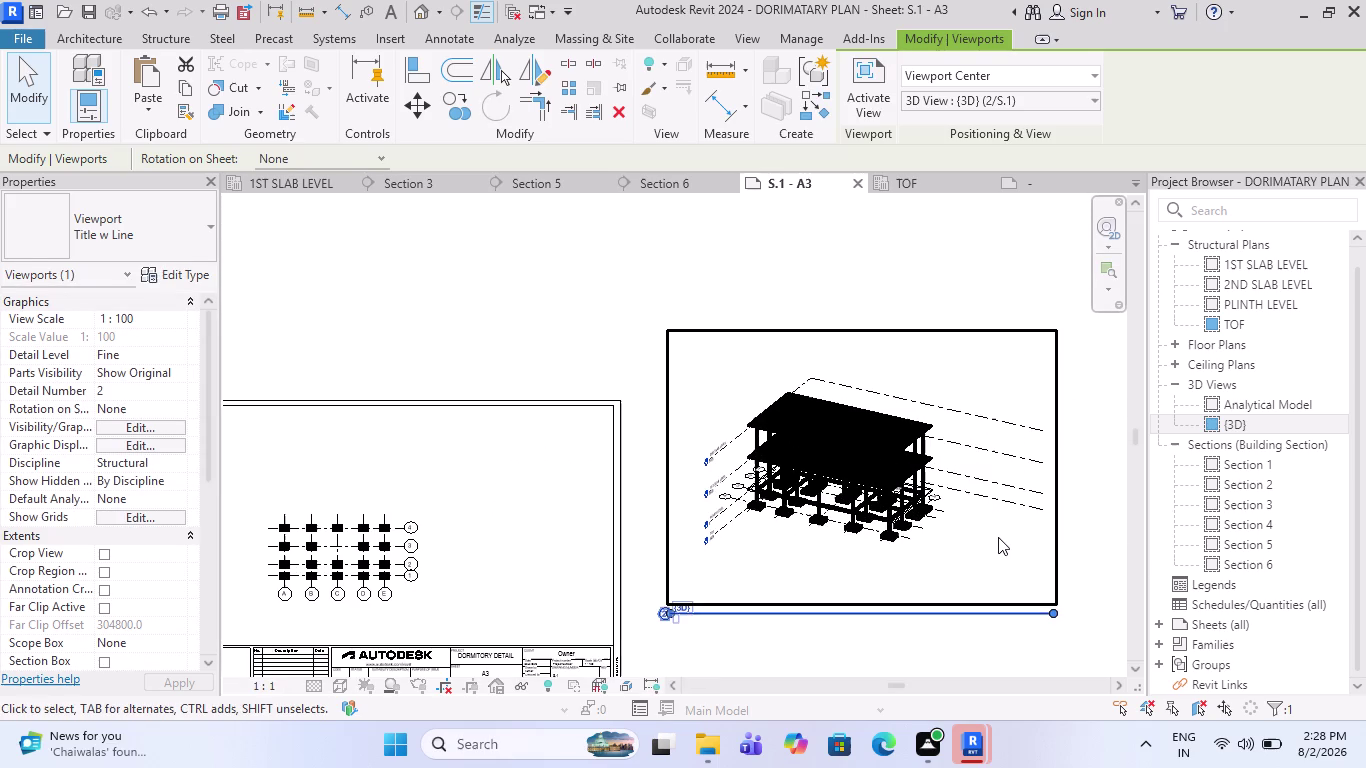
drag(1006, 543, 989, 355)
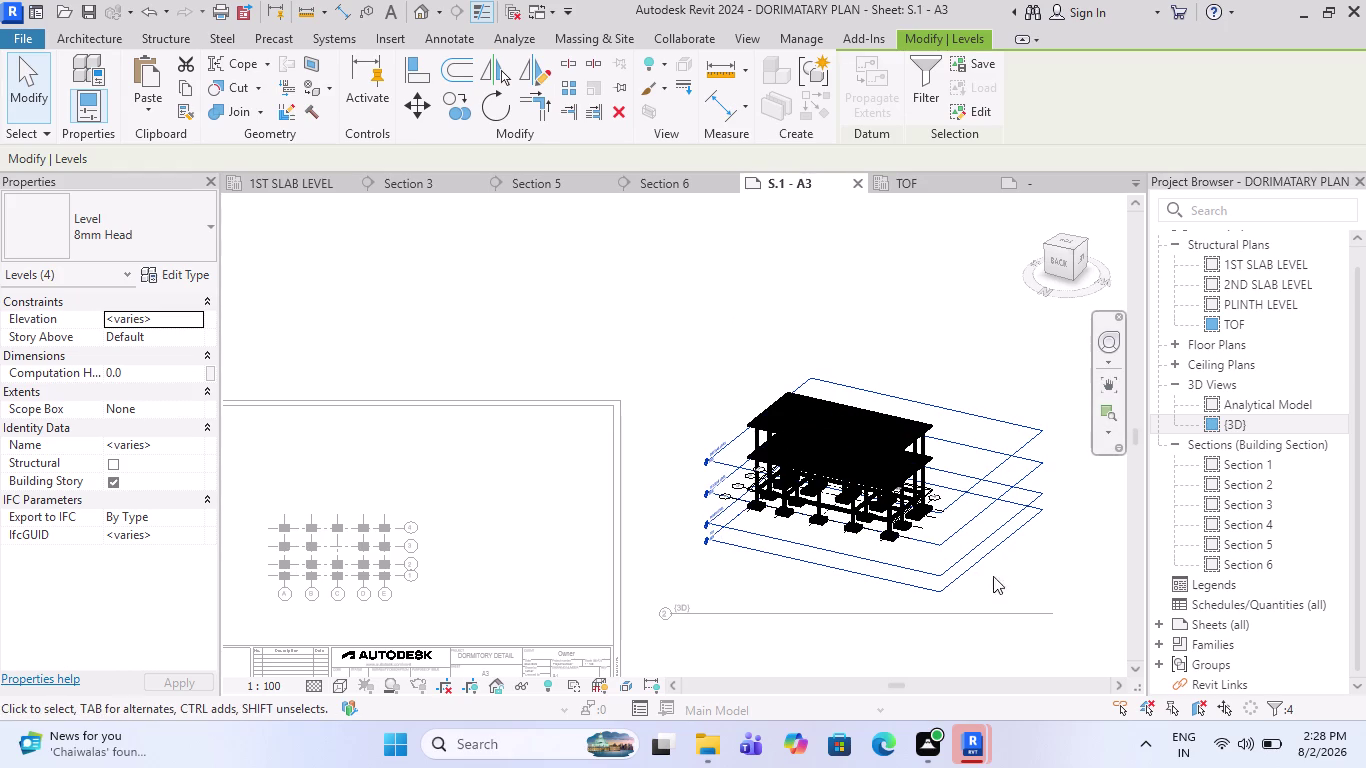
Window-select the 3D structural model and filter the selection to Levels only.
drag(1025, 577, 692, 348)
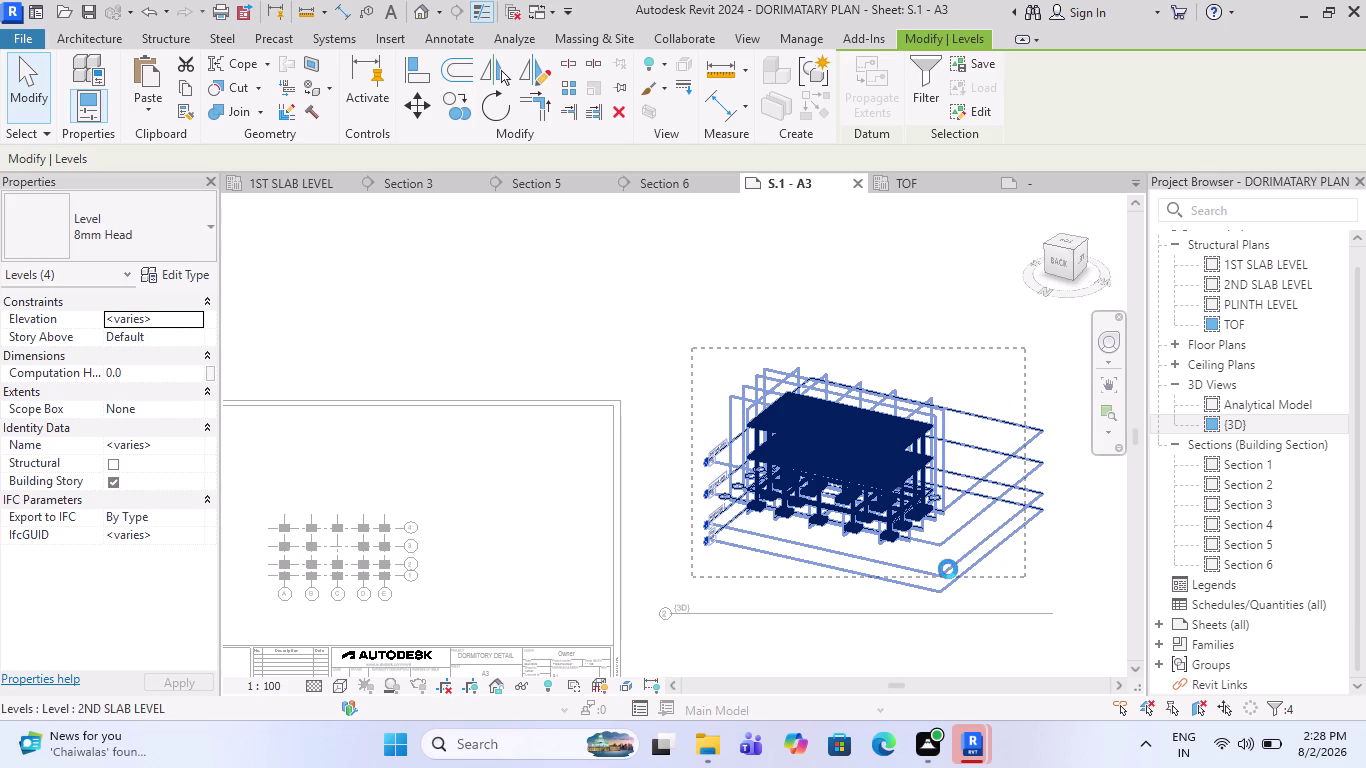
scroll(down, 3)
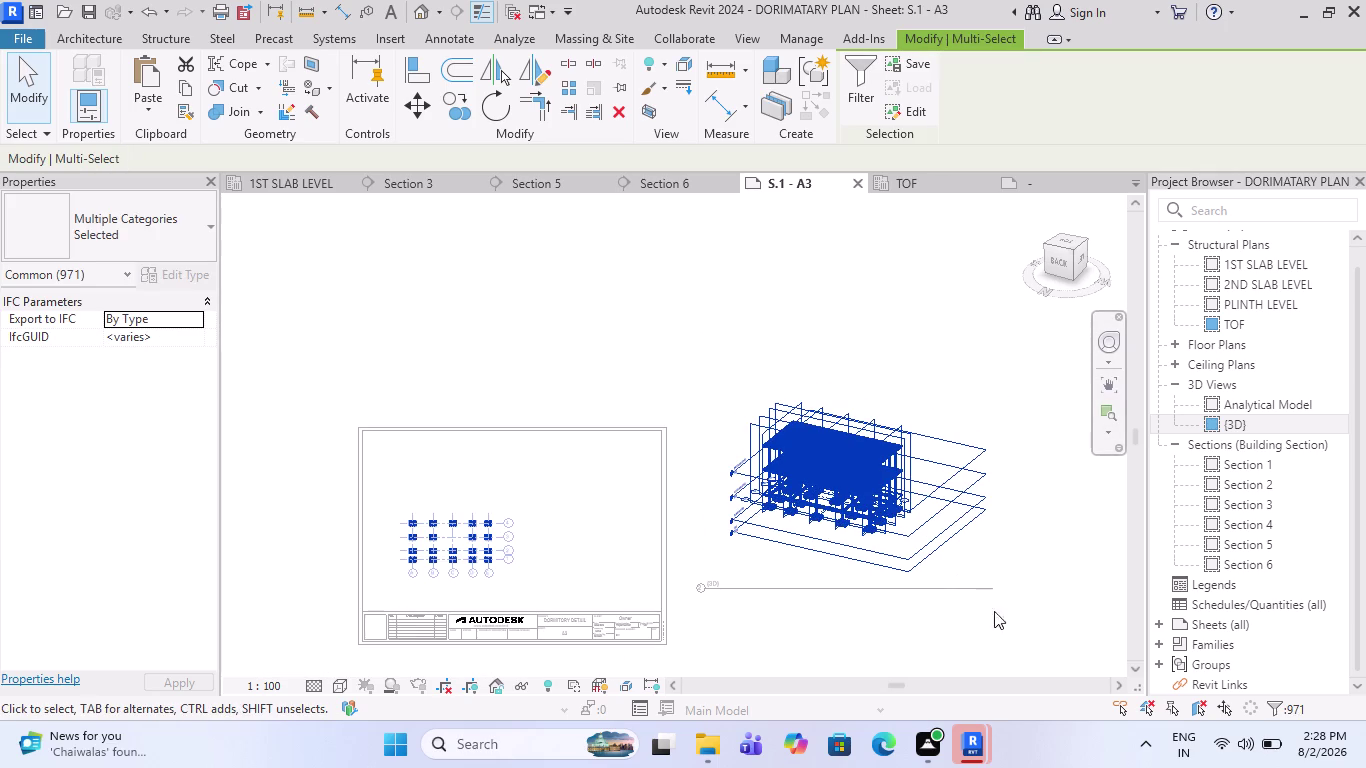
drag(1022, 625, 688, 318)
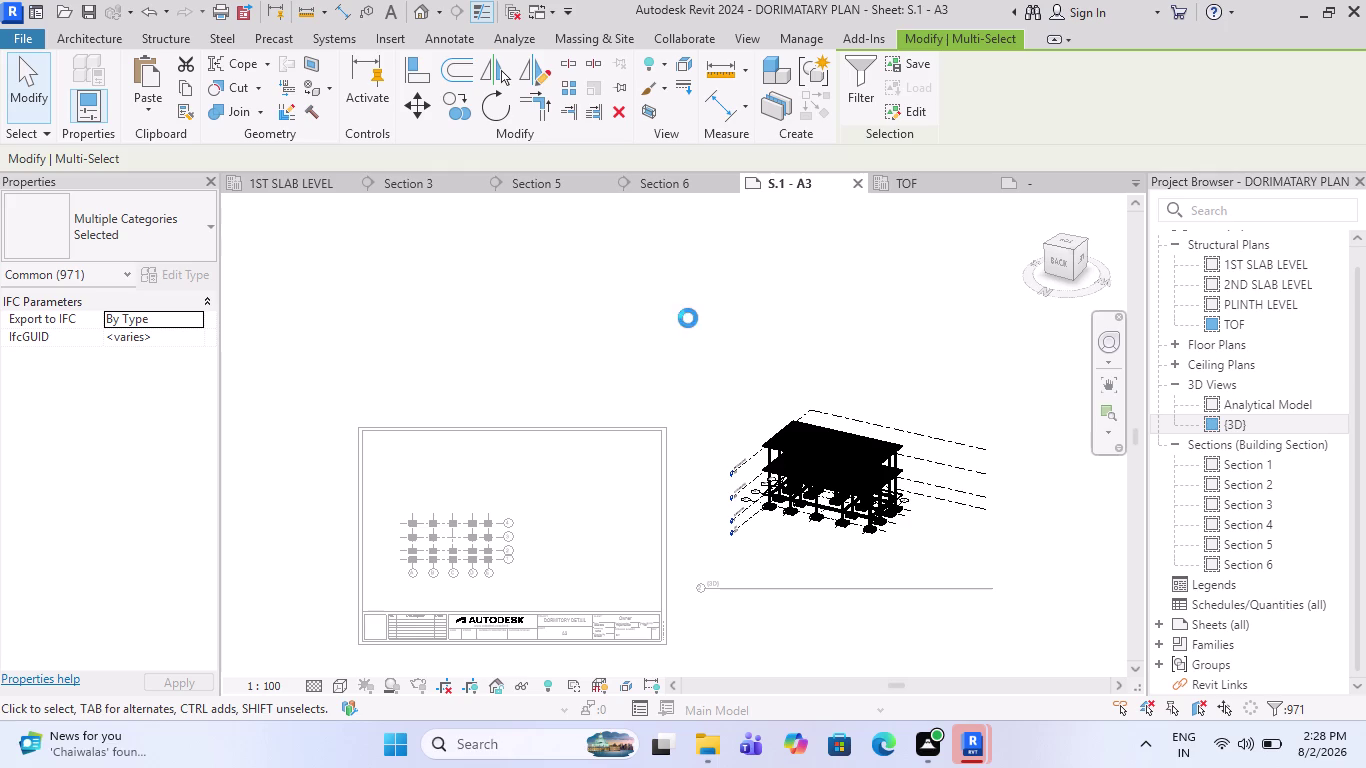
drag(688, 318, 774, 448)
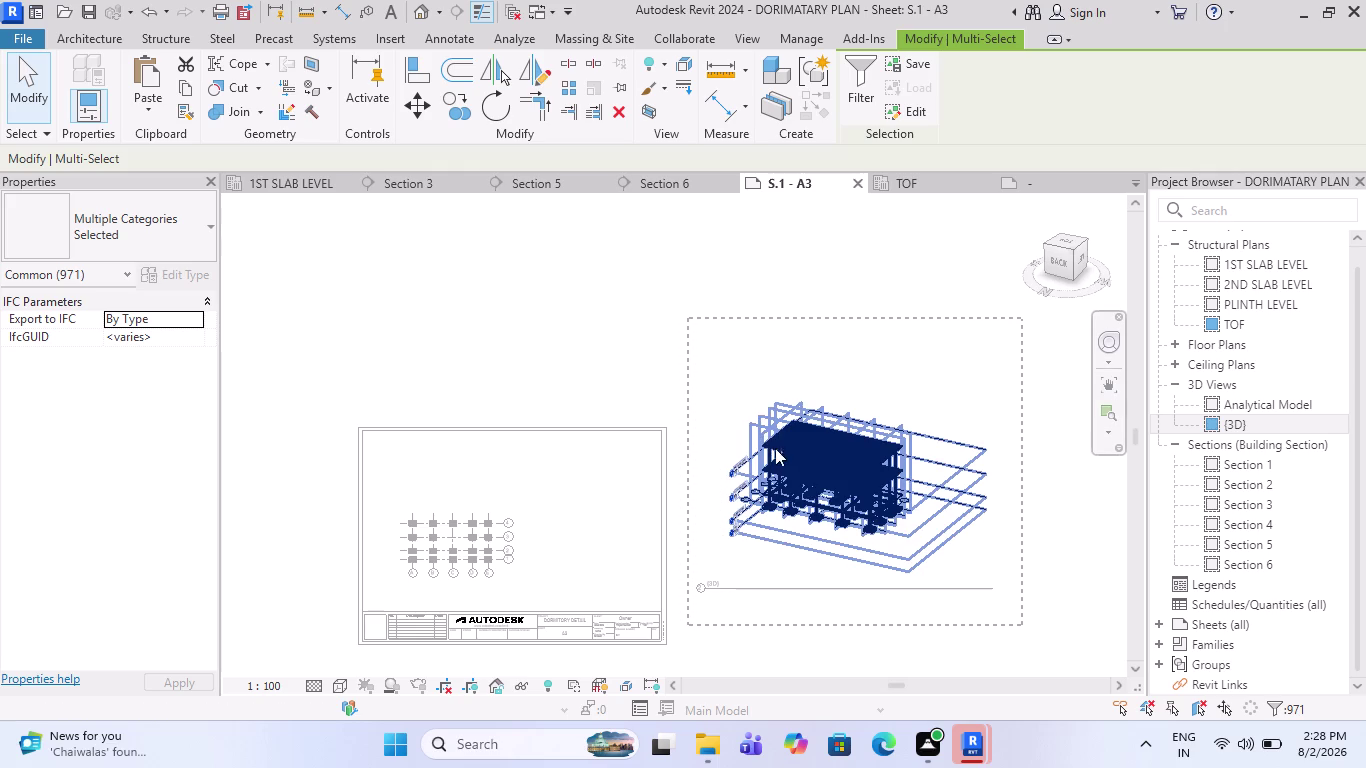
drag(774, 448, 778, 451)
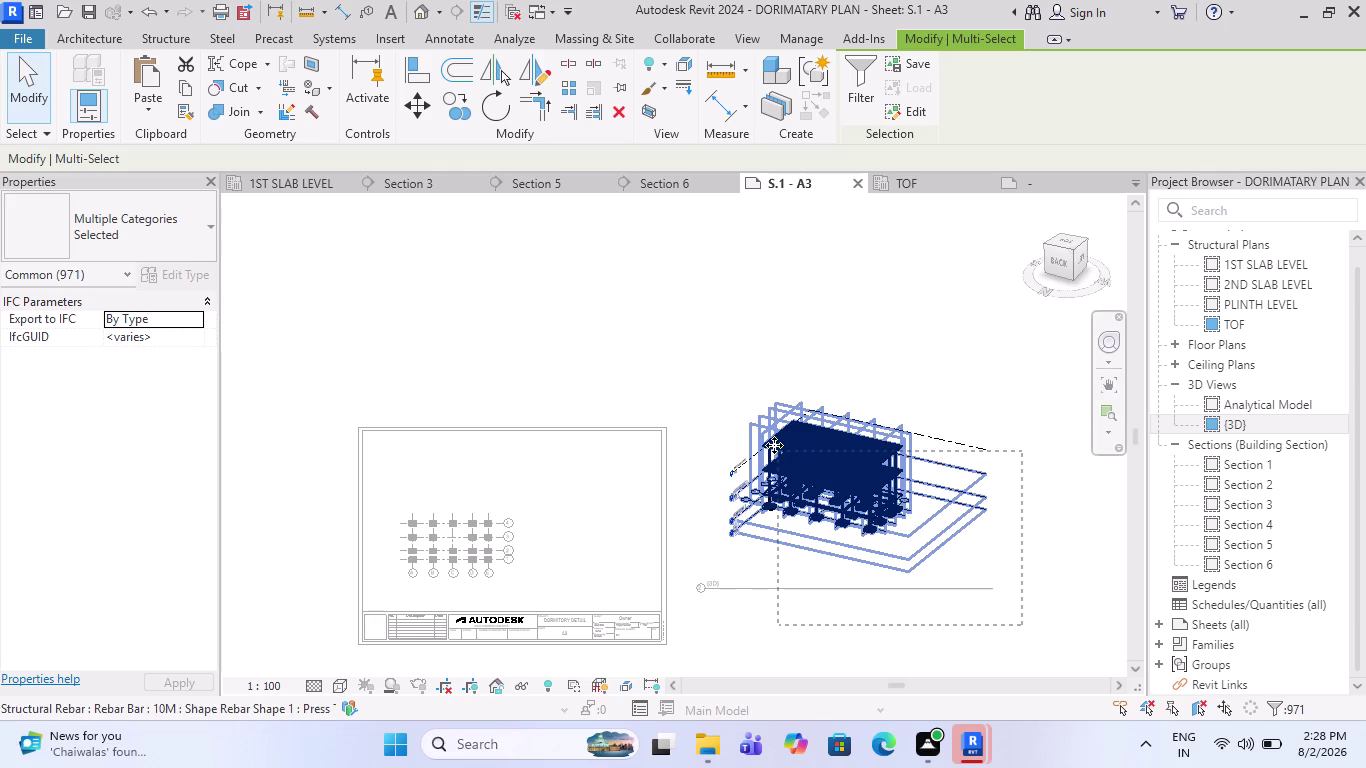
click(851, 97)
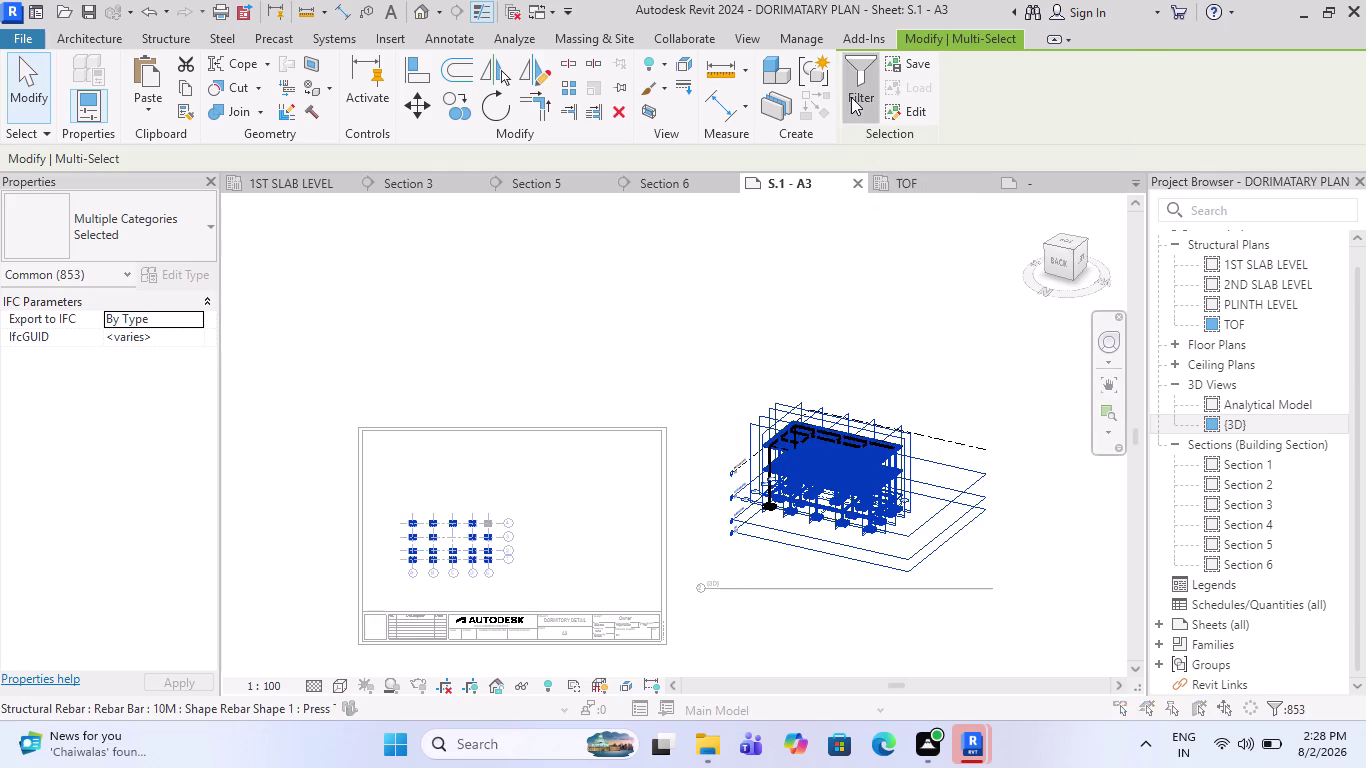
click(1222, 406)
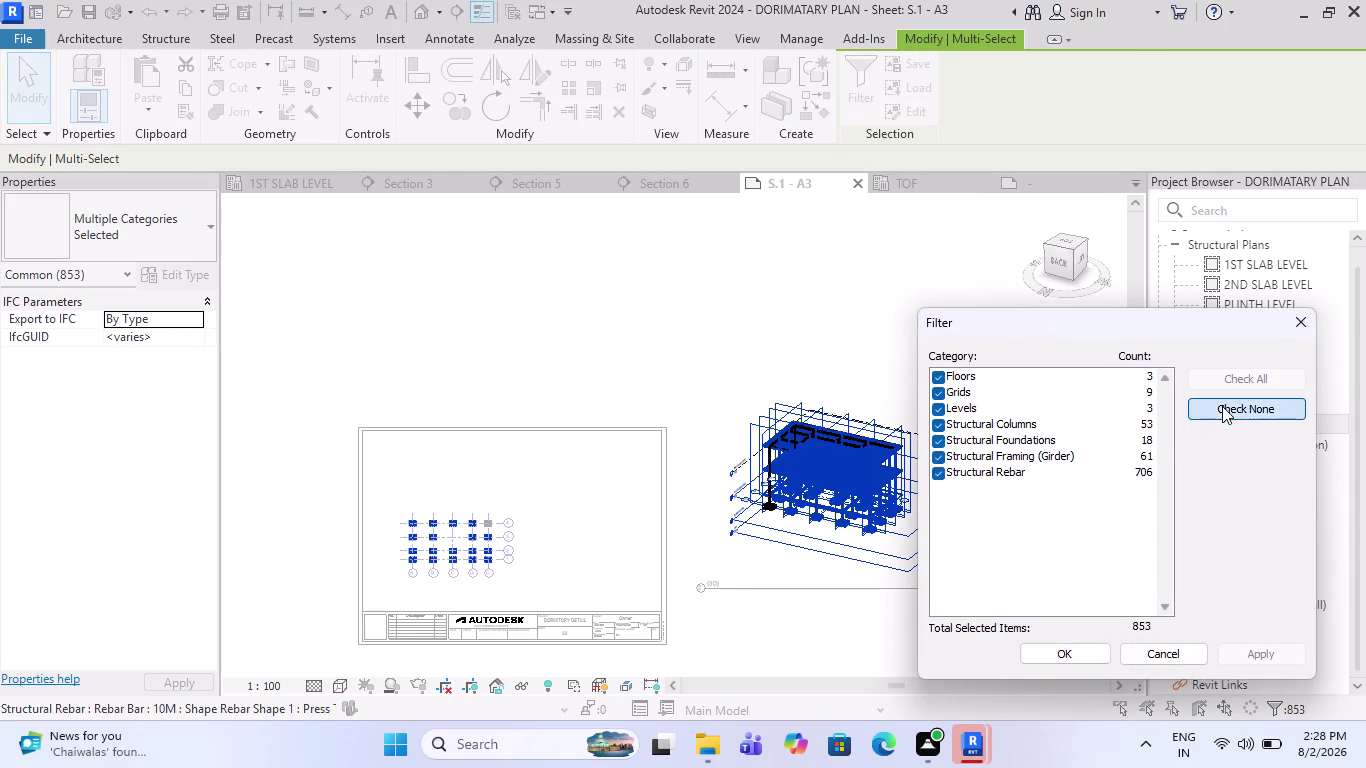
click(951, 398)
click(942, 410)
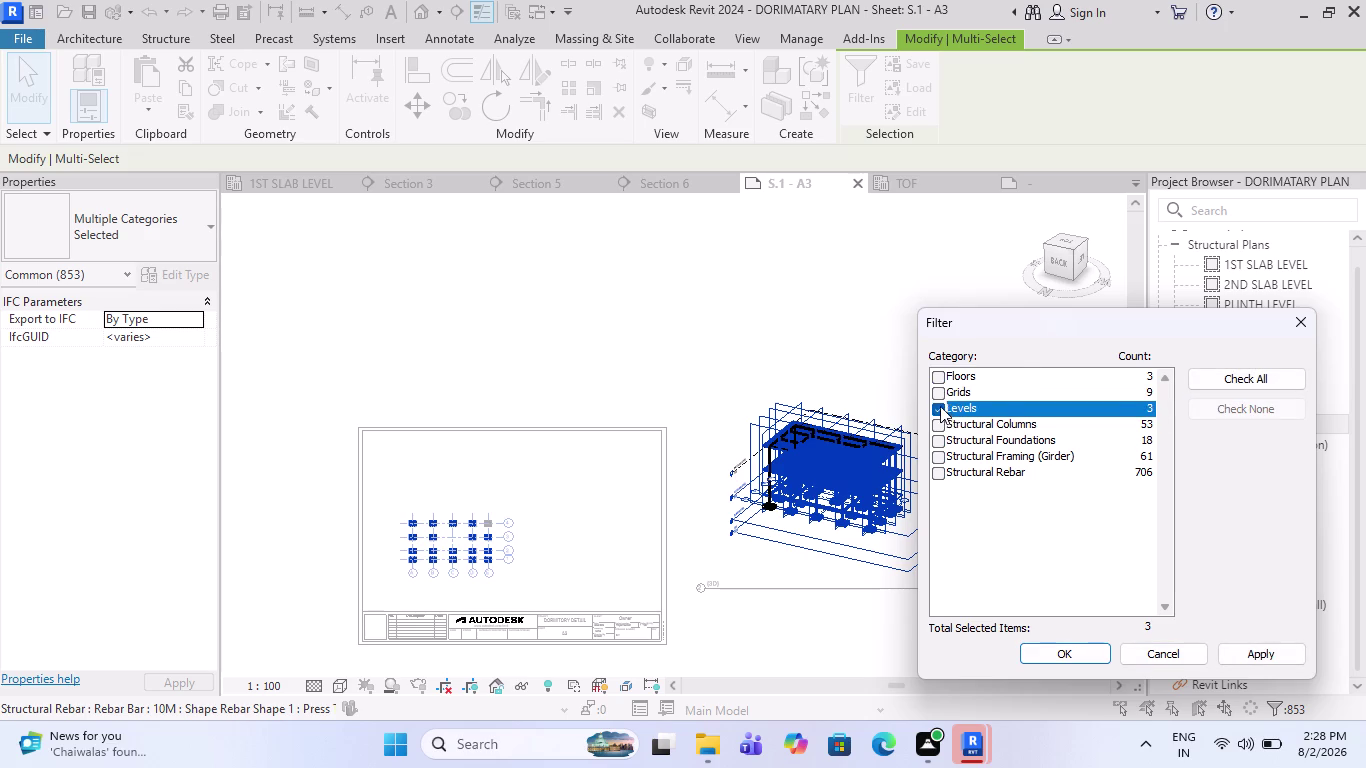
click(939, 394)
click(1081, 648)
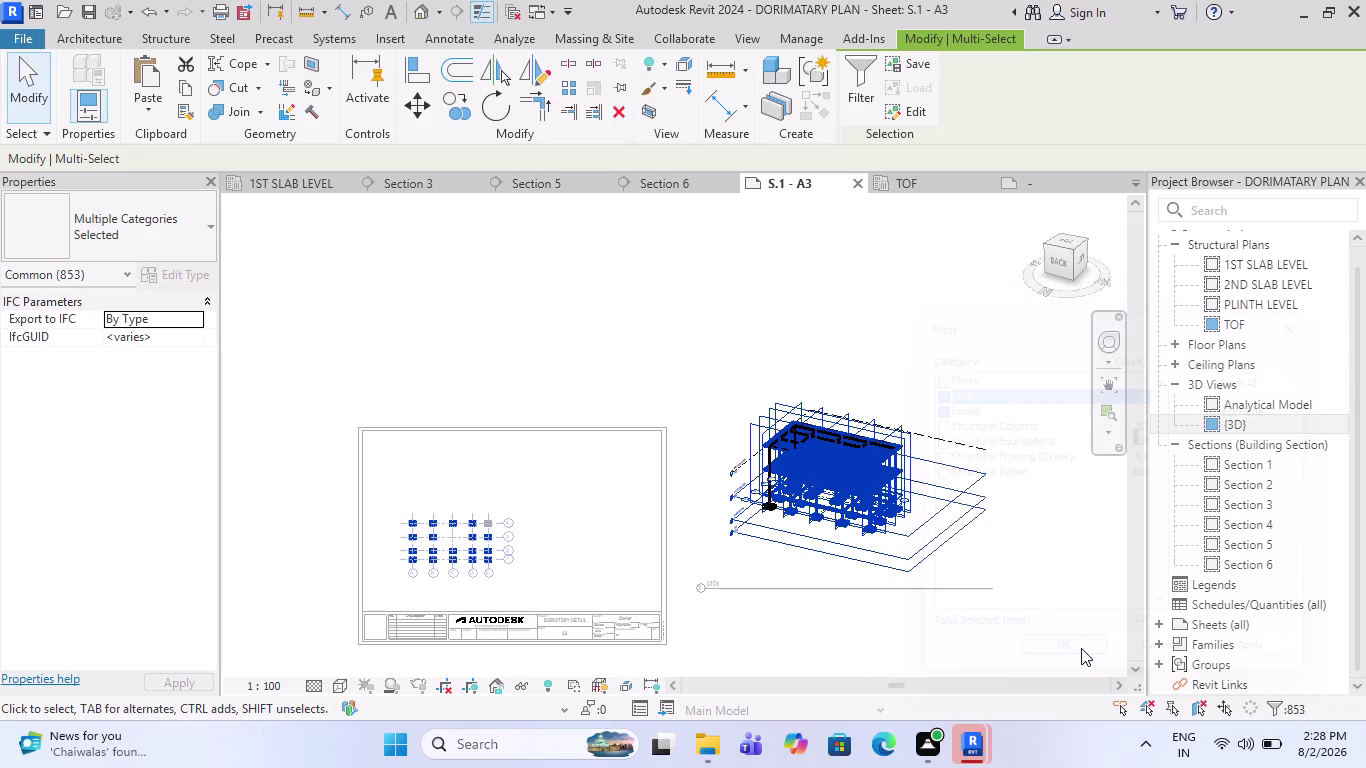
Hide the selected levels and the remaining 2ND SLAB LEVEL plane, then deactivate the viewport.
right_click(917, 327)
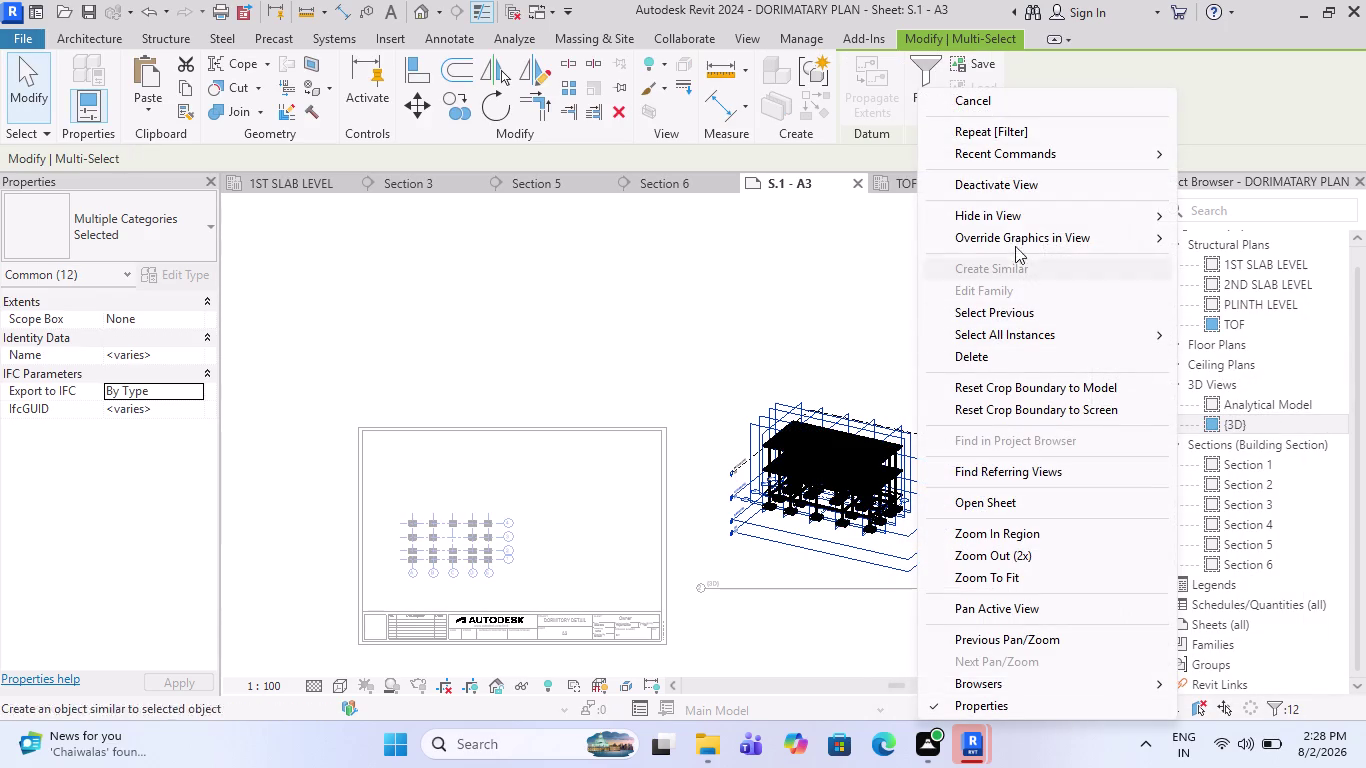
click(1013, 216)
click(1187, 214)
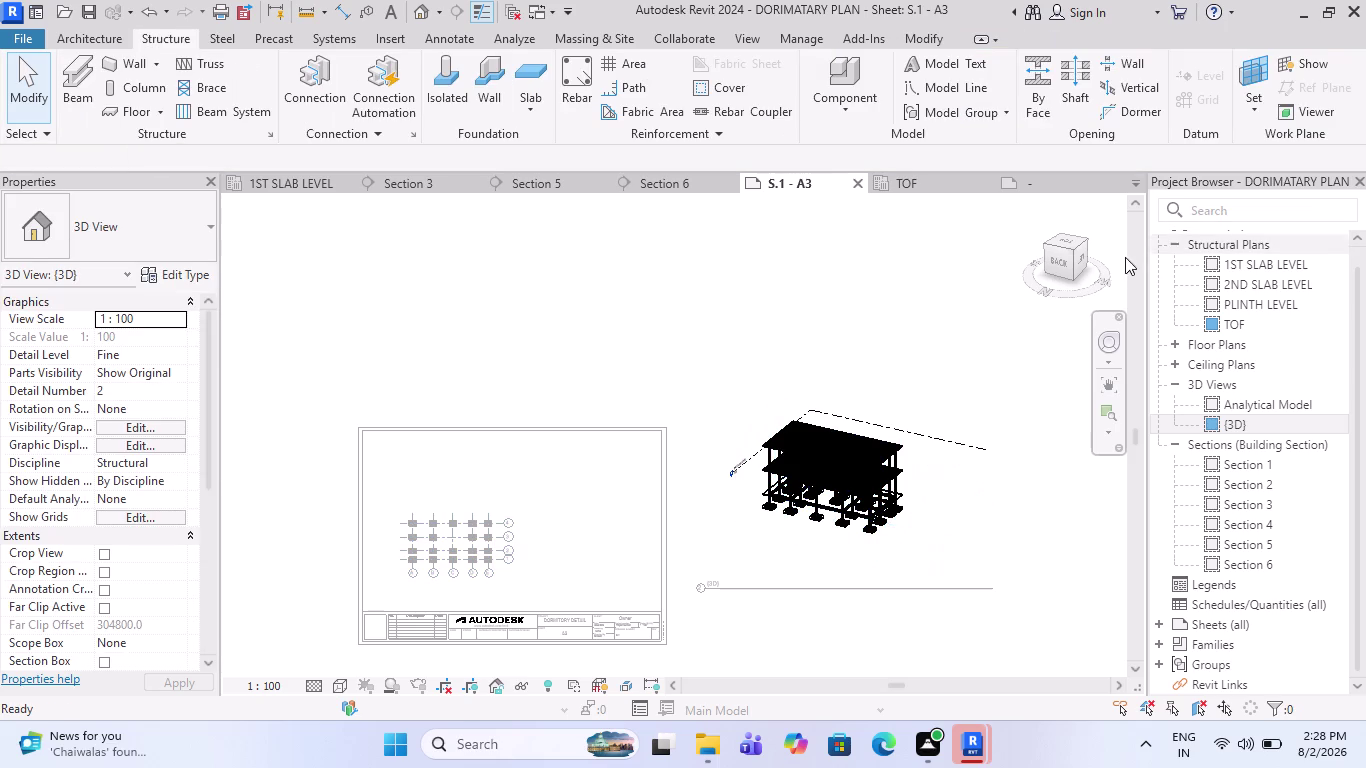
click(840, 414)
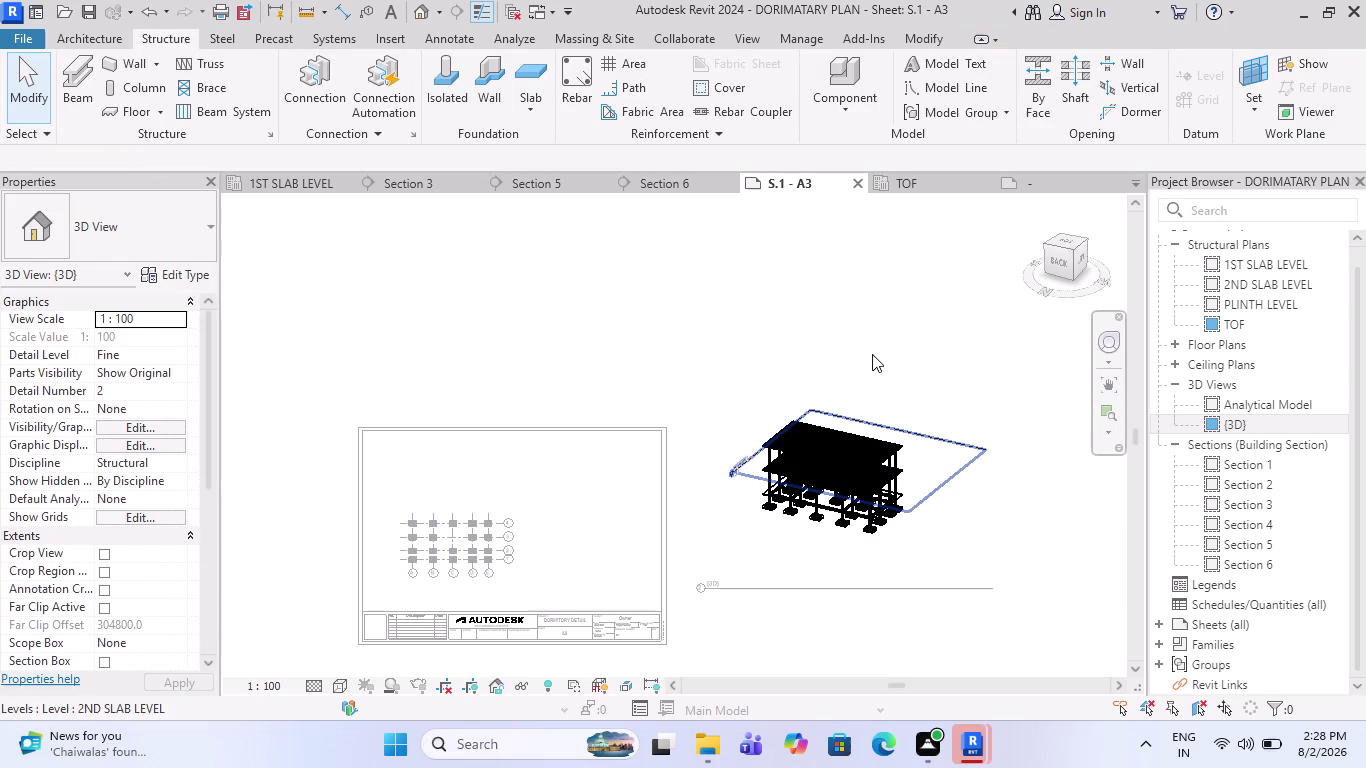
right_click(872, 347)
click(947, 210)
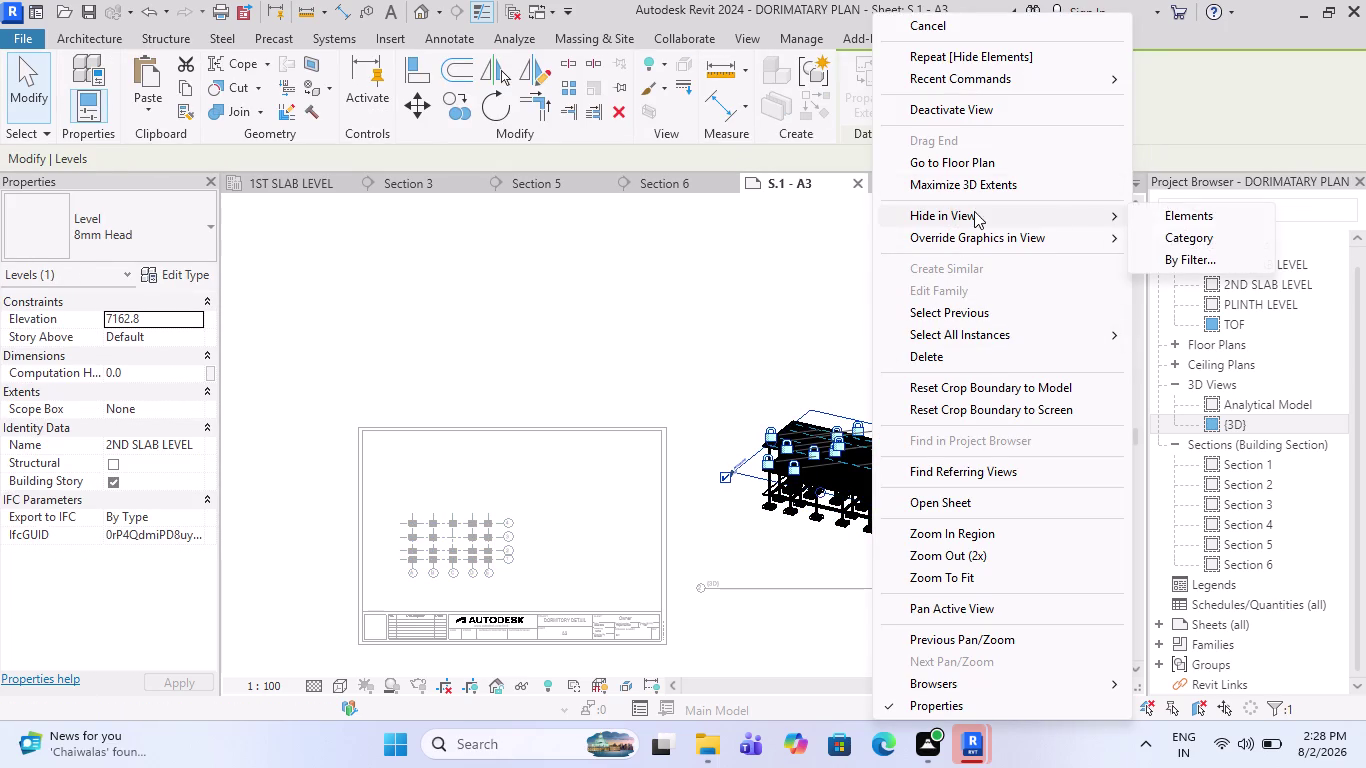
click(1151, 220)
click(852, 329)
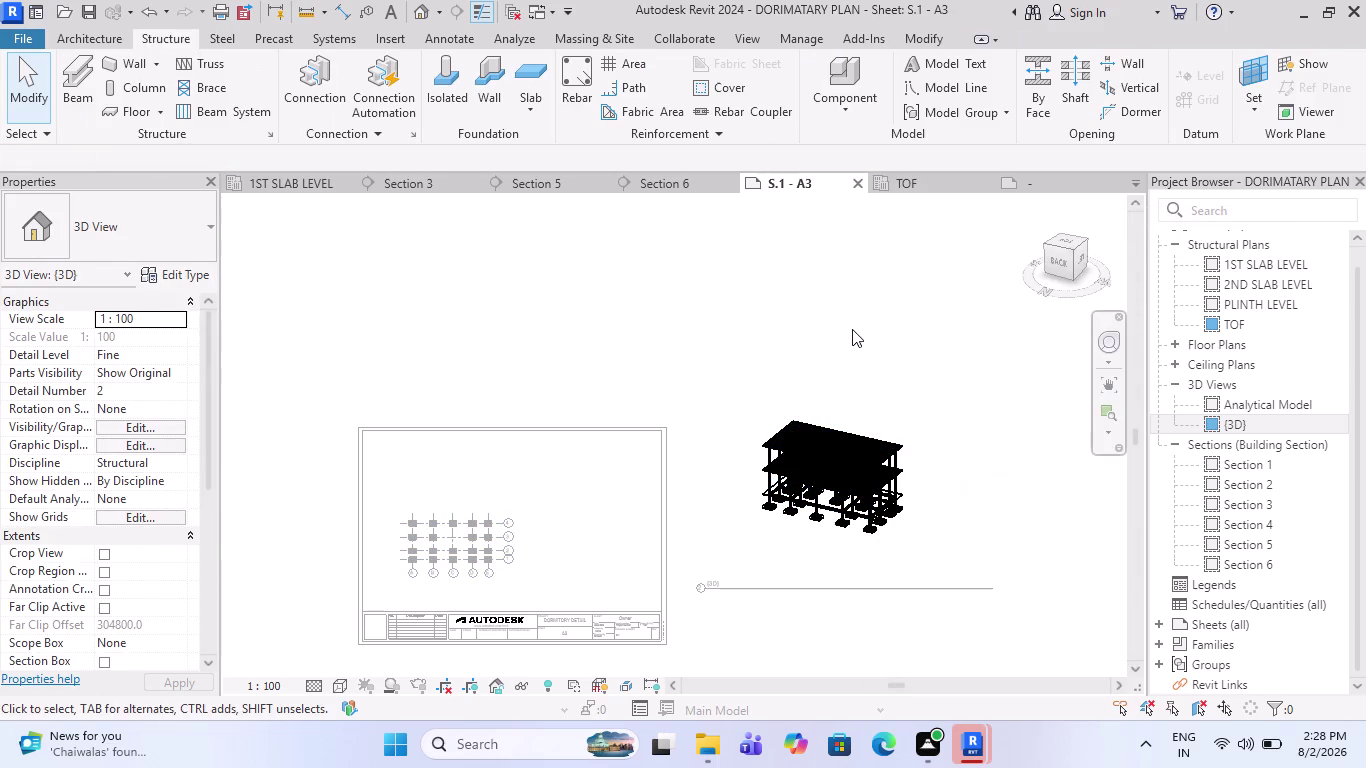
click(743, 589)
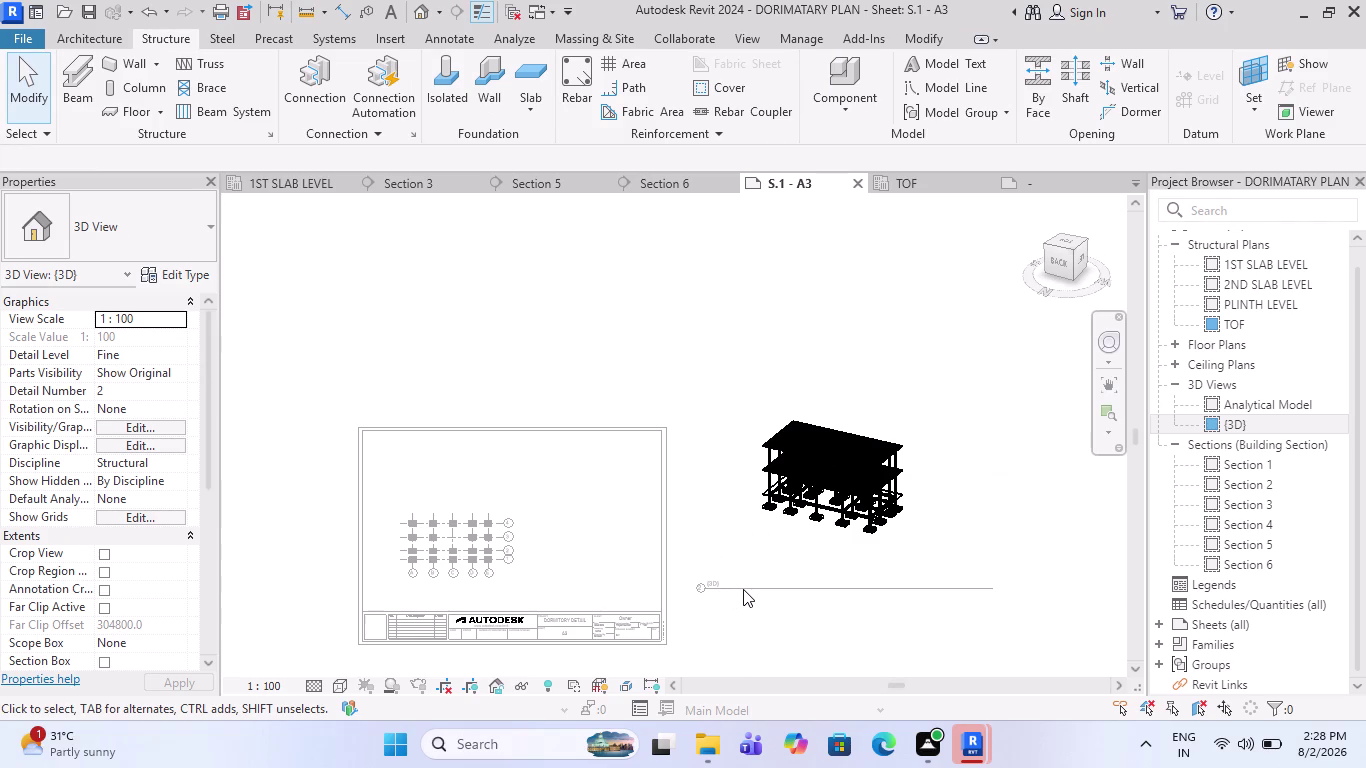
double_click(727, 367)
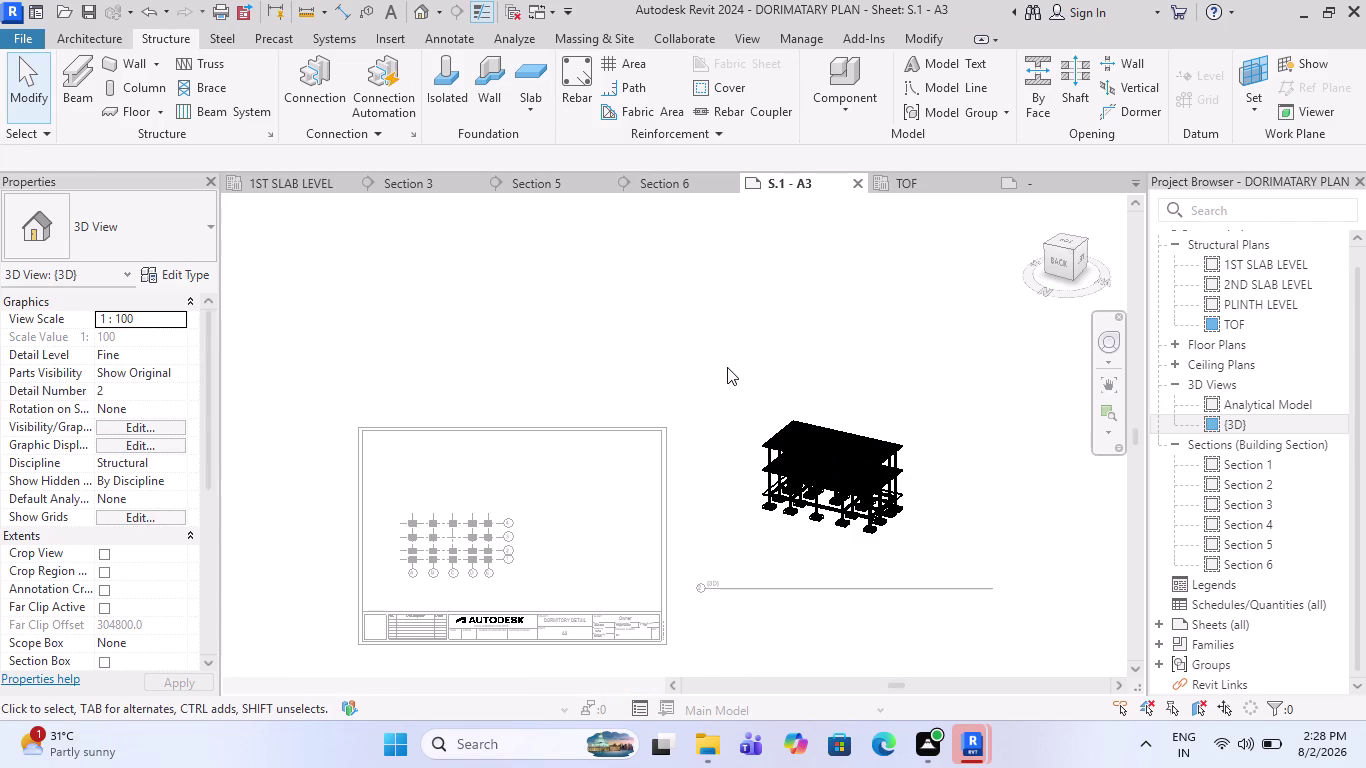
double_click(448, 326)
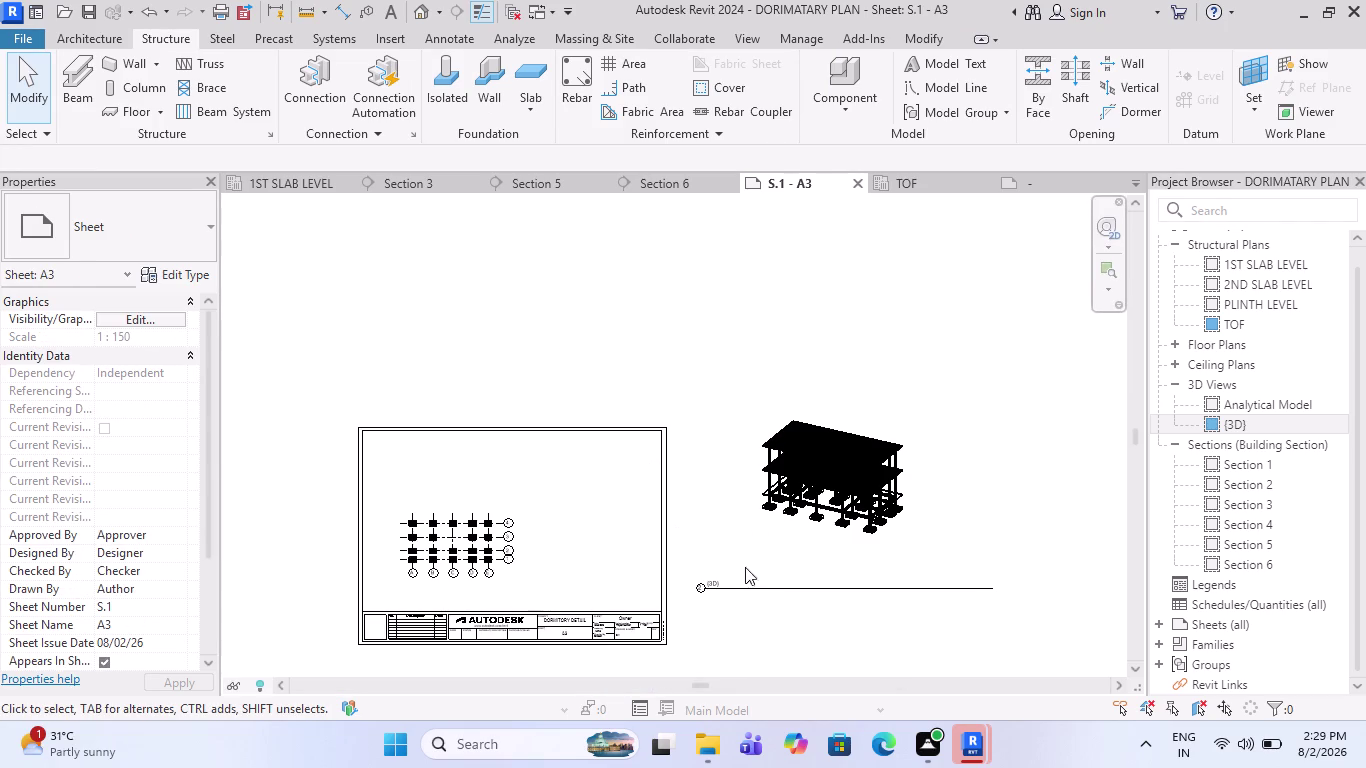
click(742, 593)
right_click(742, 592)
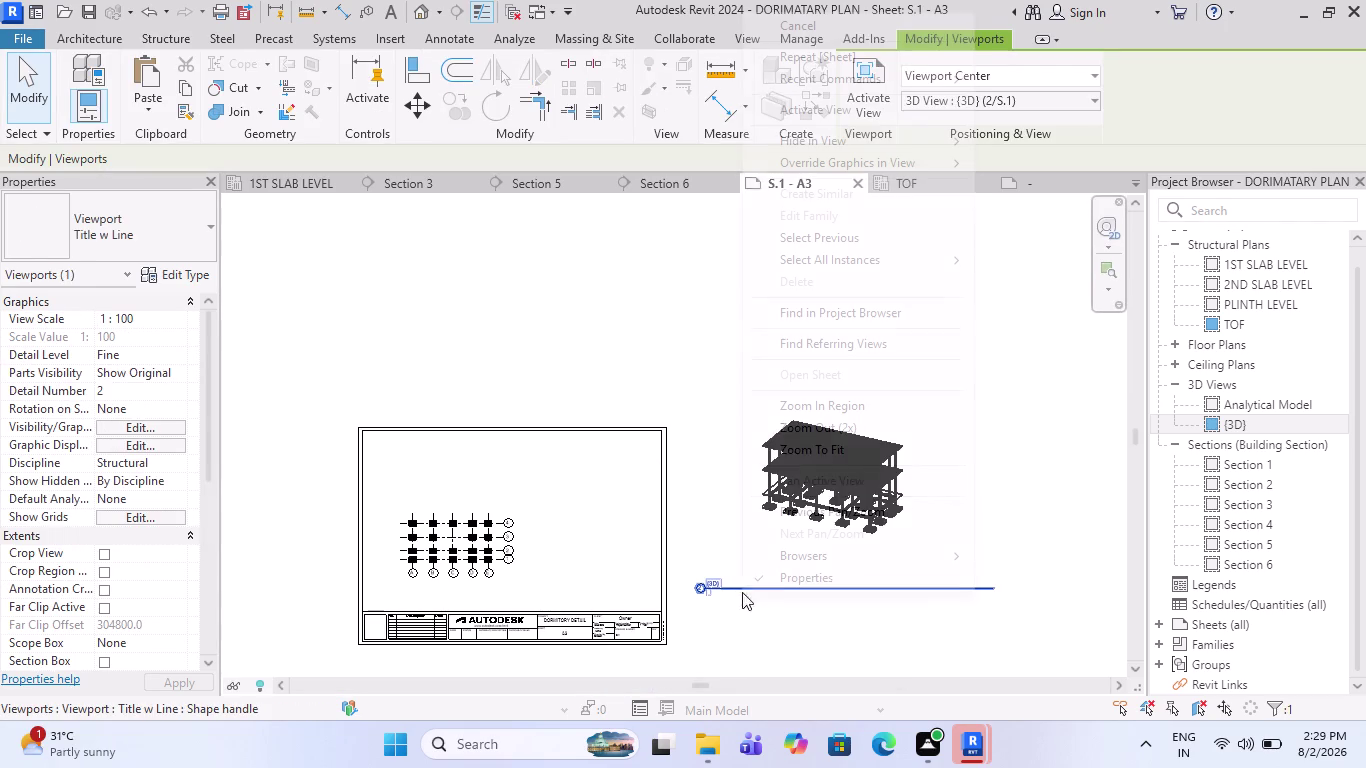
click(1002, 141)
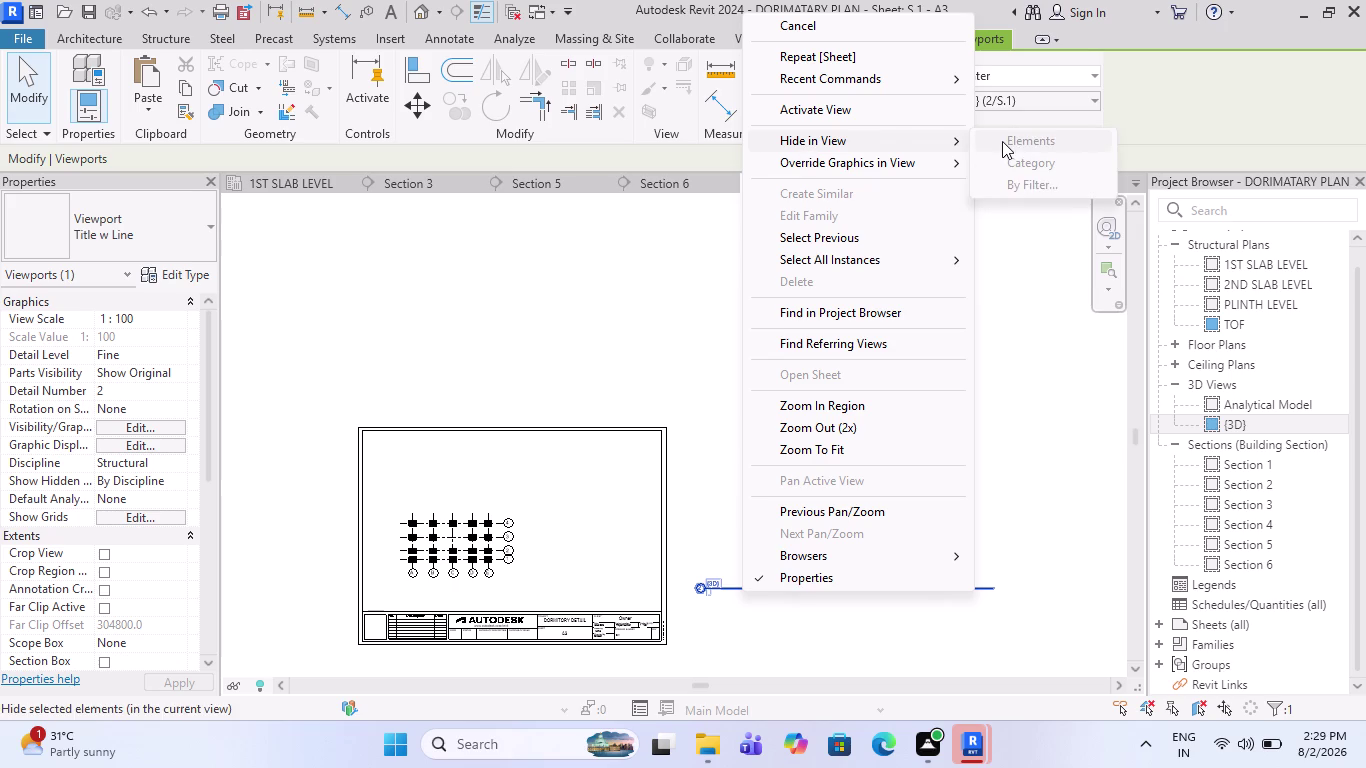
key(Escape)
click(760, 624)
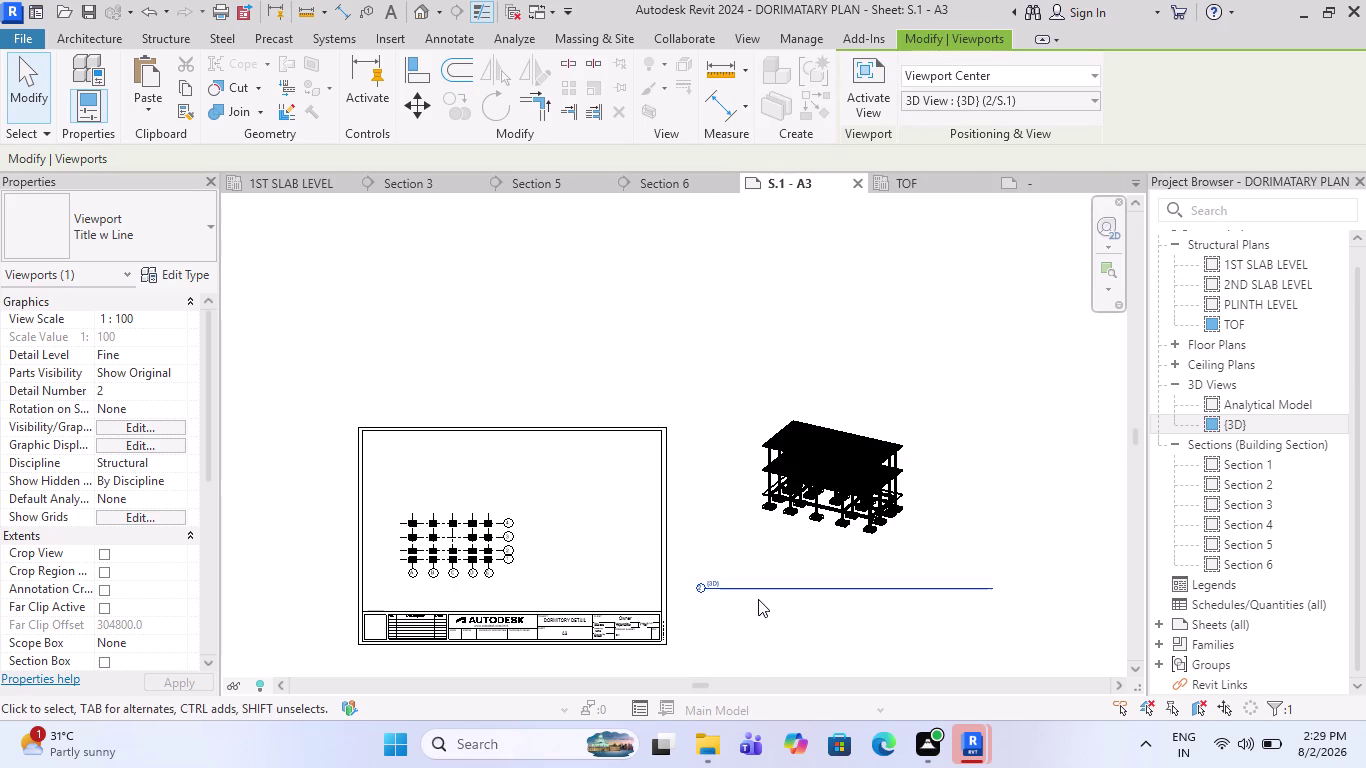
click(758, 590)
key(Delete)
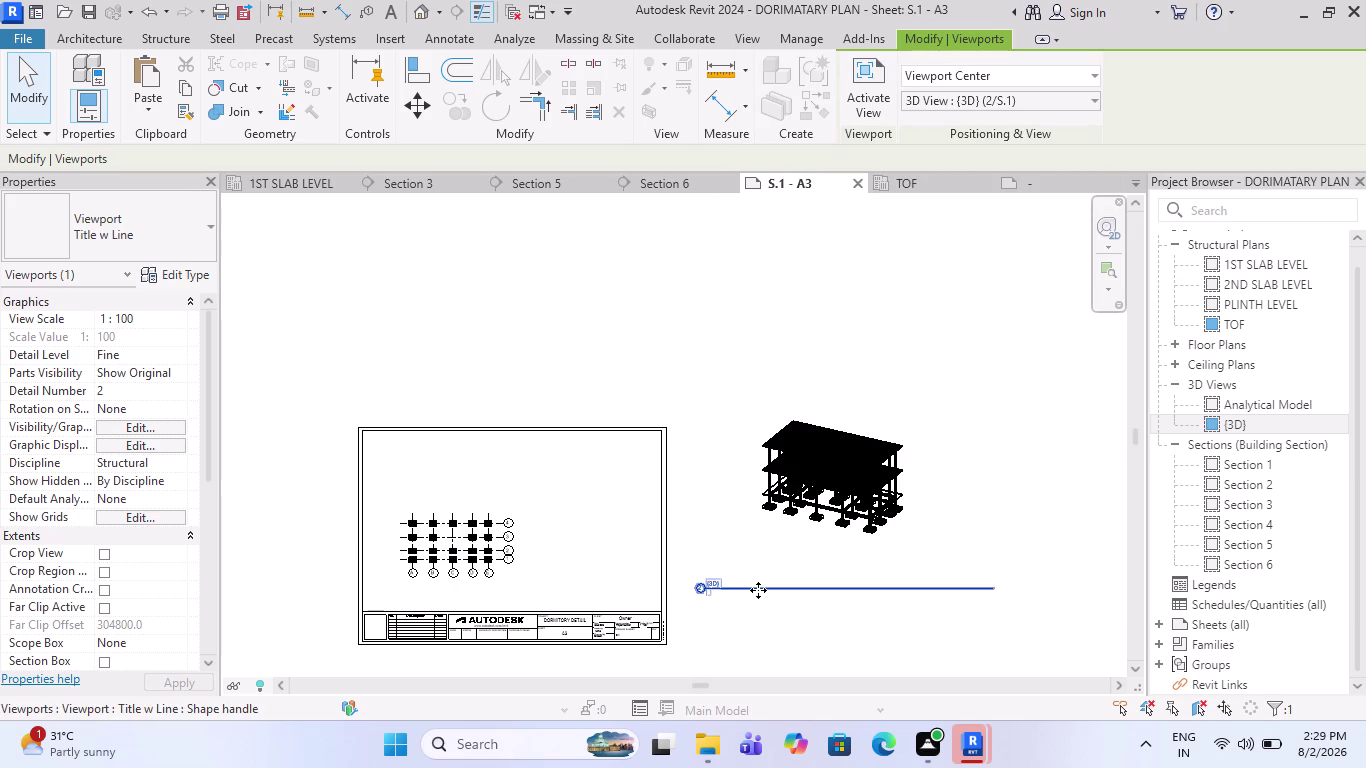
key(Delete)
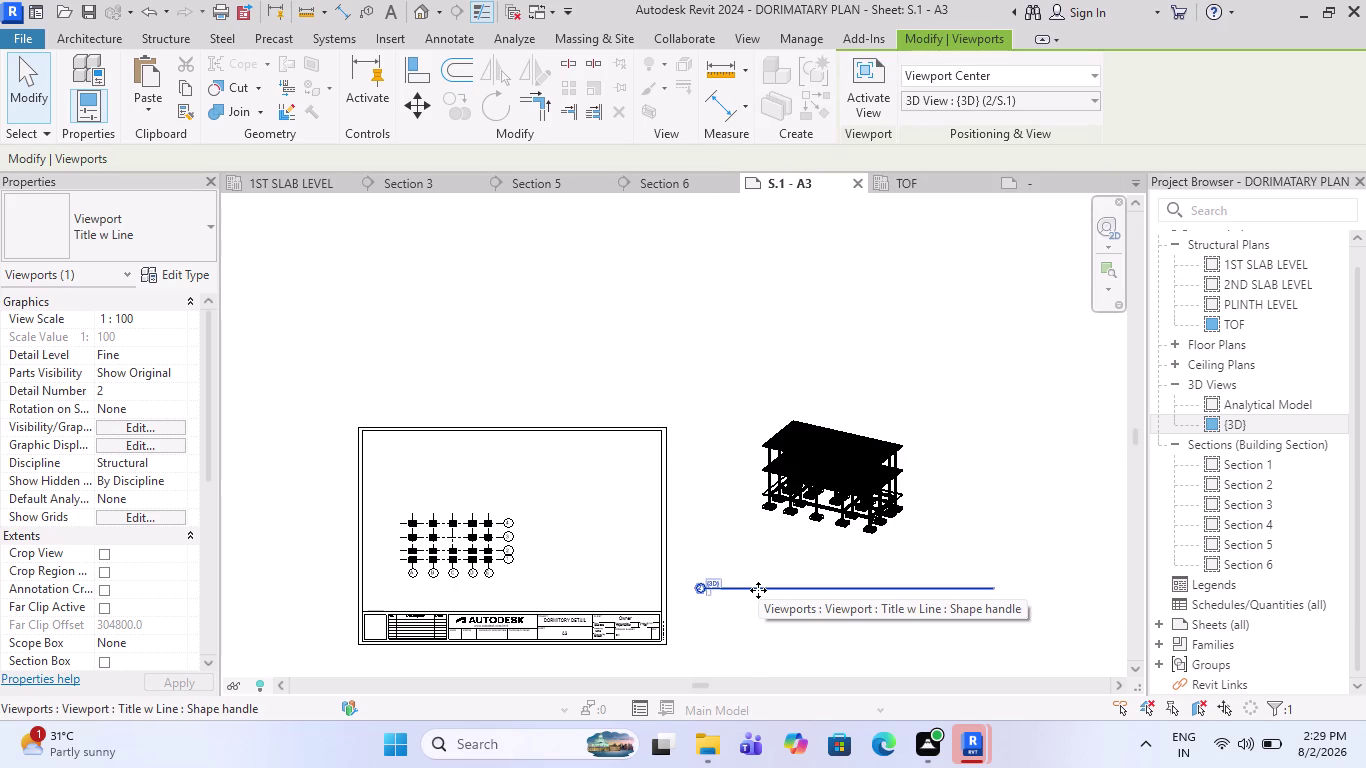
key(Delete)
key(Delete)
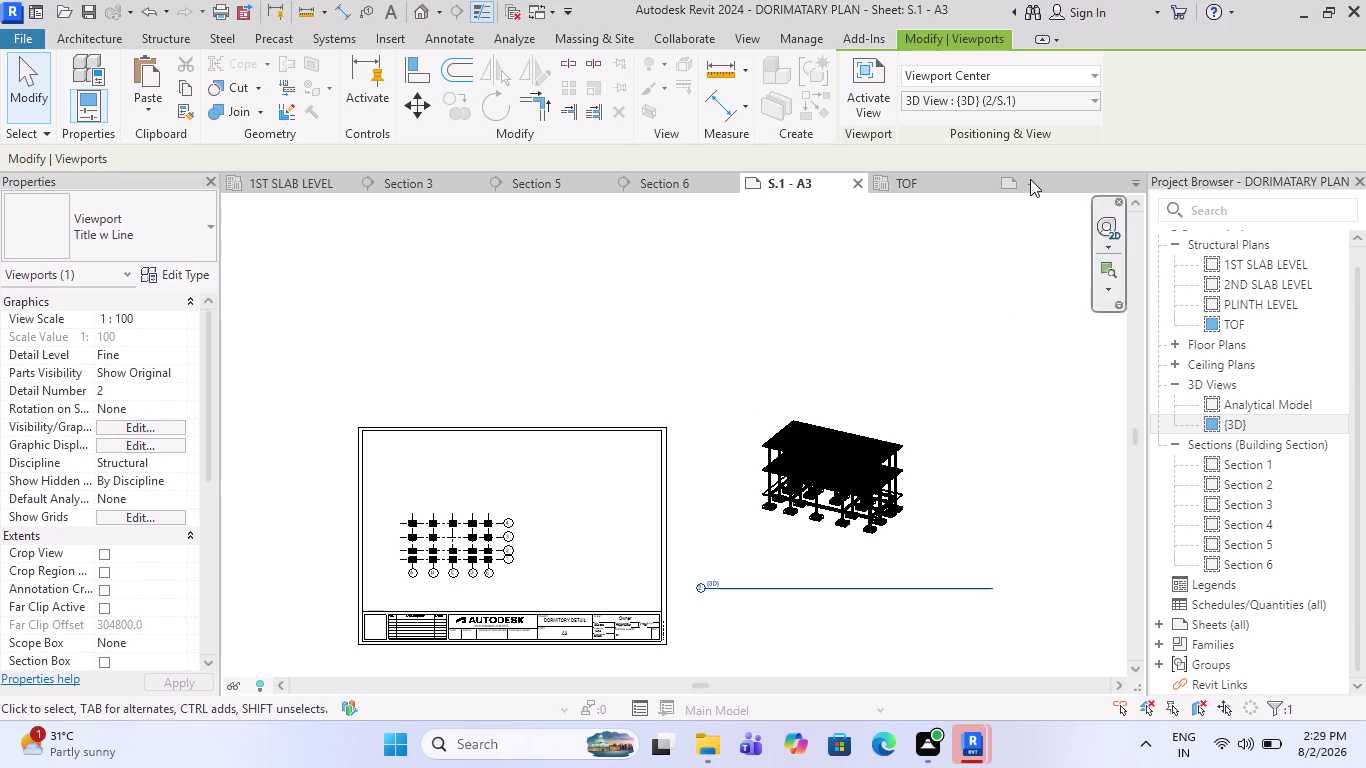
click(1031, 77)
click(971, 115)
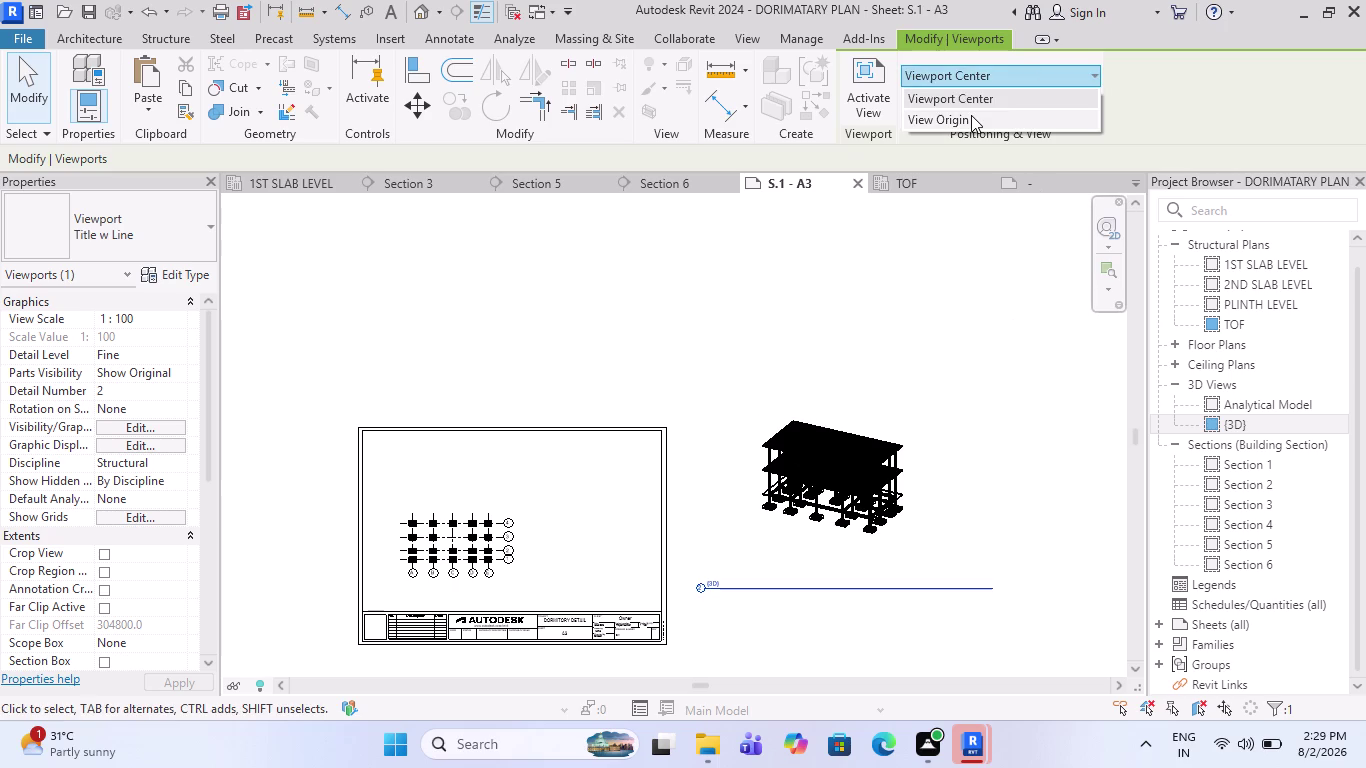
scroll(up, 3)
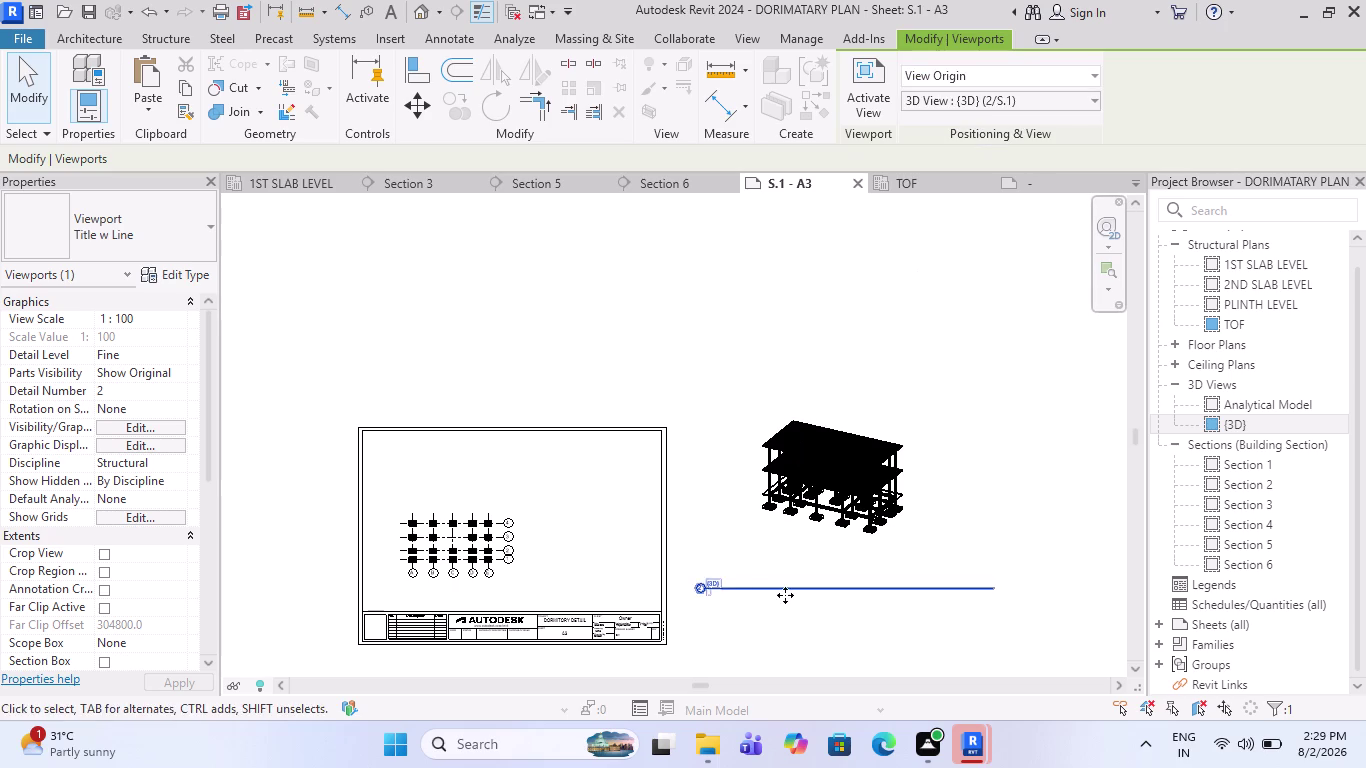
scroll(up, 3)
scroll(down, 3)
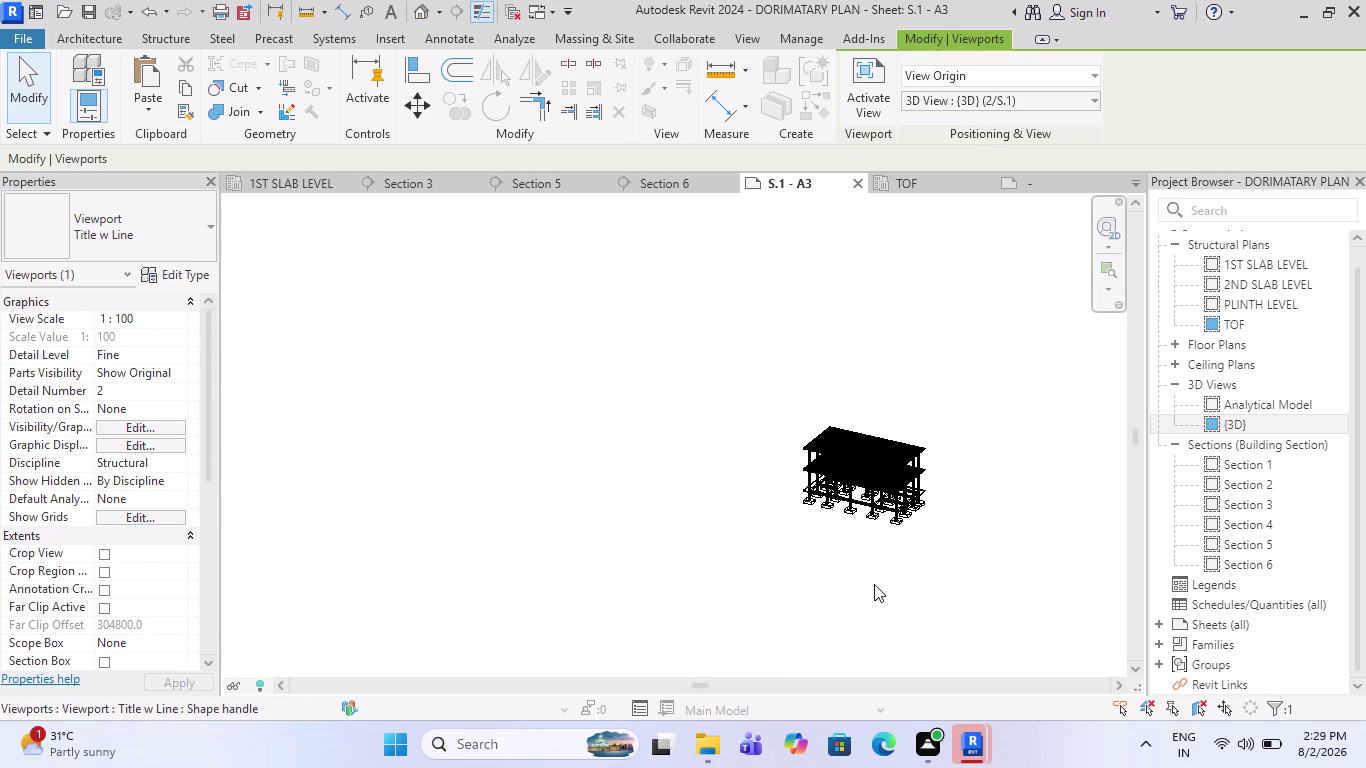
drag(910, 609, 797, 551)
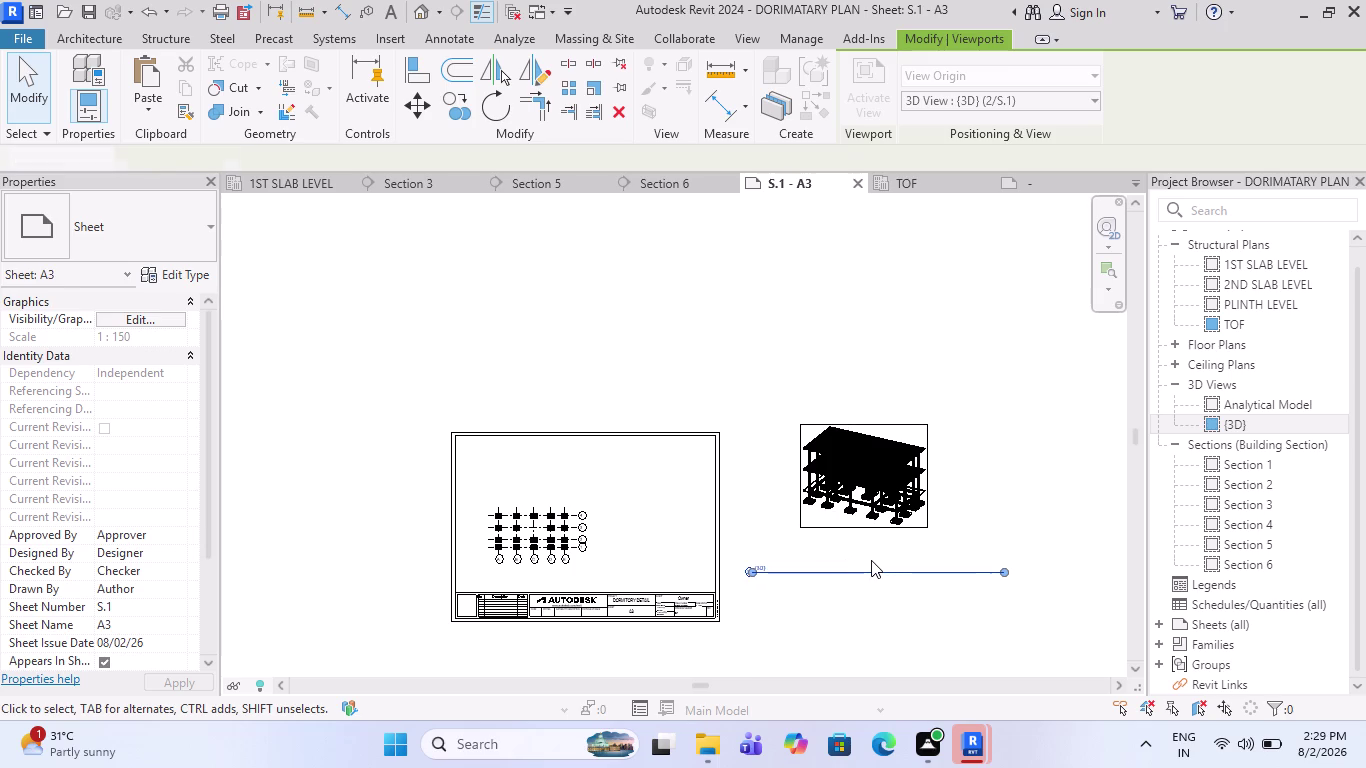
key(Delete)
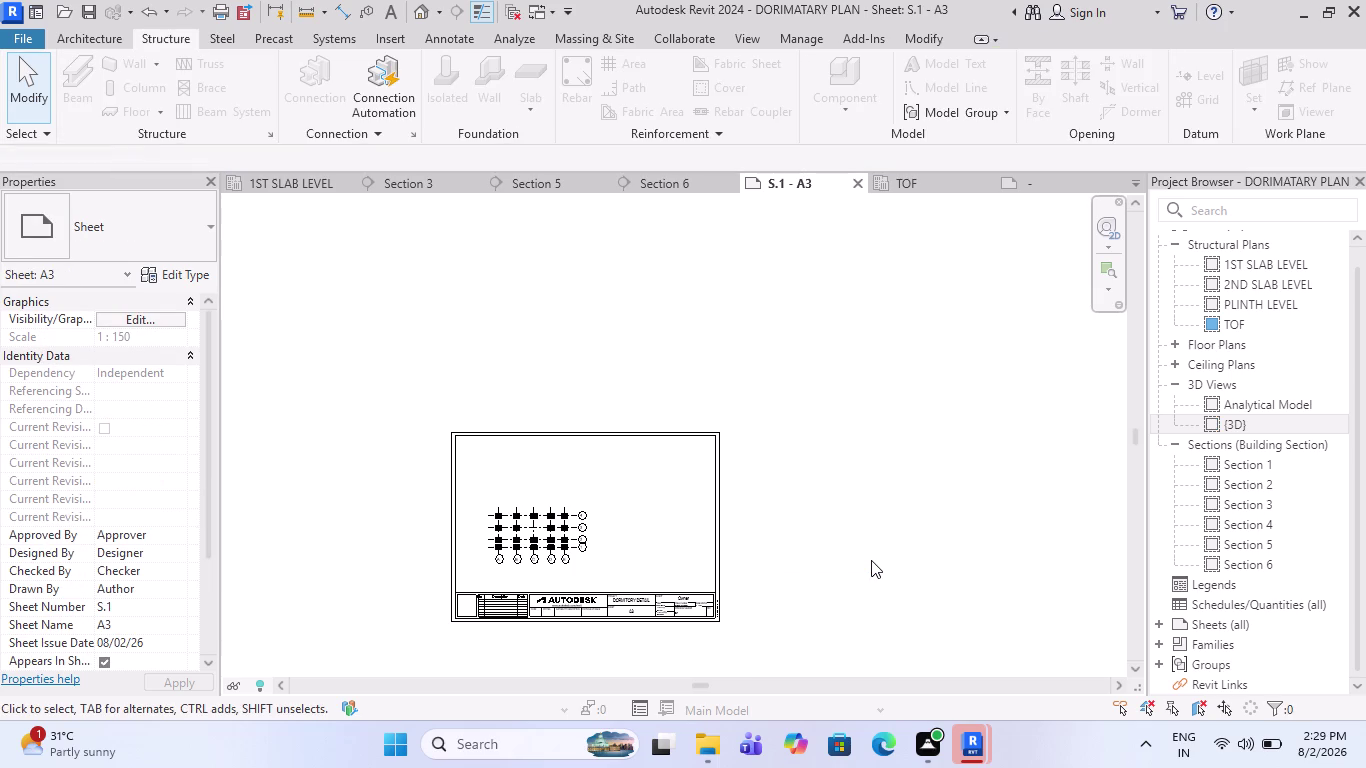
key(ctrl+z)
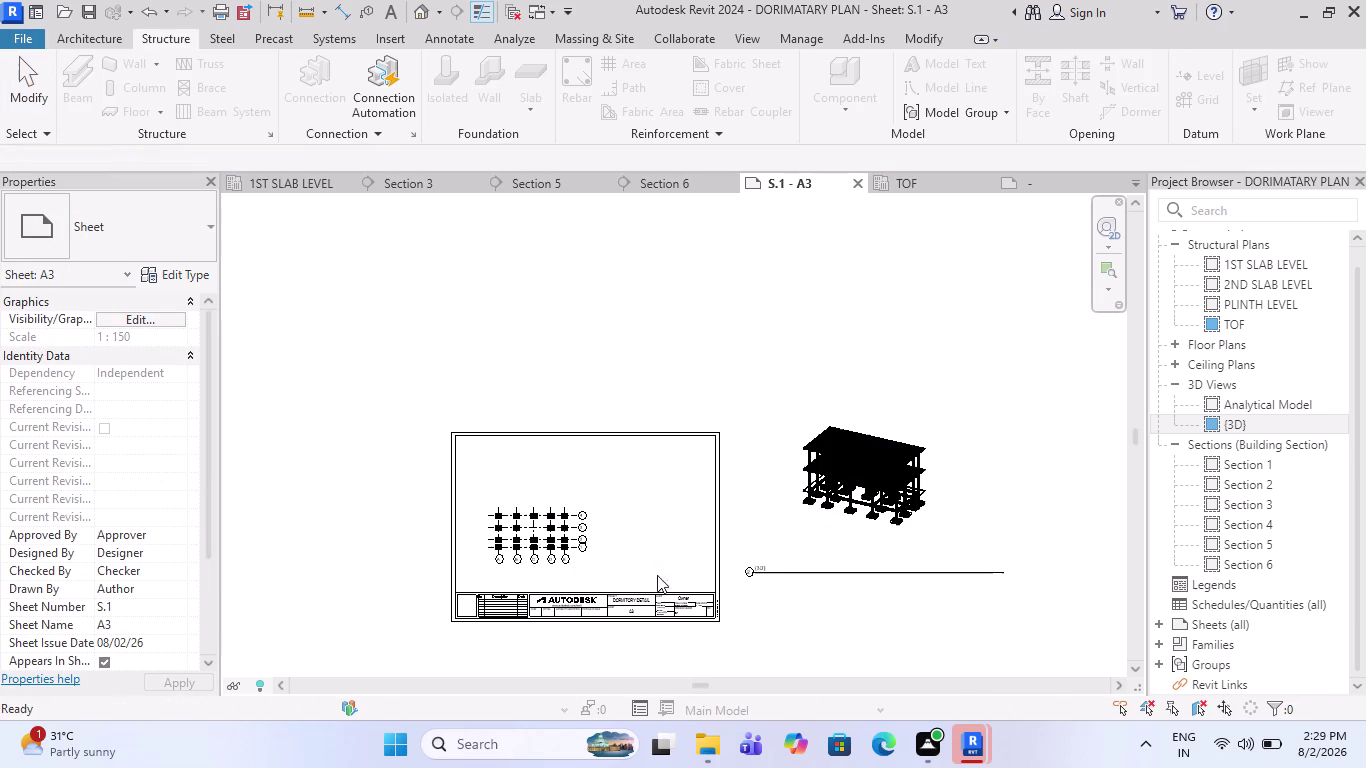
scroll(up, 3)
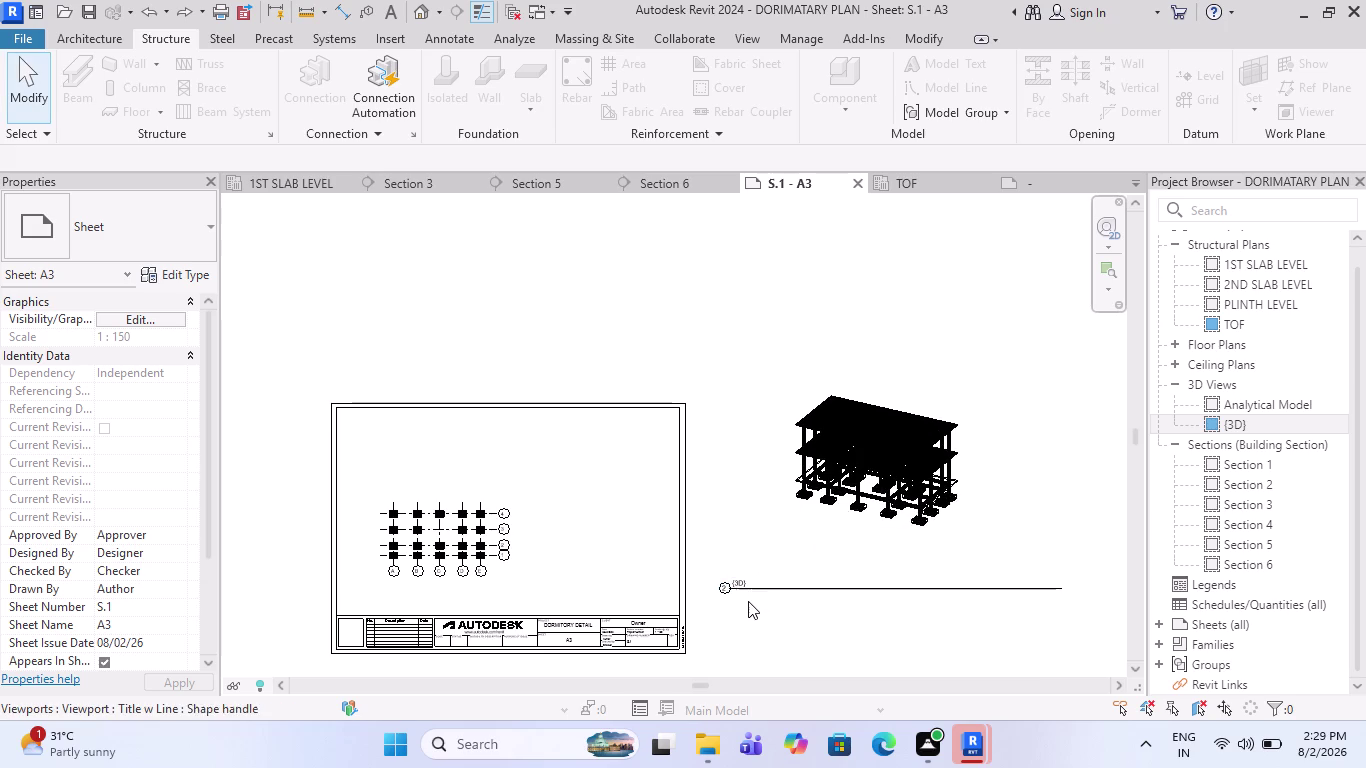
click(741, 595)
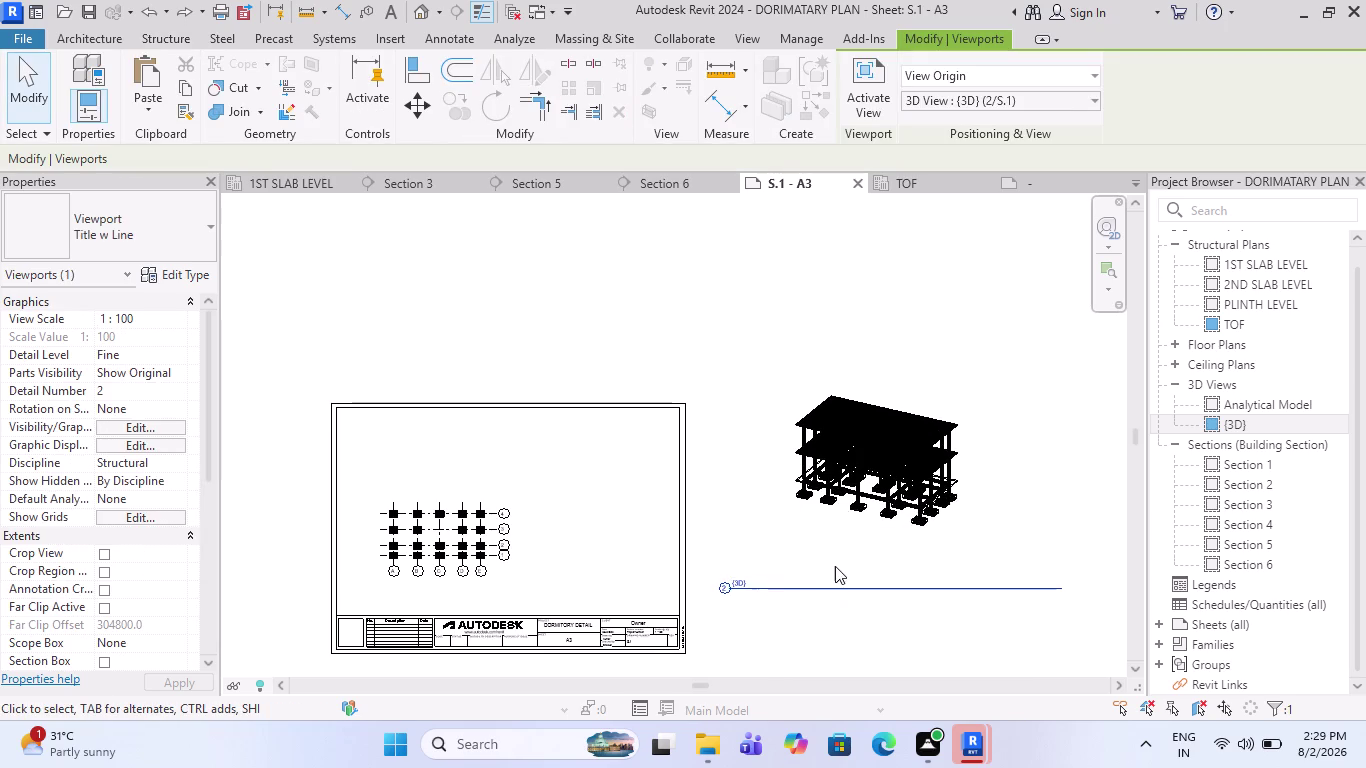
right_click(775, 592)
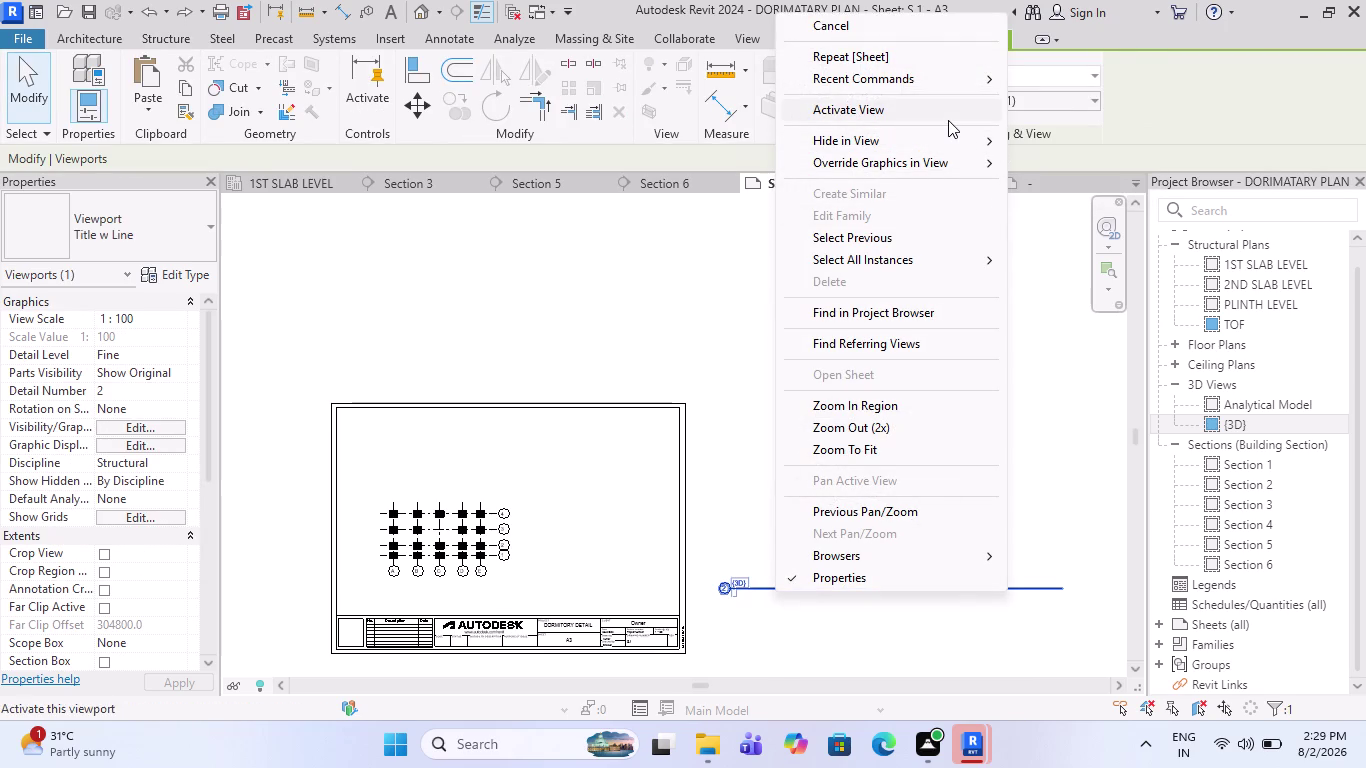
click(1042, 327)
click(1012, 79)
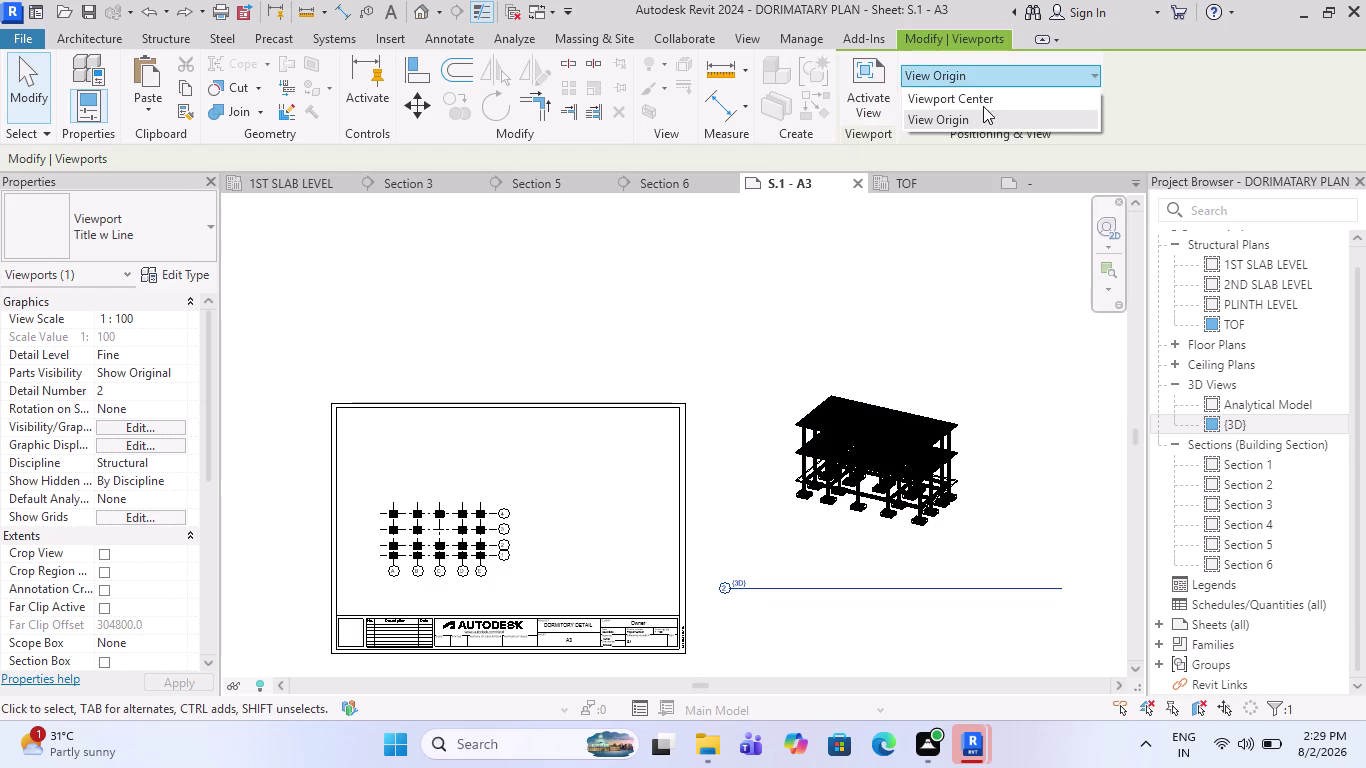
click(982, 103)
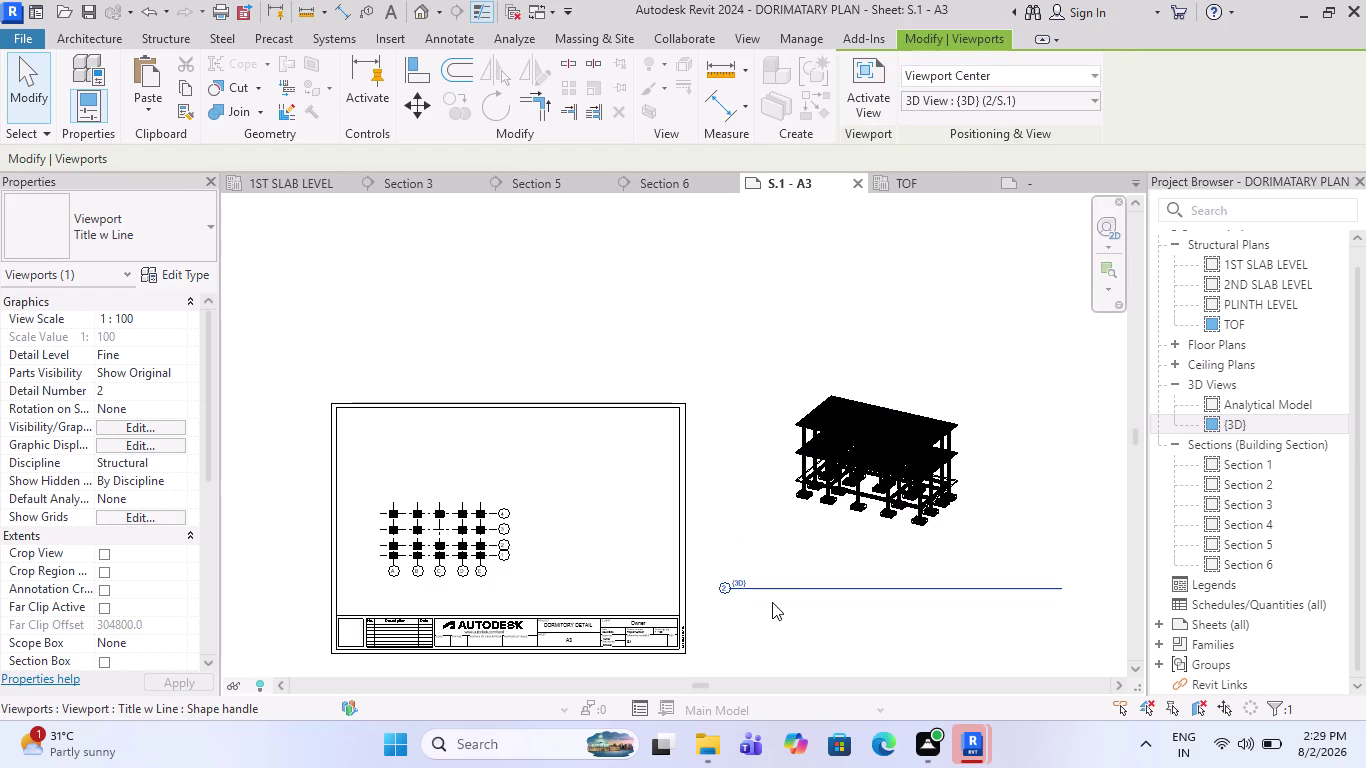
click(793, 592)
key(Escape)
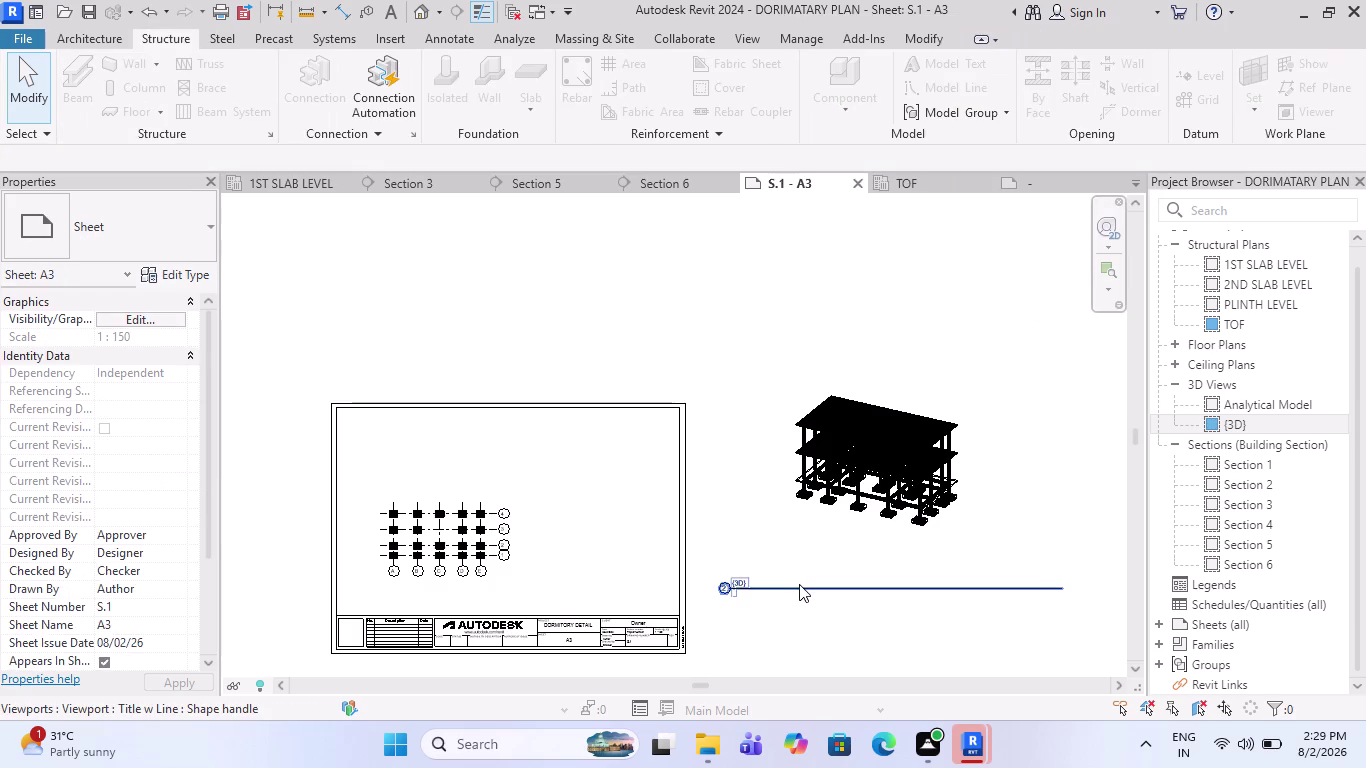
right_click(799, 584)
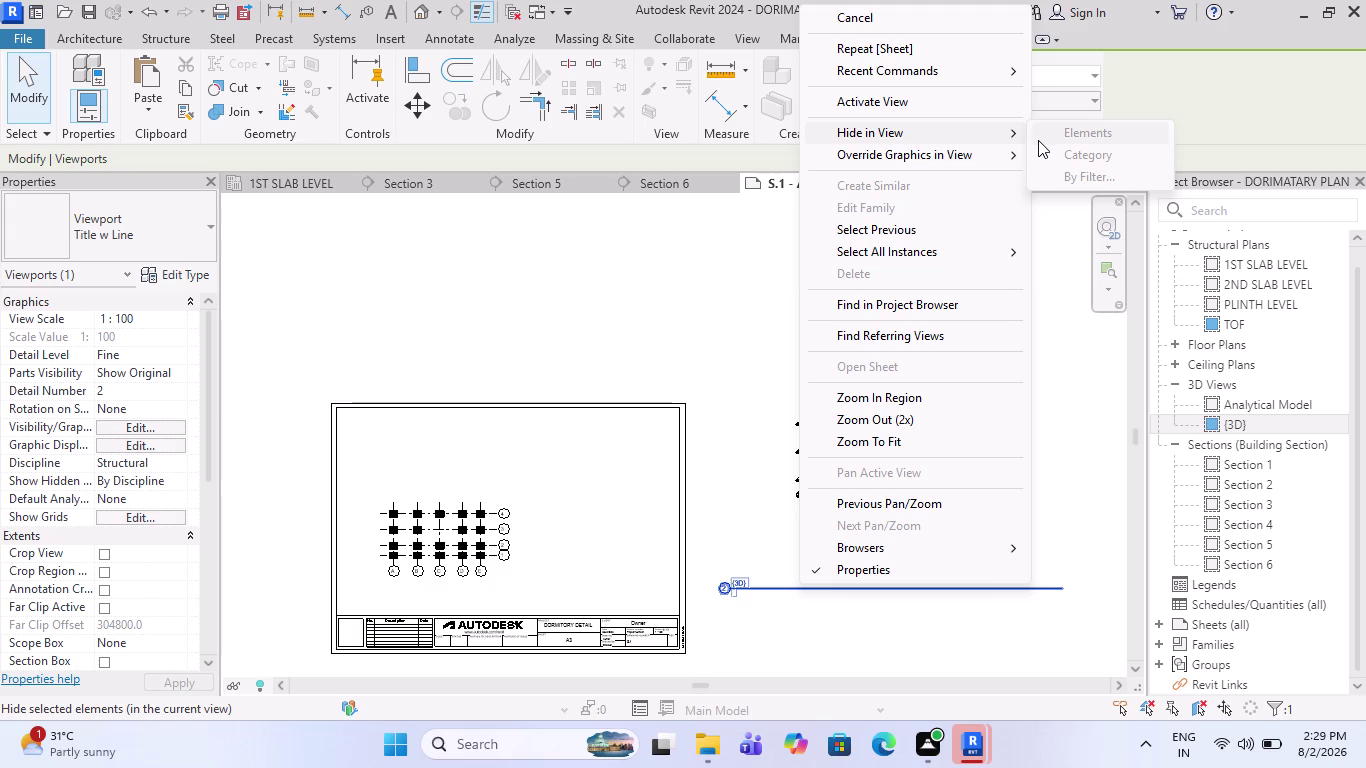
key(Escape)
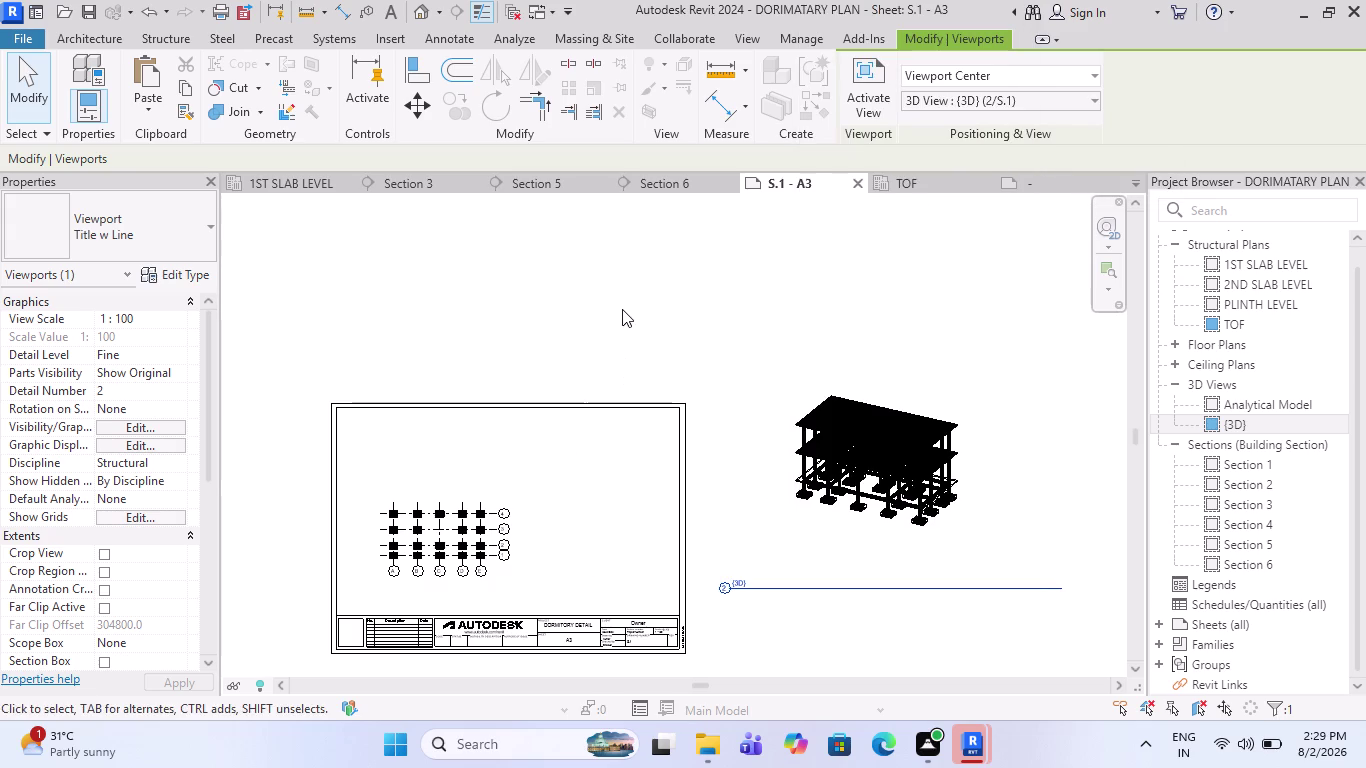
drag(819, 437, 546, 517)
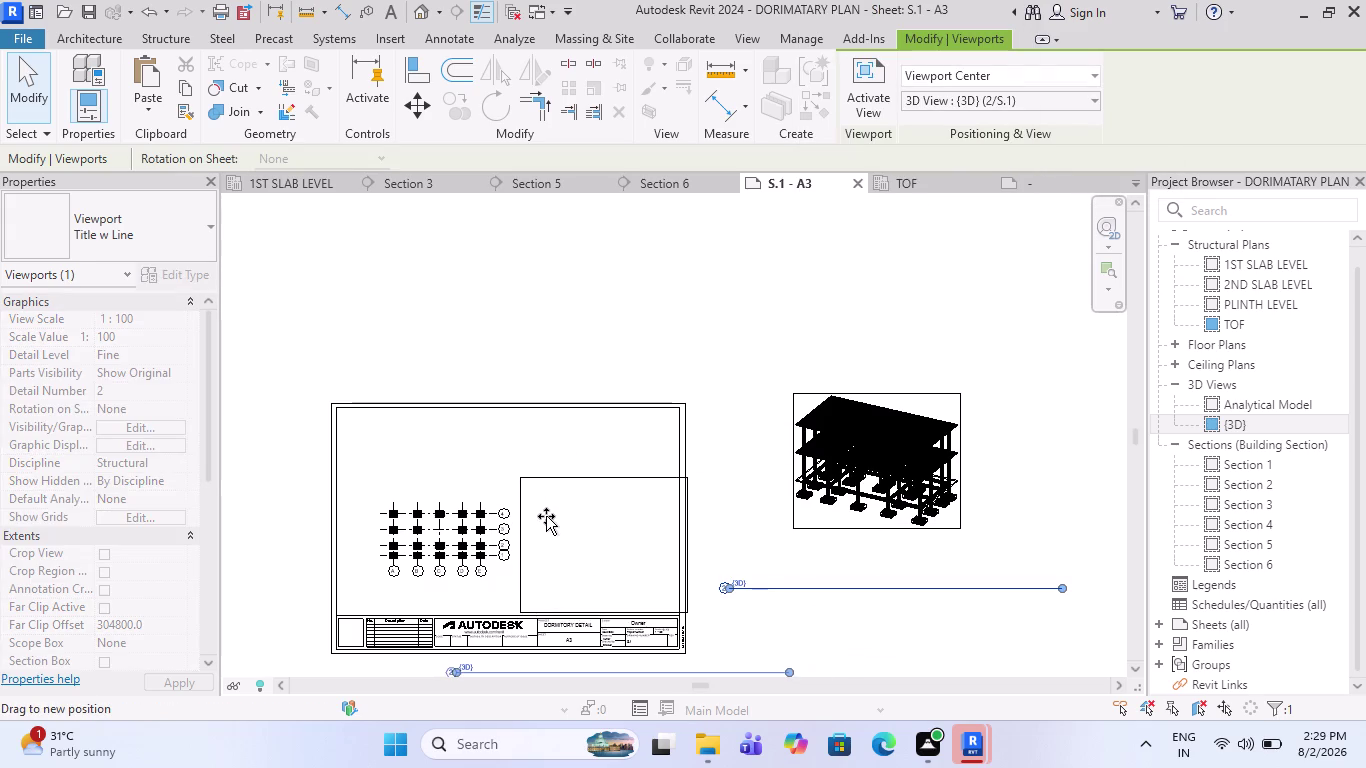
Drag the 3D viewport inside the A3 border, beside the TOF grid plan.
drag(546, 517, 546, 516)
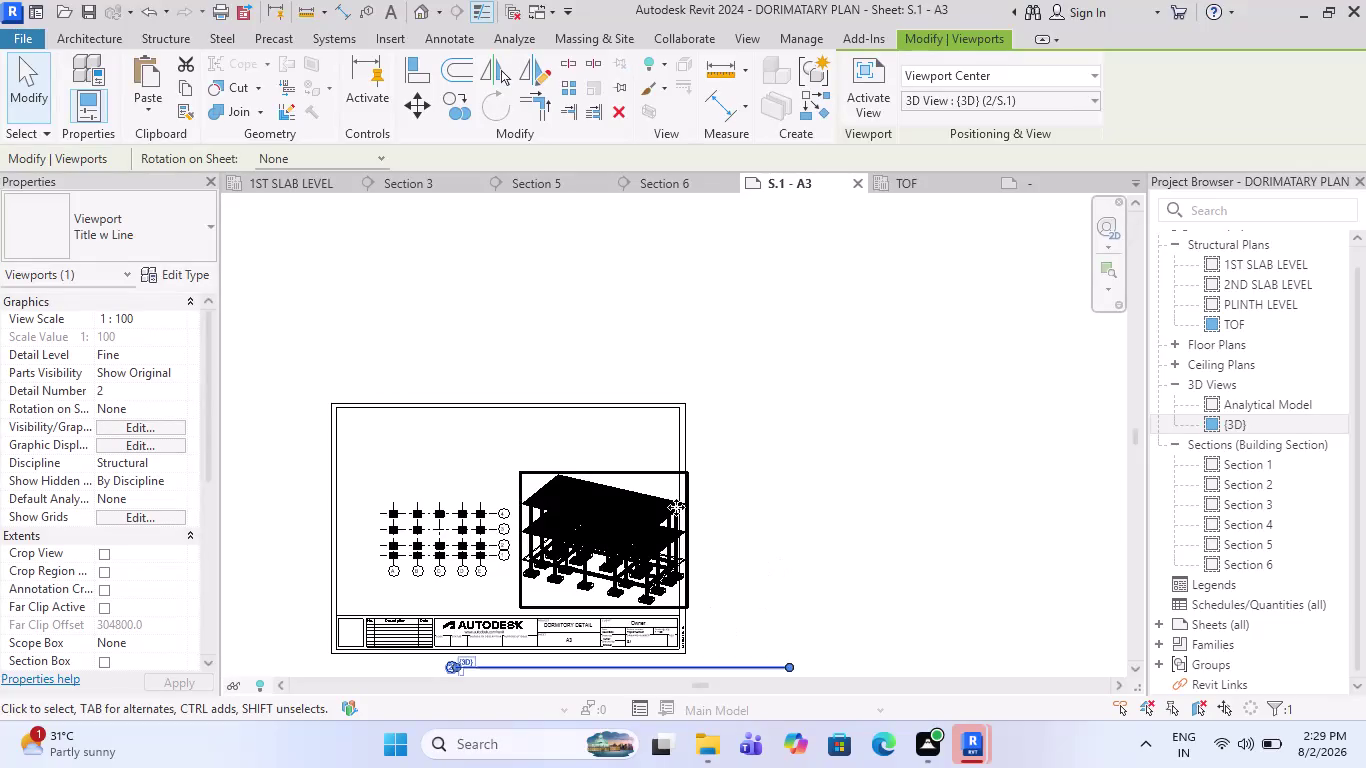
scroll(down, 3)
scroll(up, 3)
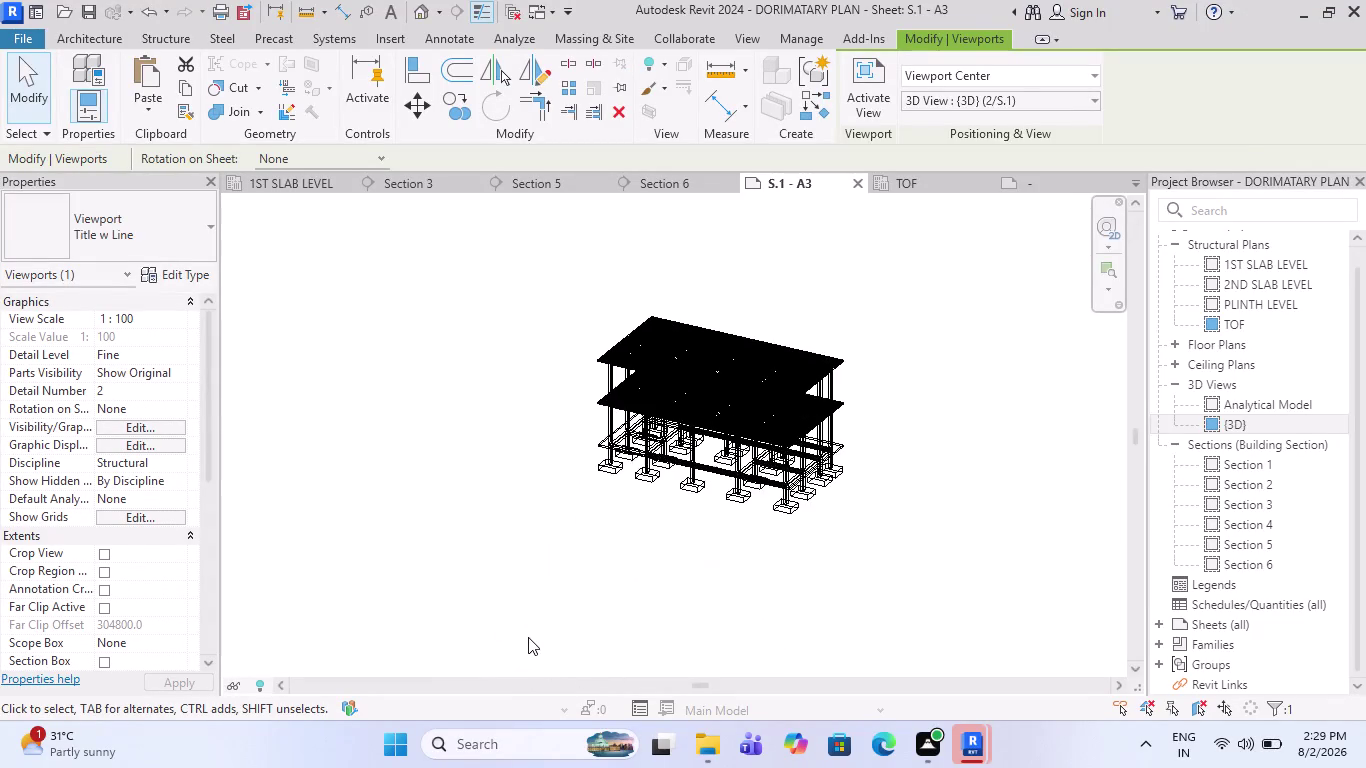
scroll(up, 3)
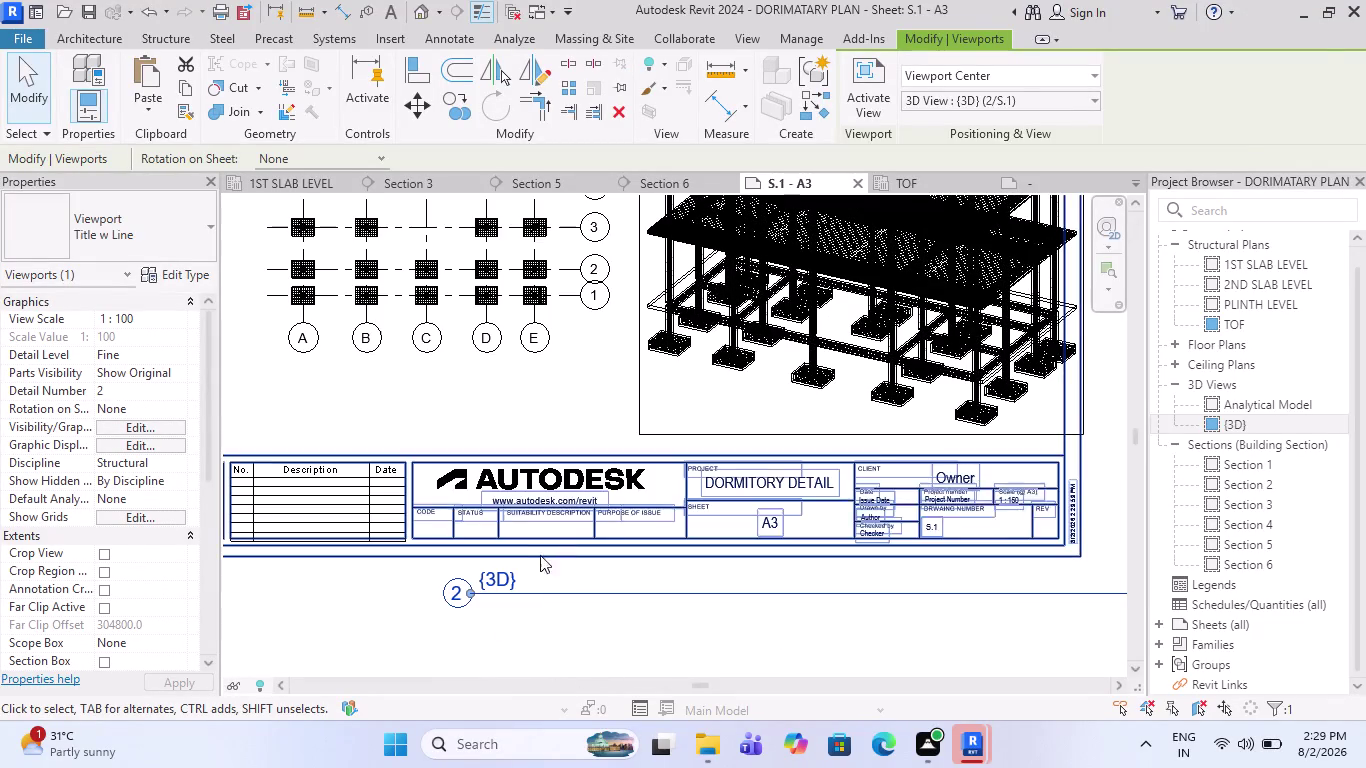
key(Escape)
Reselect the 3D viewport on the sheet and go to its properties.
click(452, 606)
right_click(452, 606)
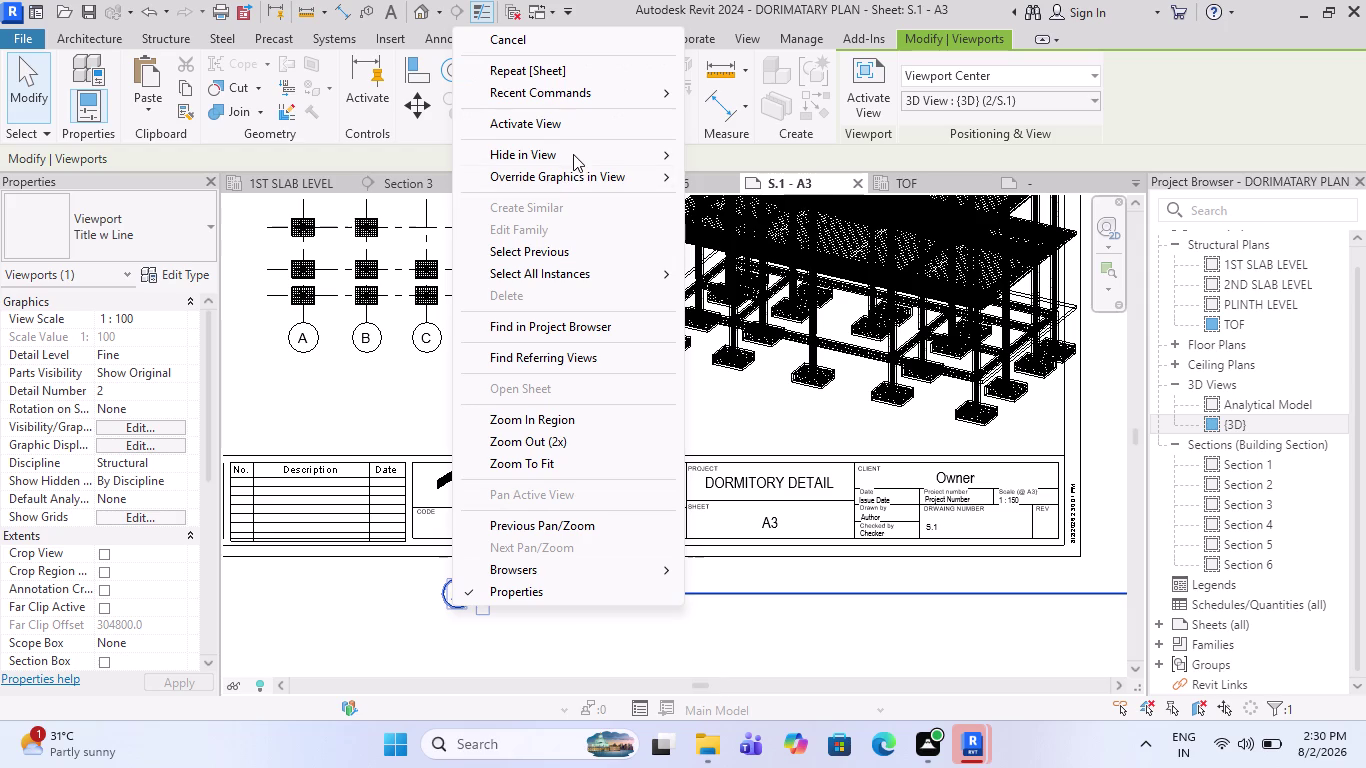
key(Escape)
key(Escape)
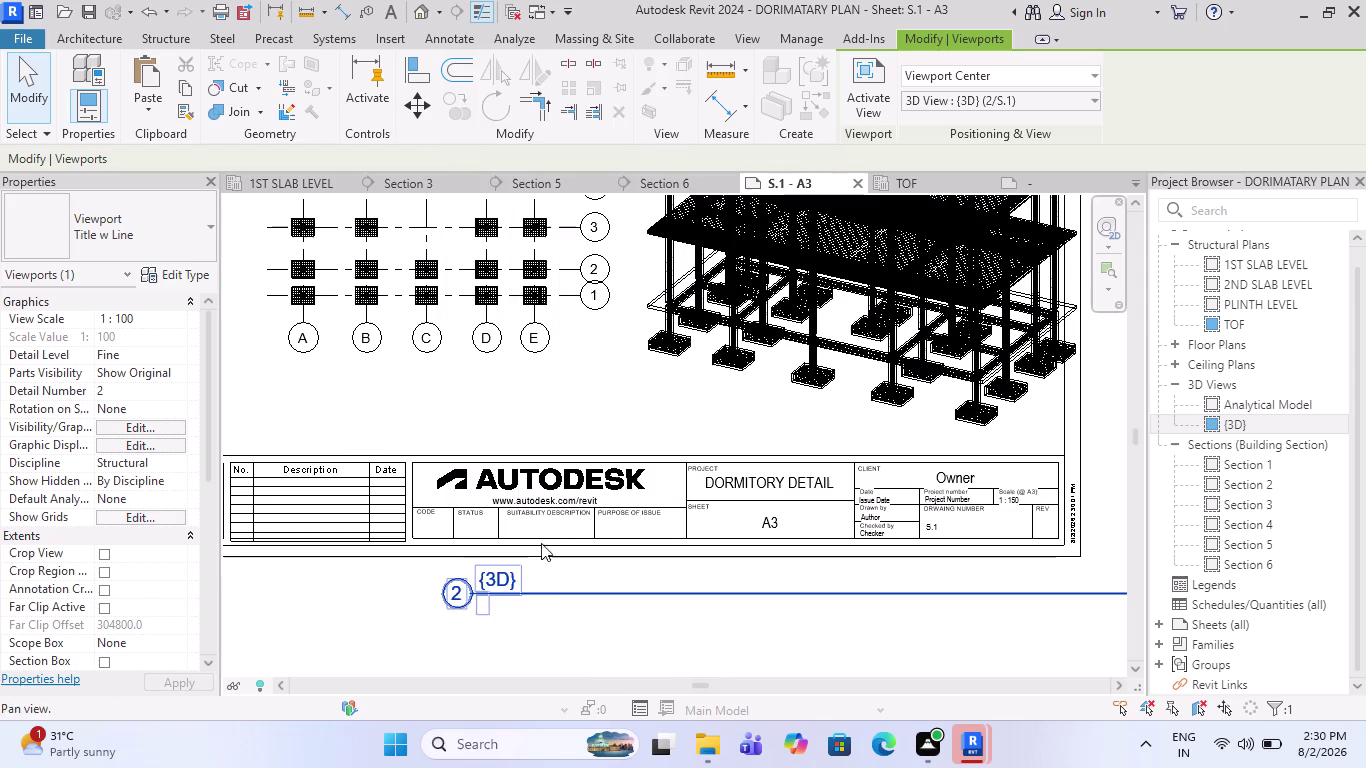
scroll(down, 3)
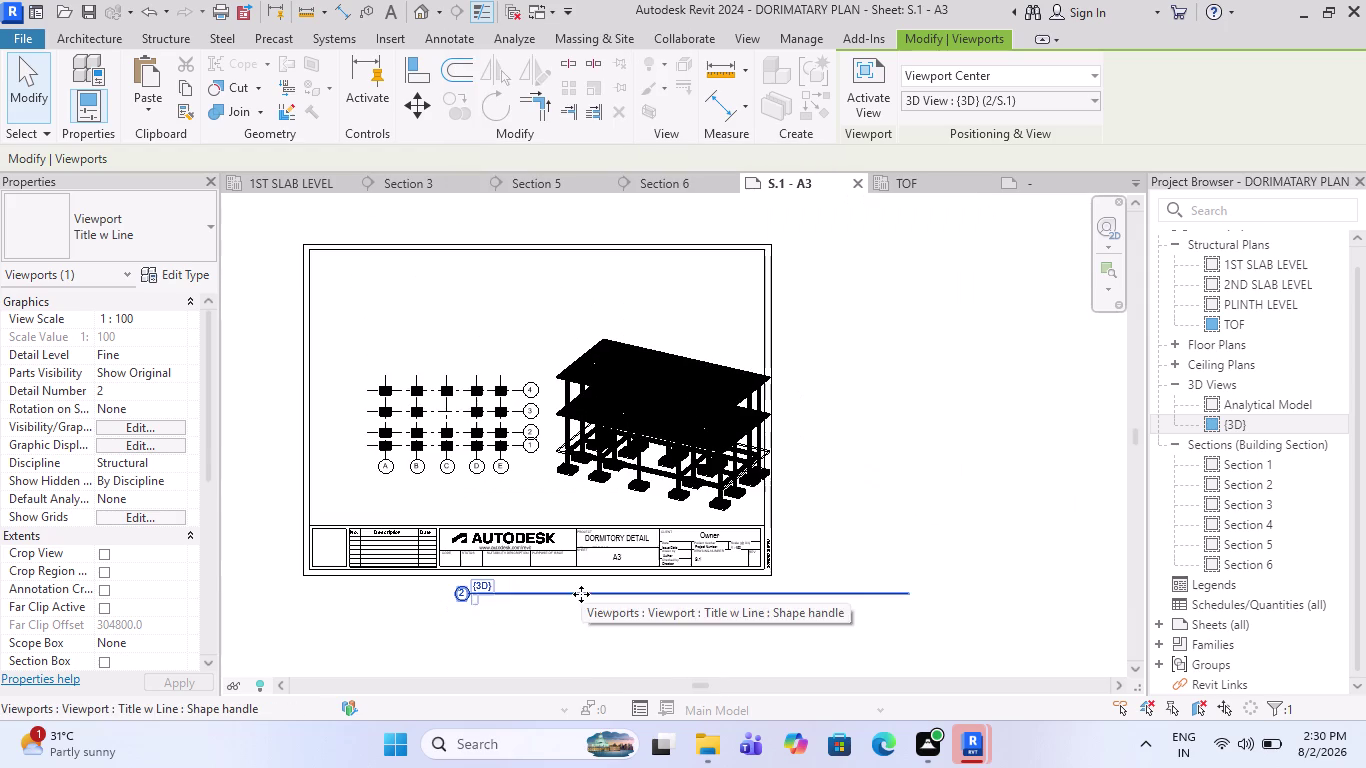
click(632, 450)
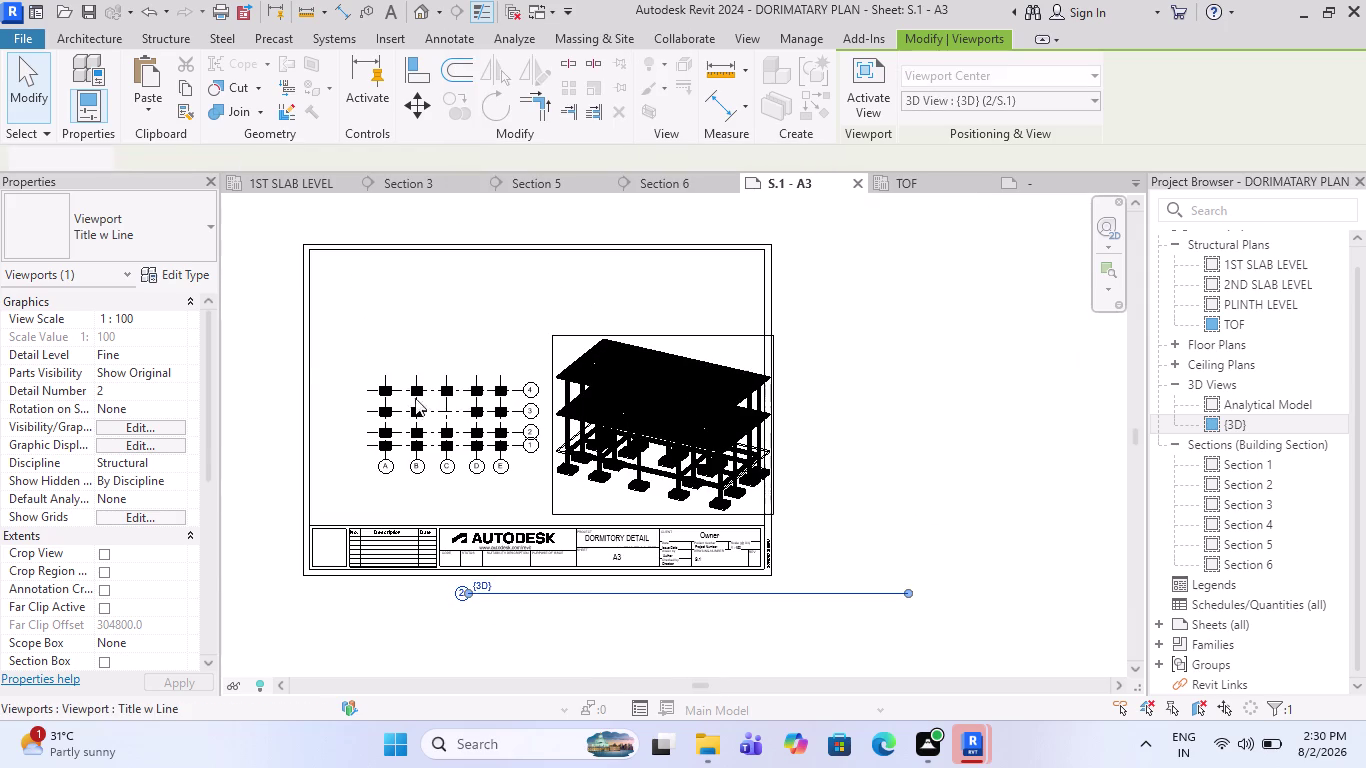
click(158, 332)
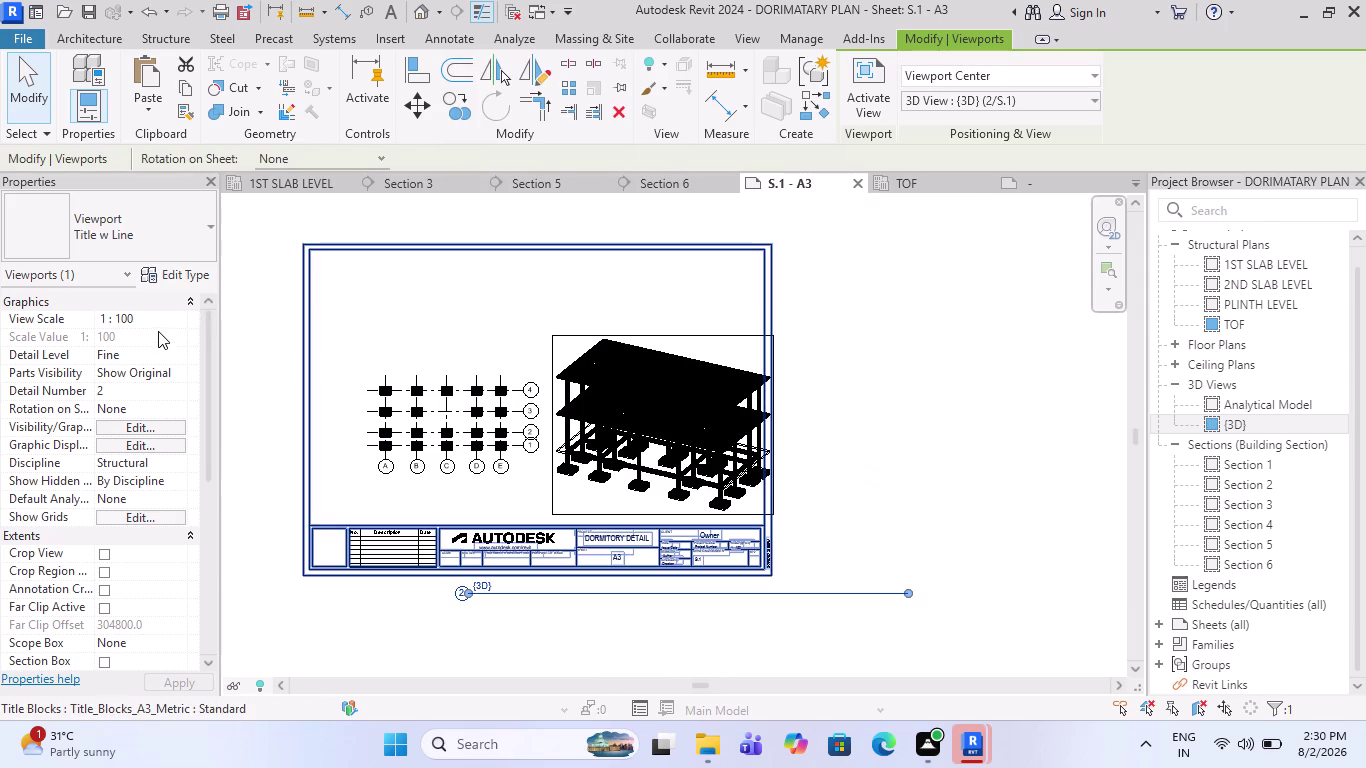
Give the 3D viewport a custom 1:150 view scale and place it on the sheet.
click(163, 326)
click(185, 319)
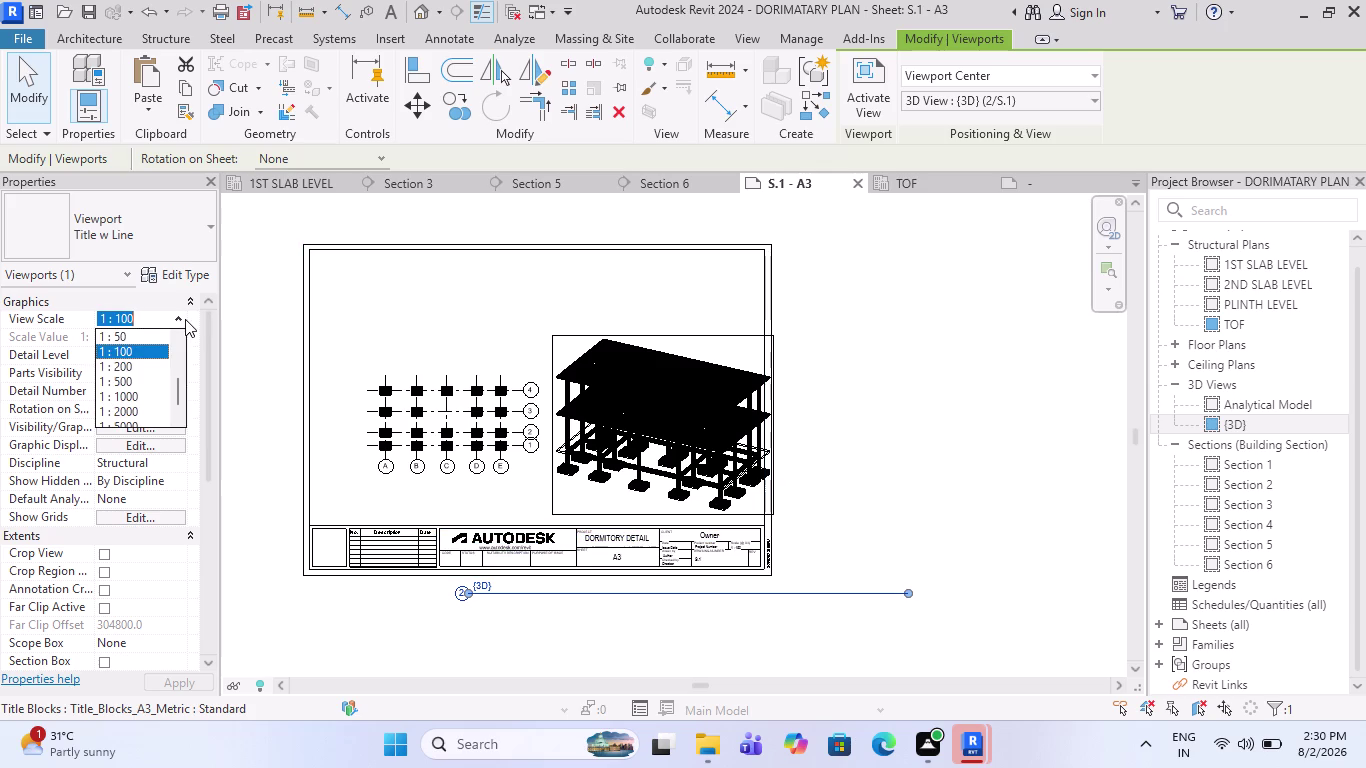
scroll(down, 3)
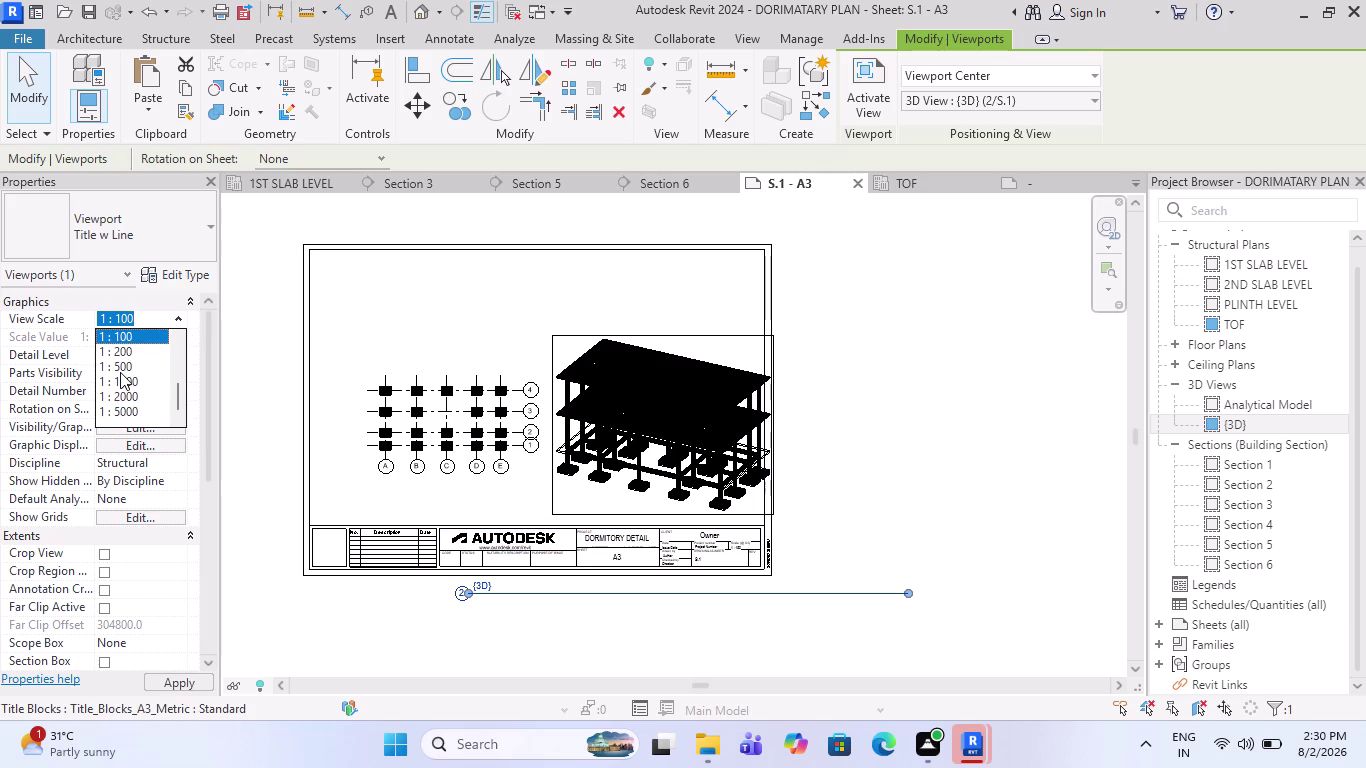
scroll(up, 3)
scroll(up, 3)
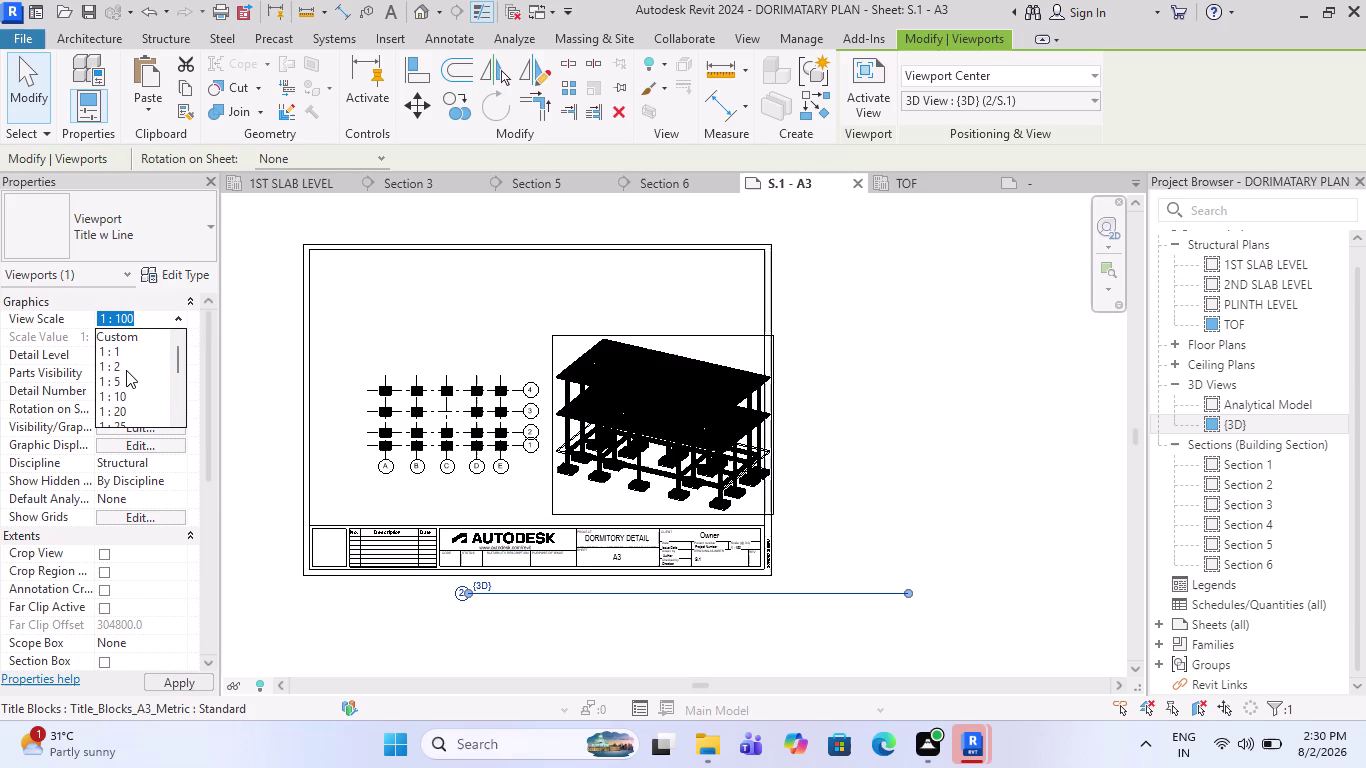
click(130, 339)
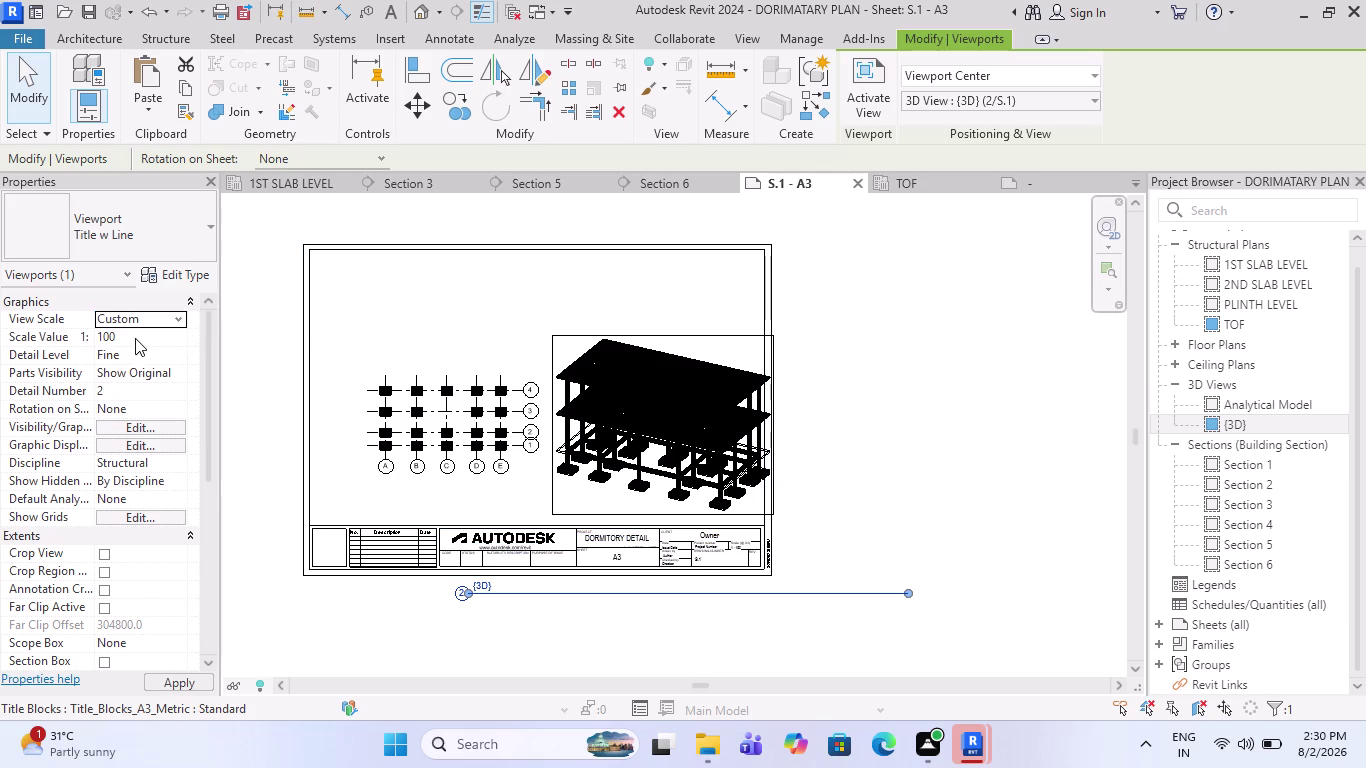
click(136, 337)
key(1)
key(5)
key(0)
click(245, 305)
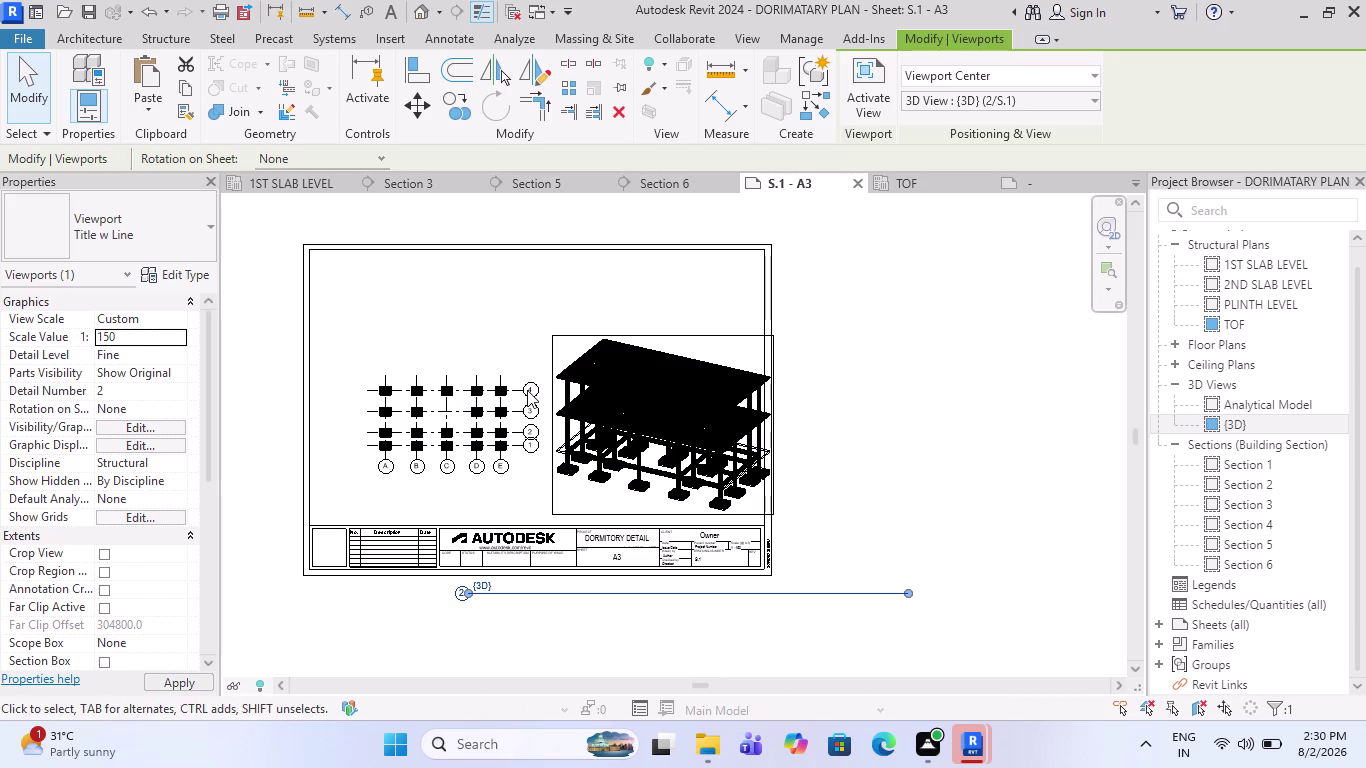
scroll(up, 3)
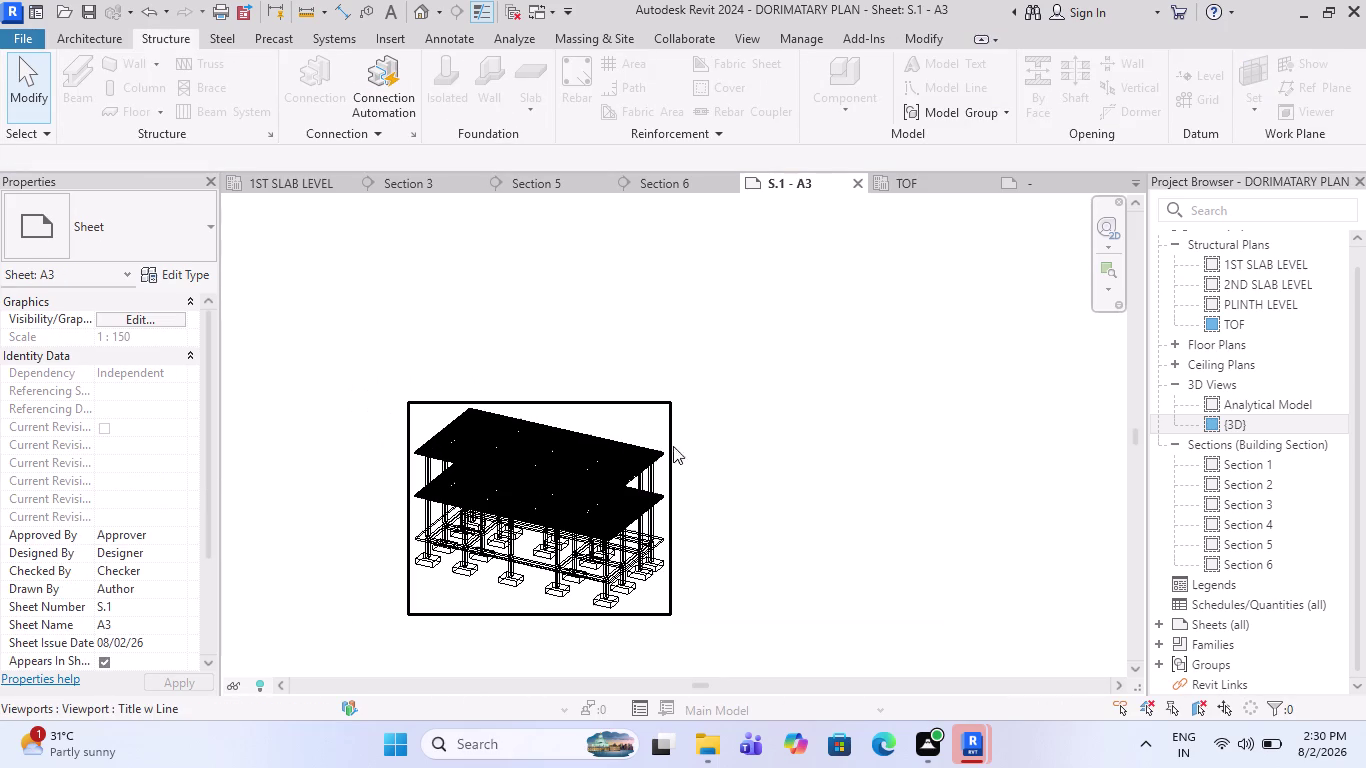
click(606, 396)
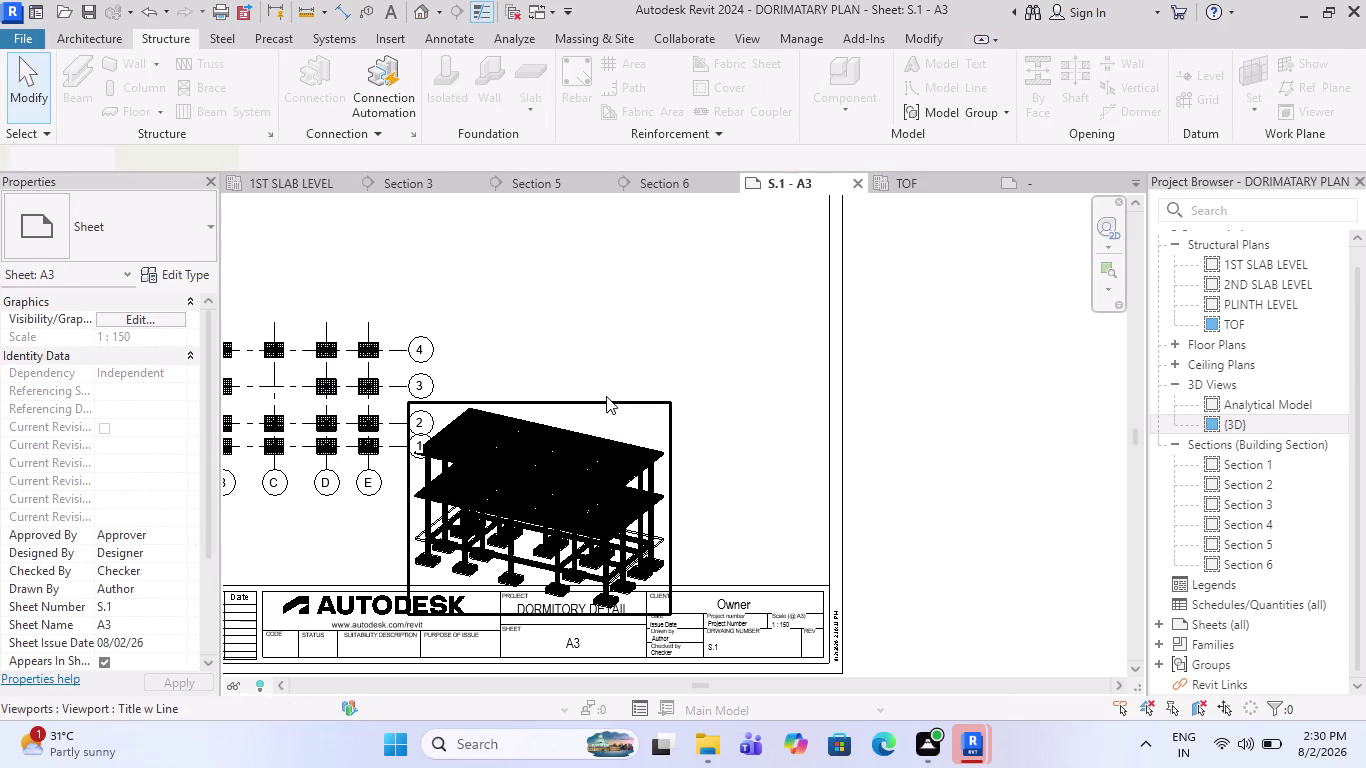
Drag the 3D viewport above the title block, right of the grid plan.
drag(573, 451, 684, 372)
scroll(down, 3)
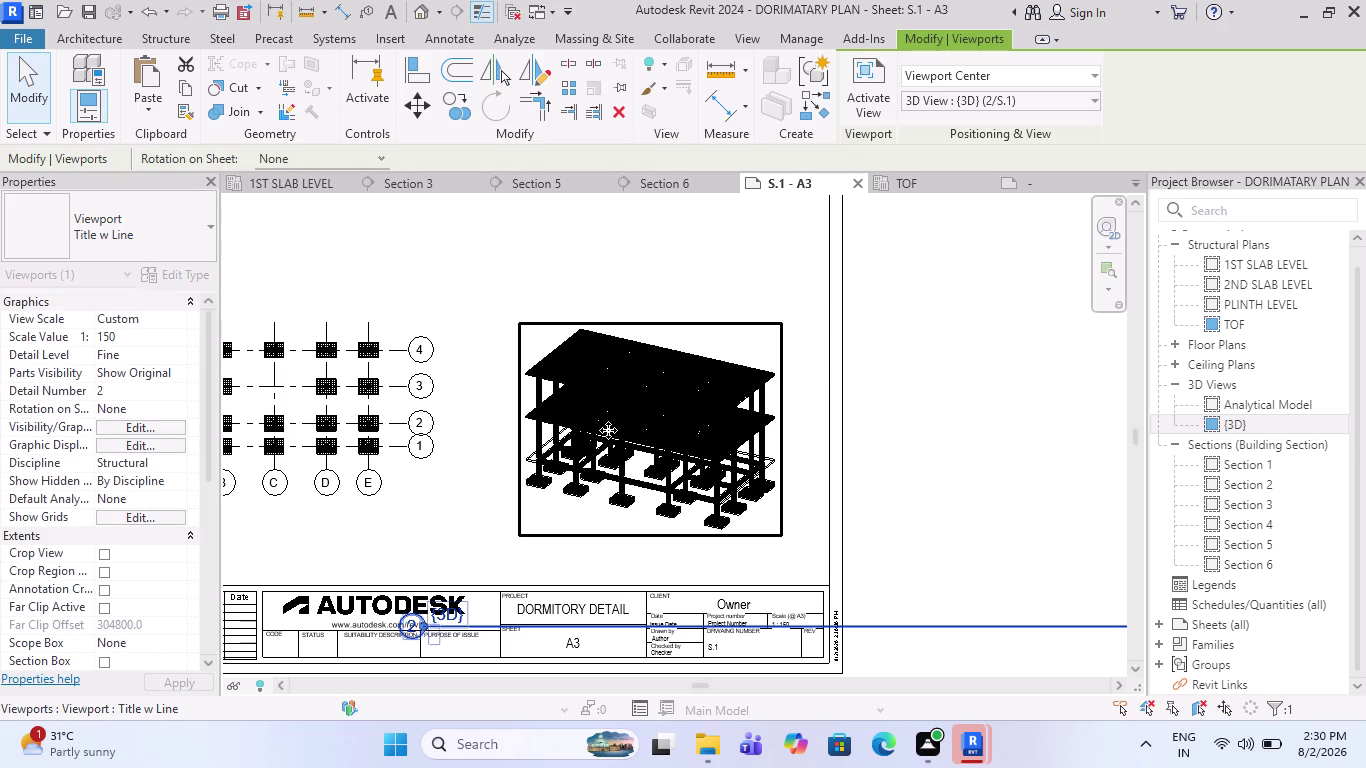
scroll(down, 3)
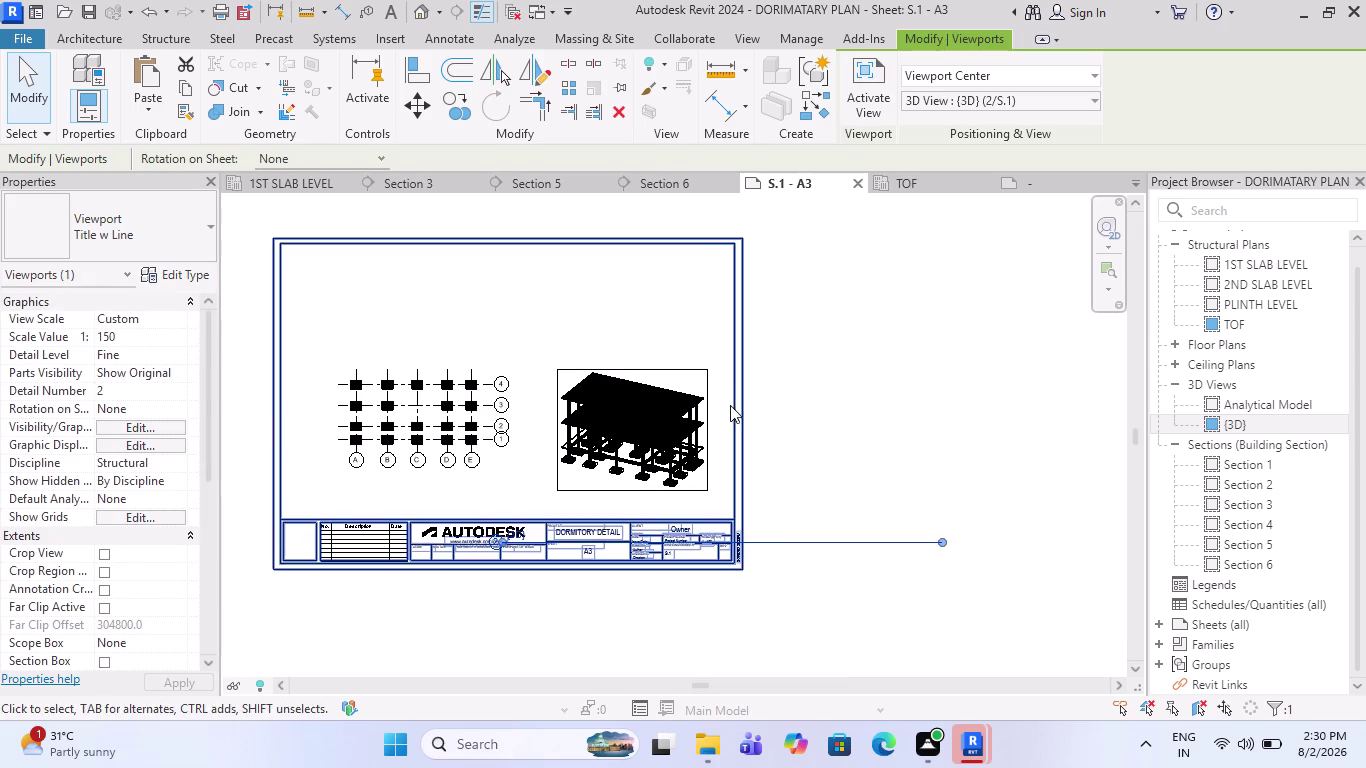
click(712, 387)
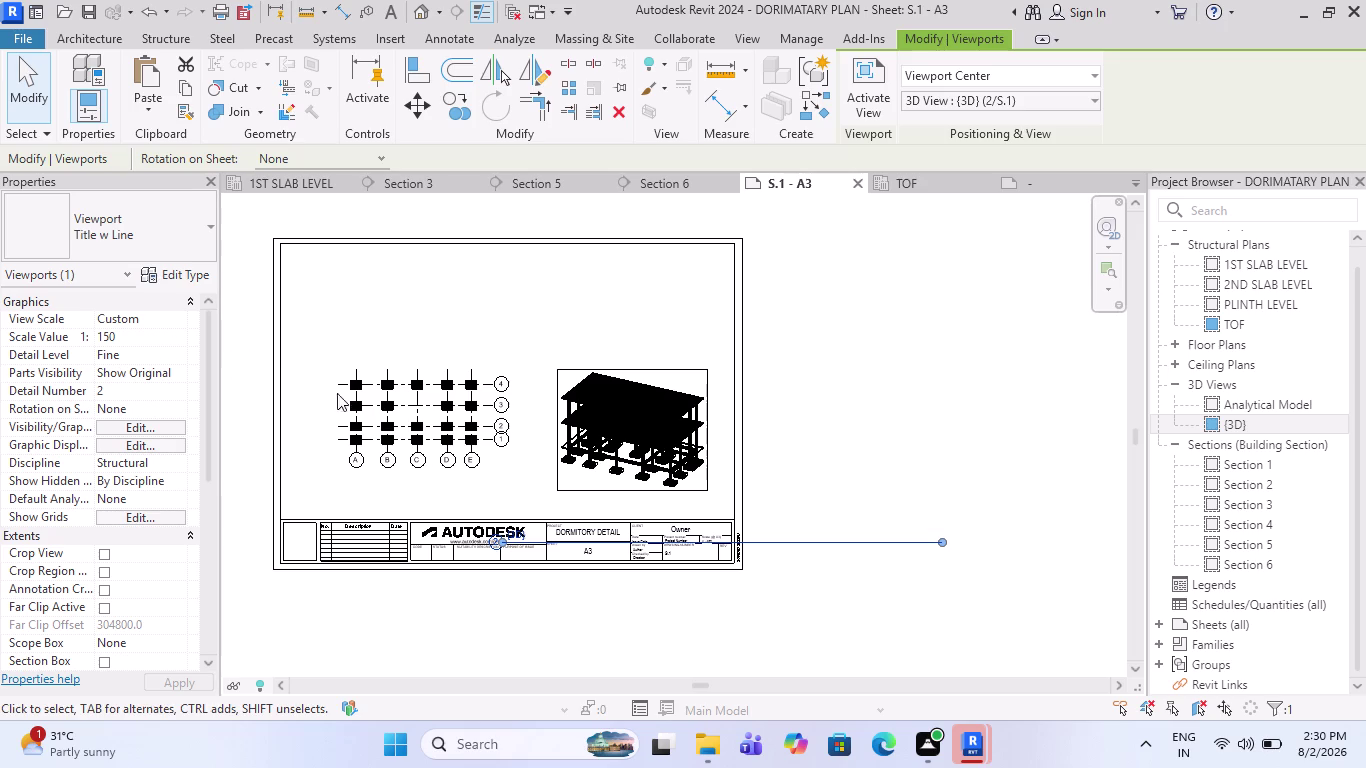
drag(942, 543, 866, 564)
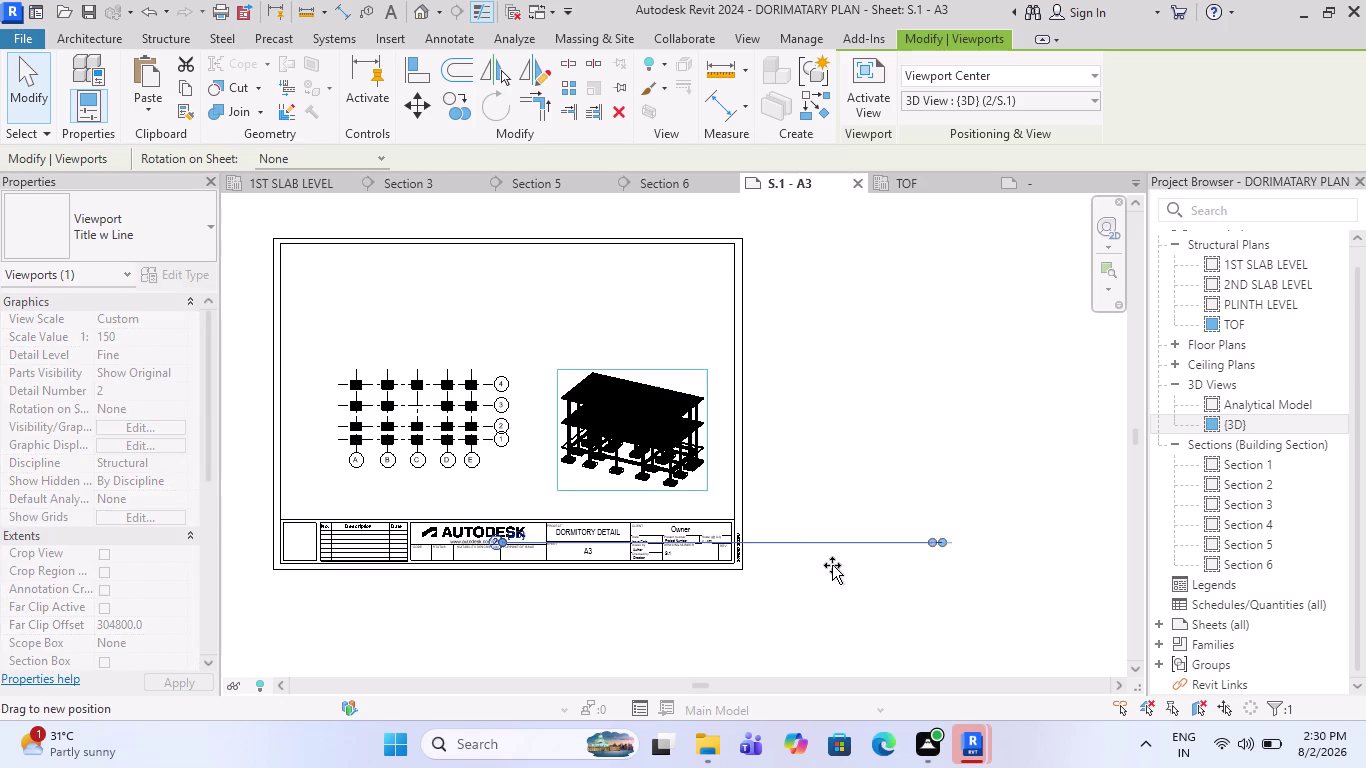
drag(866, 564, 575, 518)
scroll(up, 3)
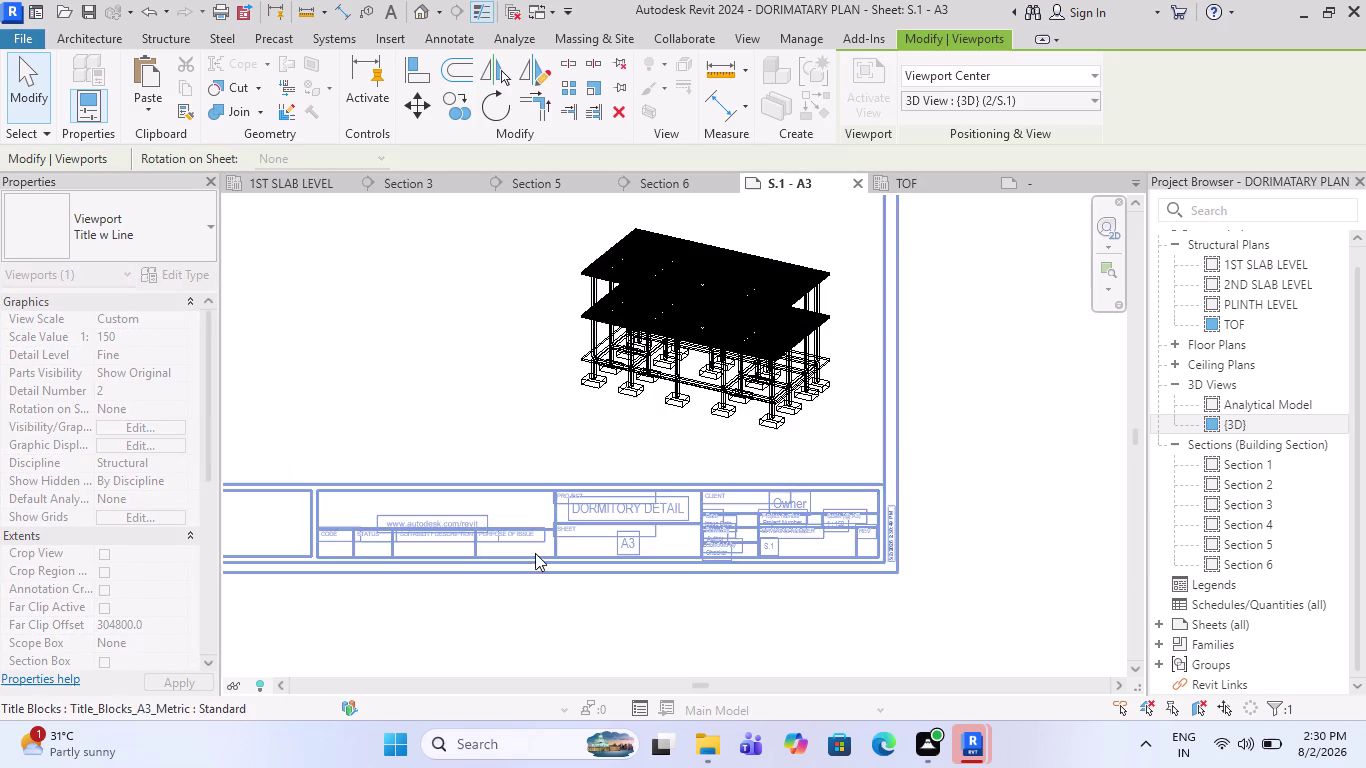
scroll(up, 3)
key(Escape)
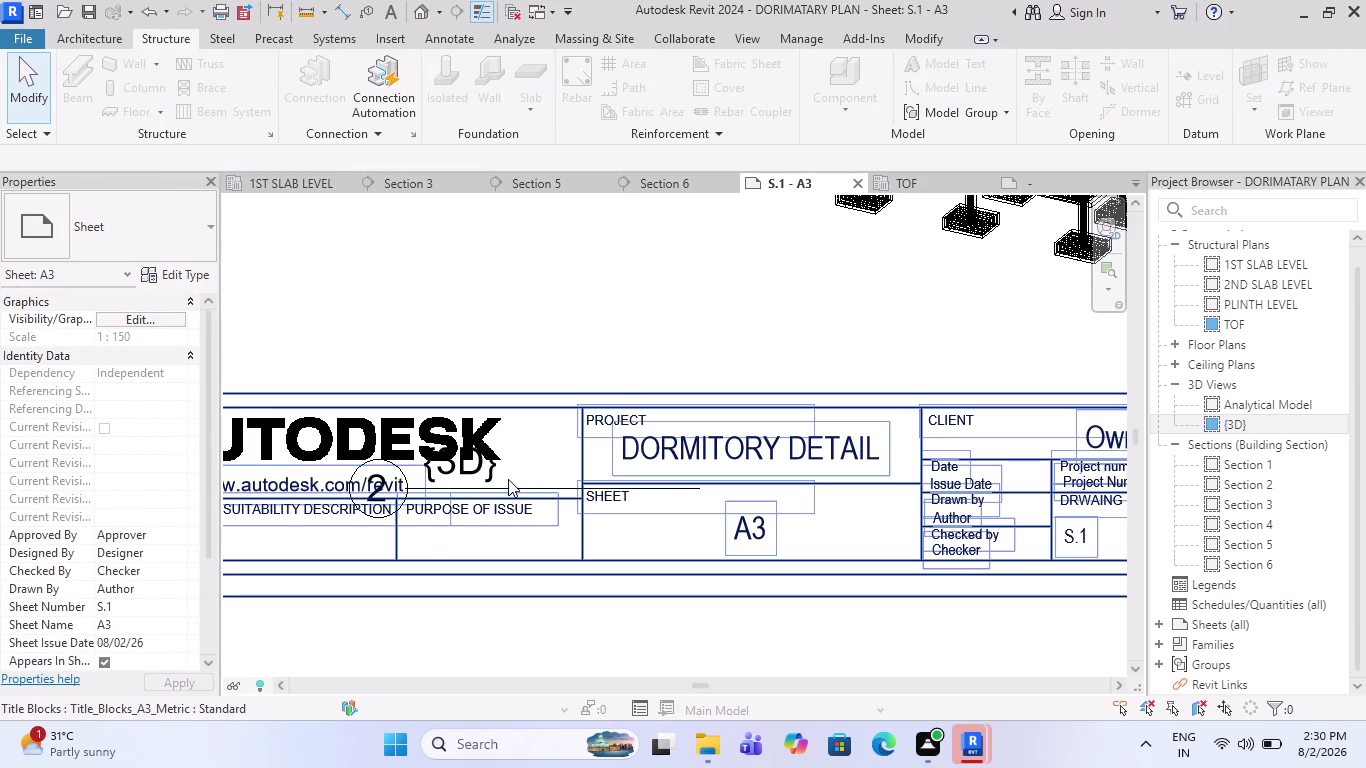
Select the 3D viewport and look at its right-click options.
click(508, 478)
key(Escape)
key(Escape)
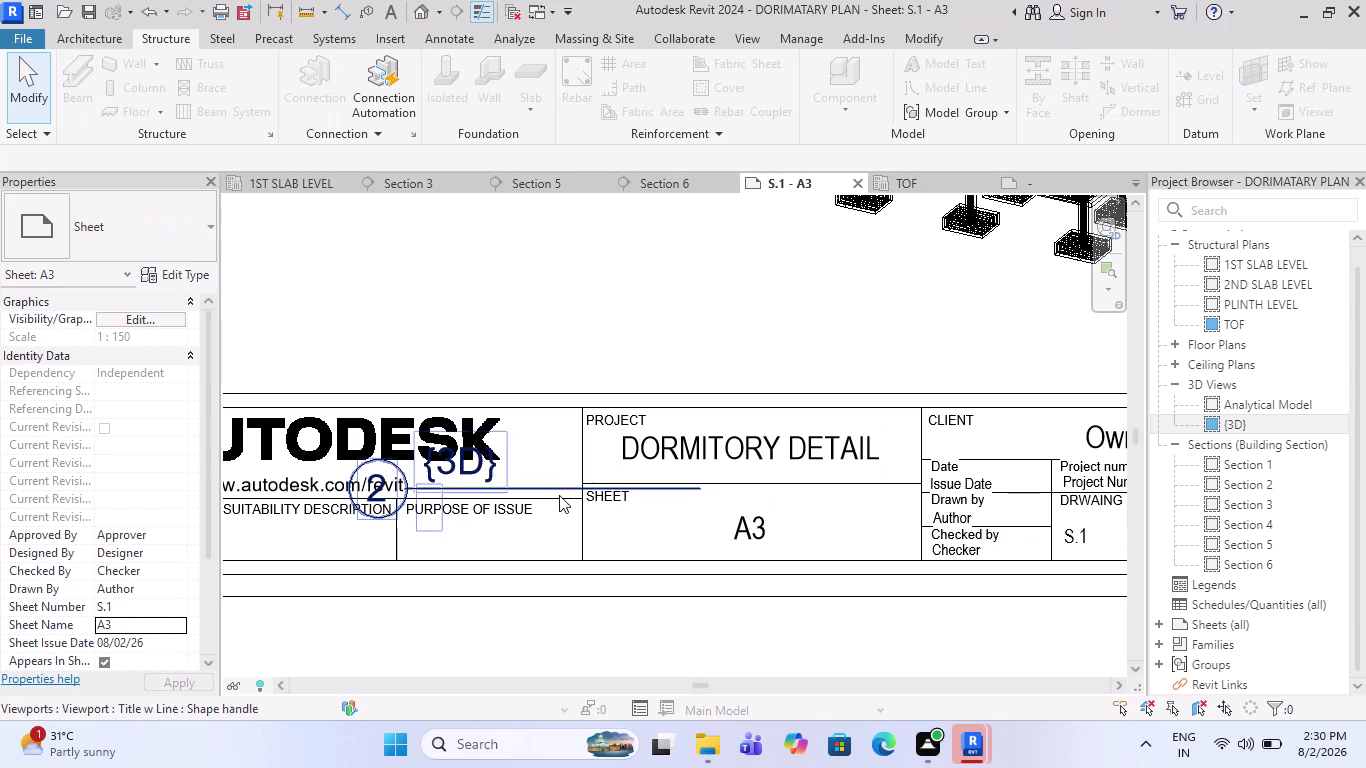
click(559, 495)
right_click(559, 495)
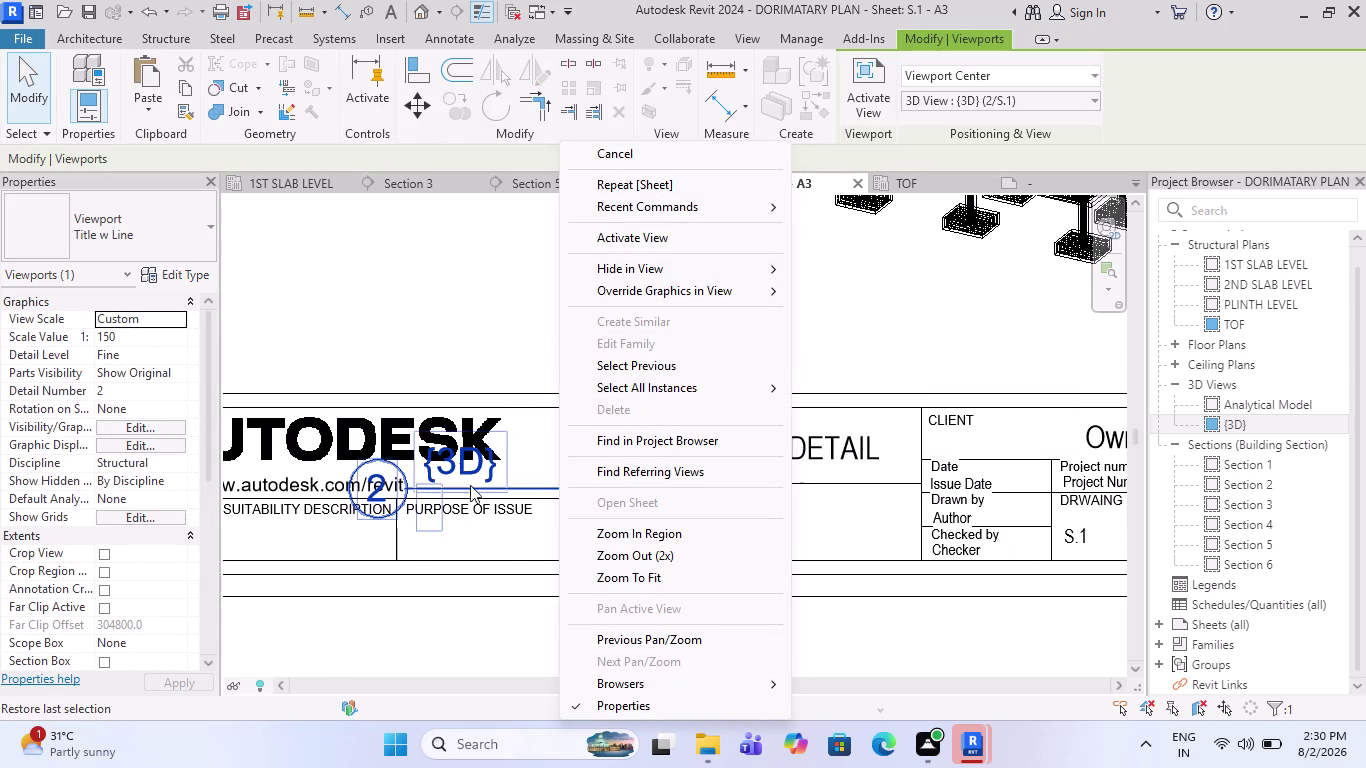
key(Escape)
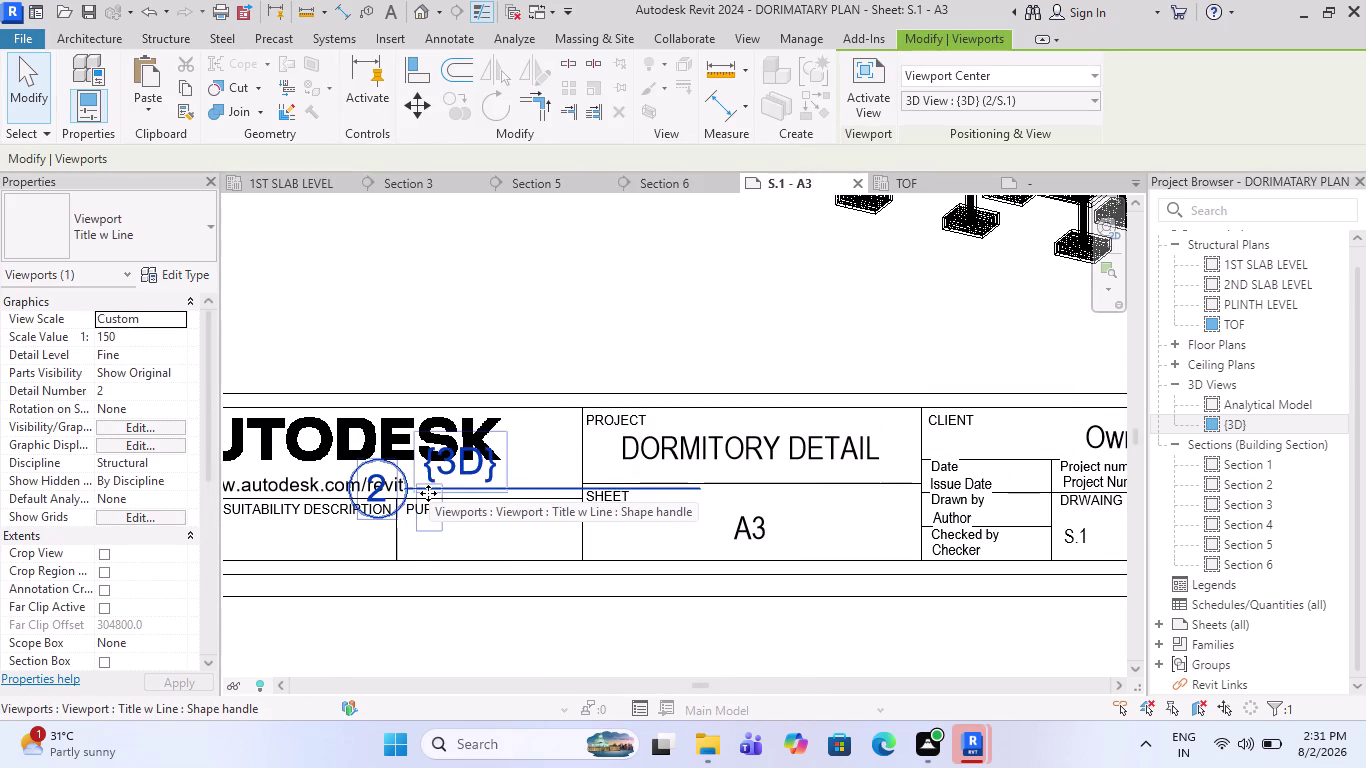
click(428, 493)
key(Escape)
Activate the 3D view in its viewport, zoom the model, then deactivate.
double_click(411, 493)
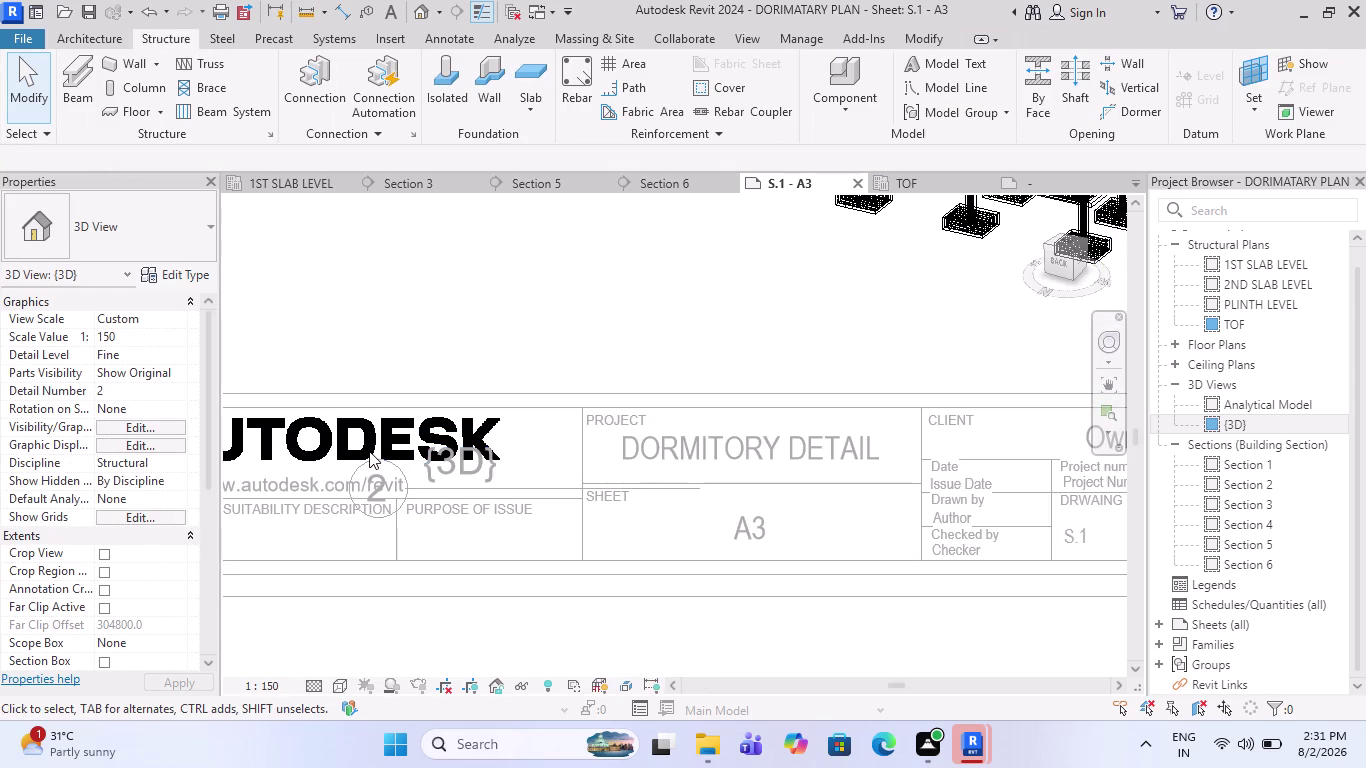
scroll(down, 3)
scroll(down, 3)
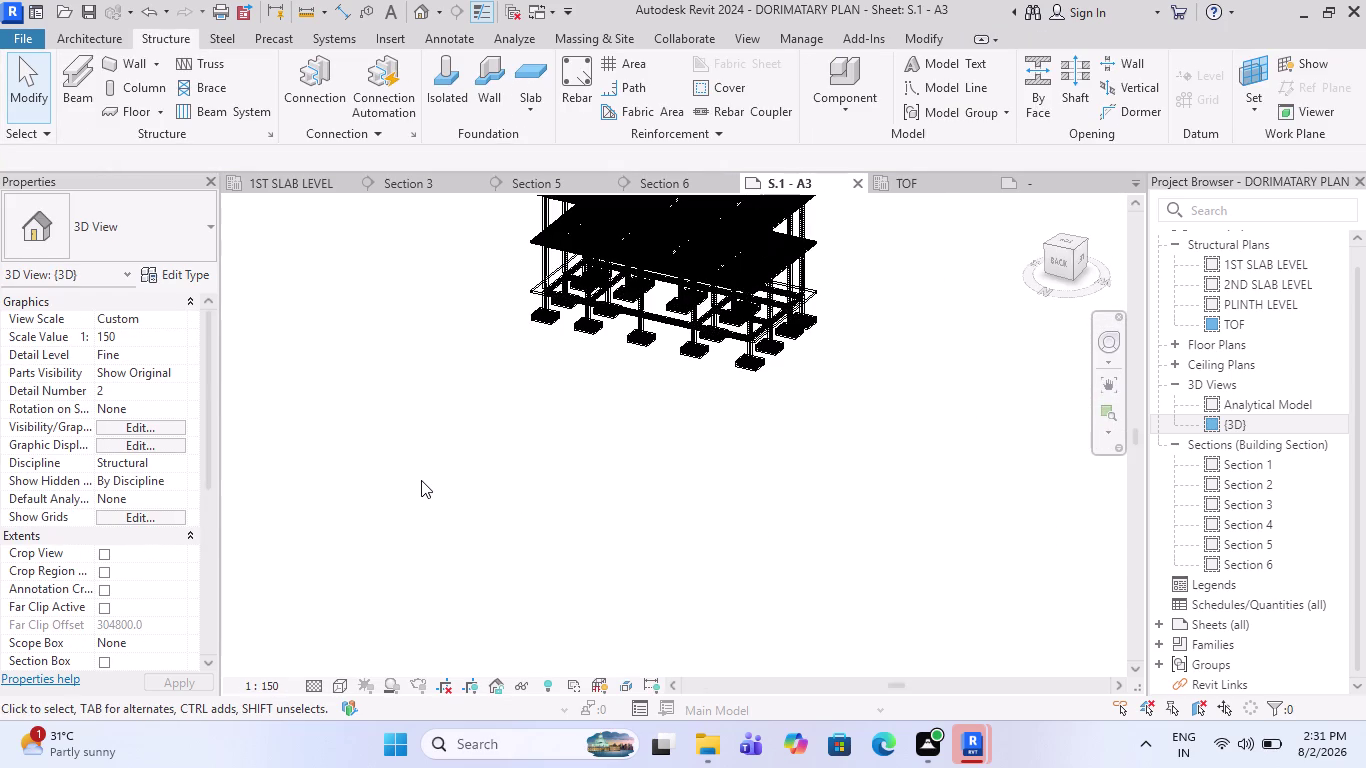
scroll(down, 3)
key(Escape)
key(Escape)
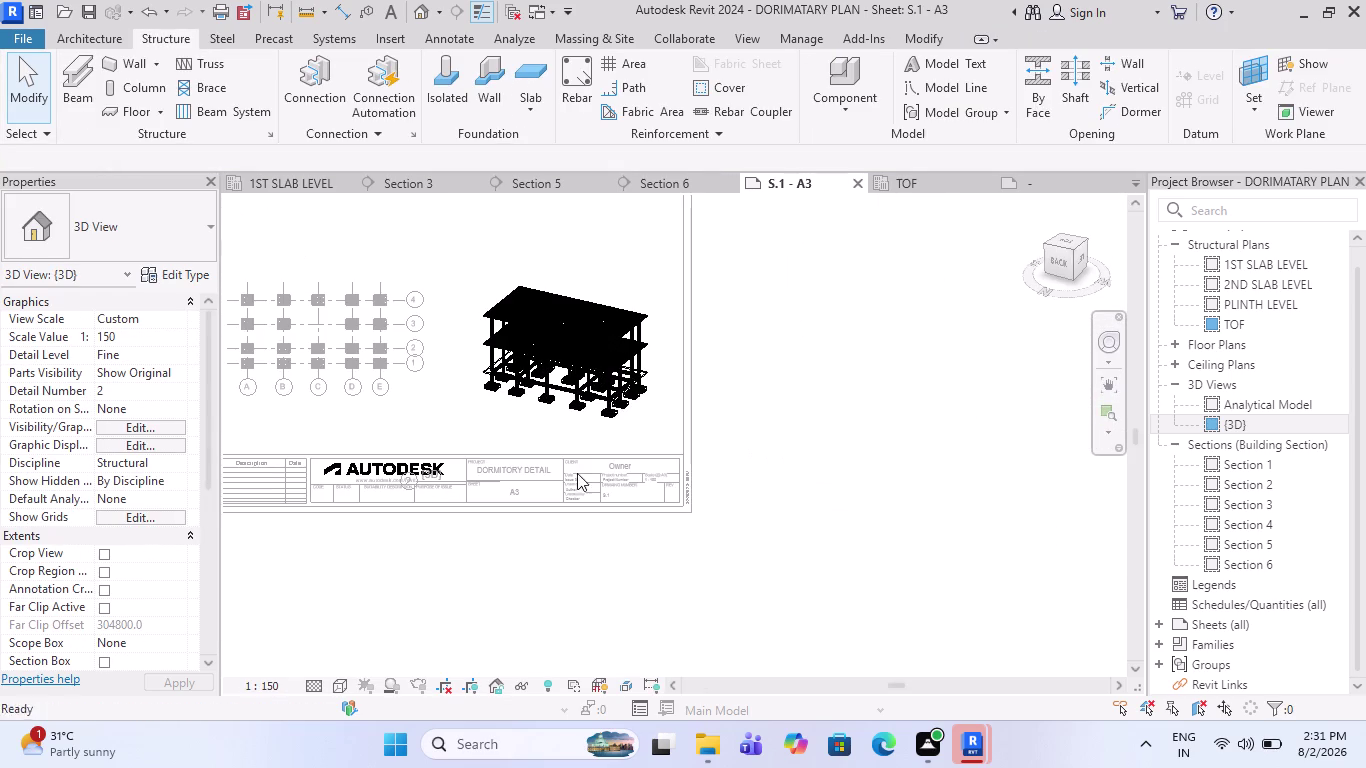
double_click(850, 493)
click(851, 486)
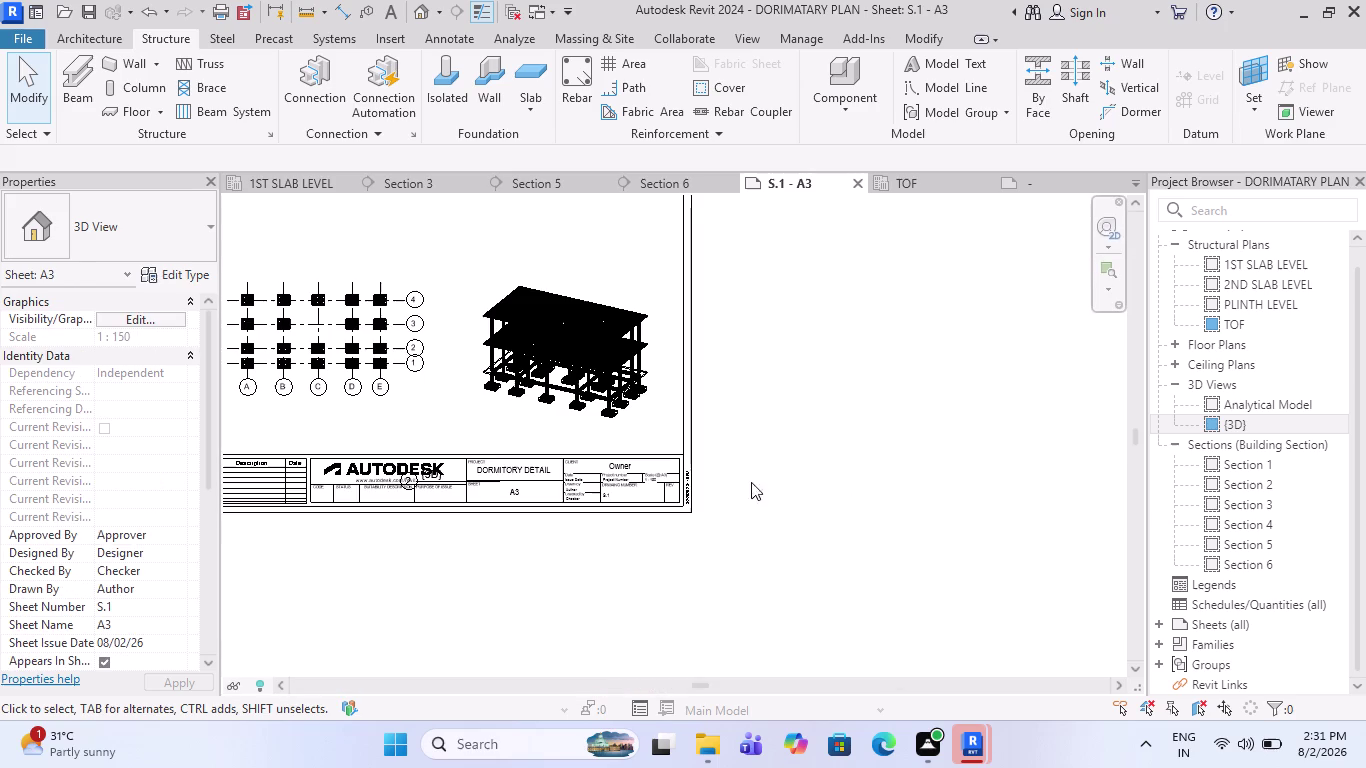
key(Escape)
scroll(up, 3)
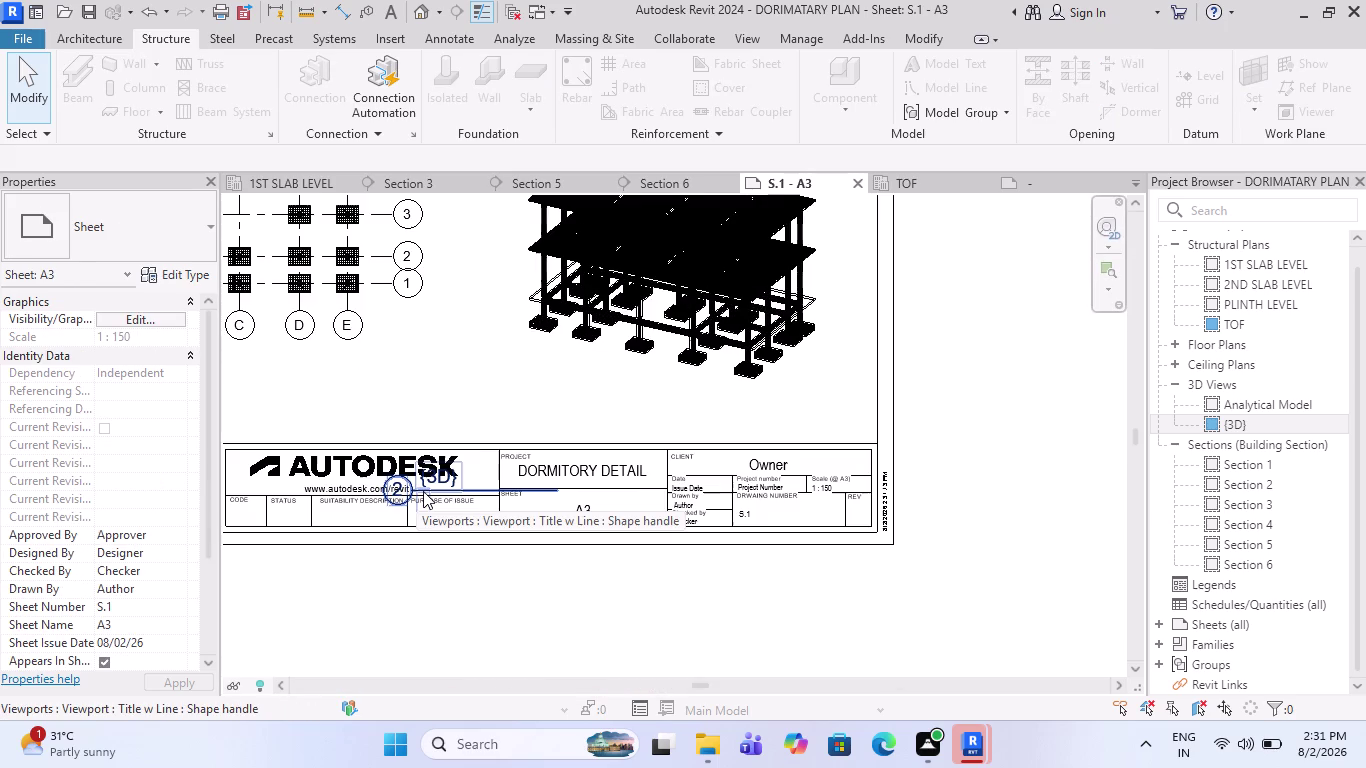
Use right-click Activate View to reframe the model, then return to the sheet.
click(425, 491)
right_click(425, 491)
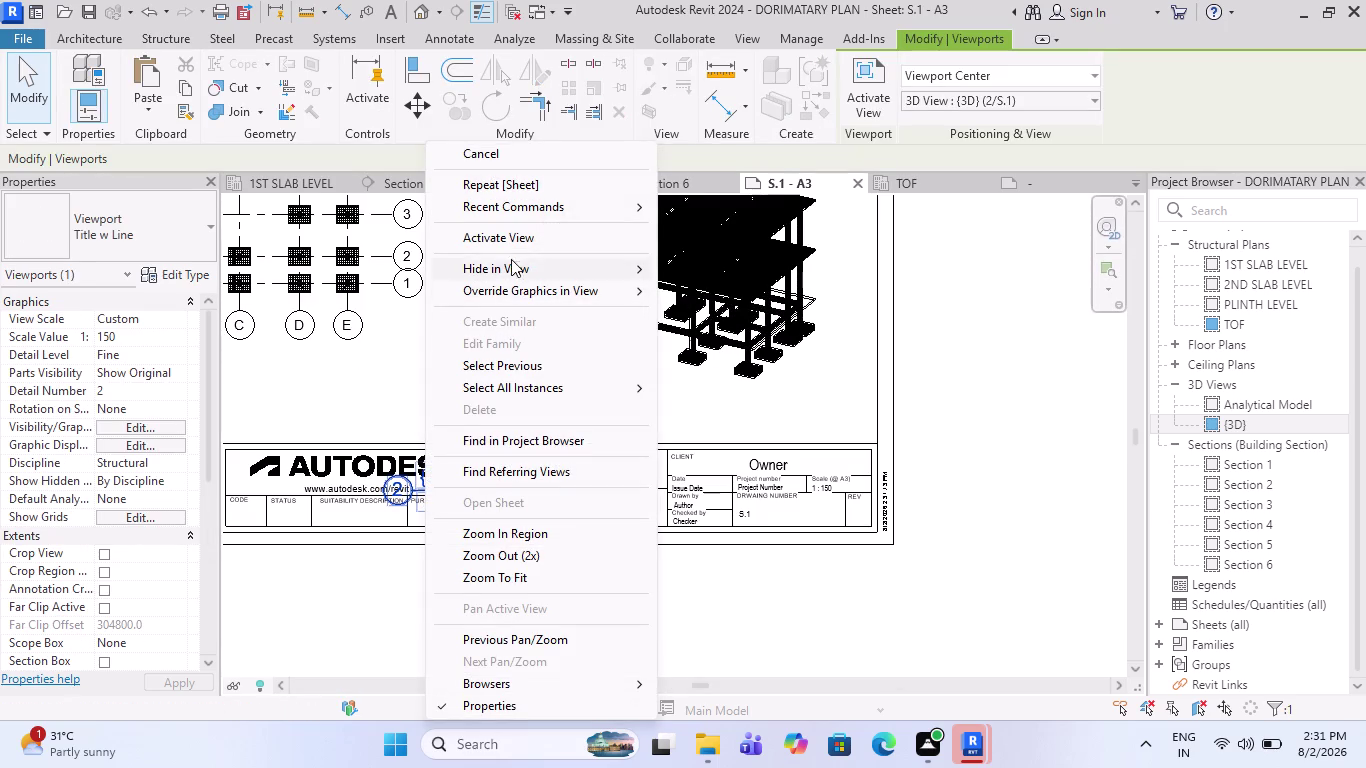
click(513, 248)
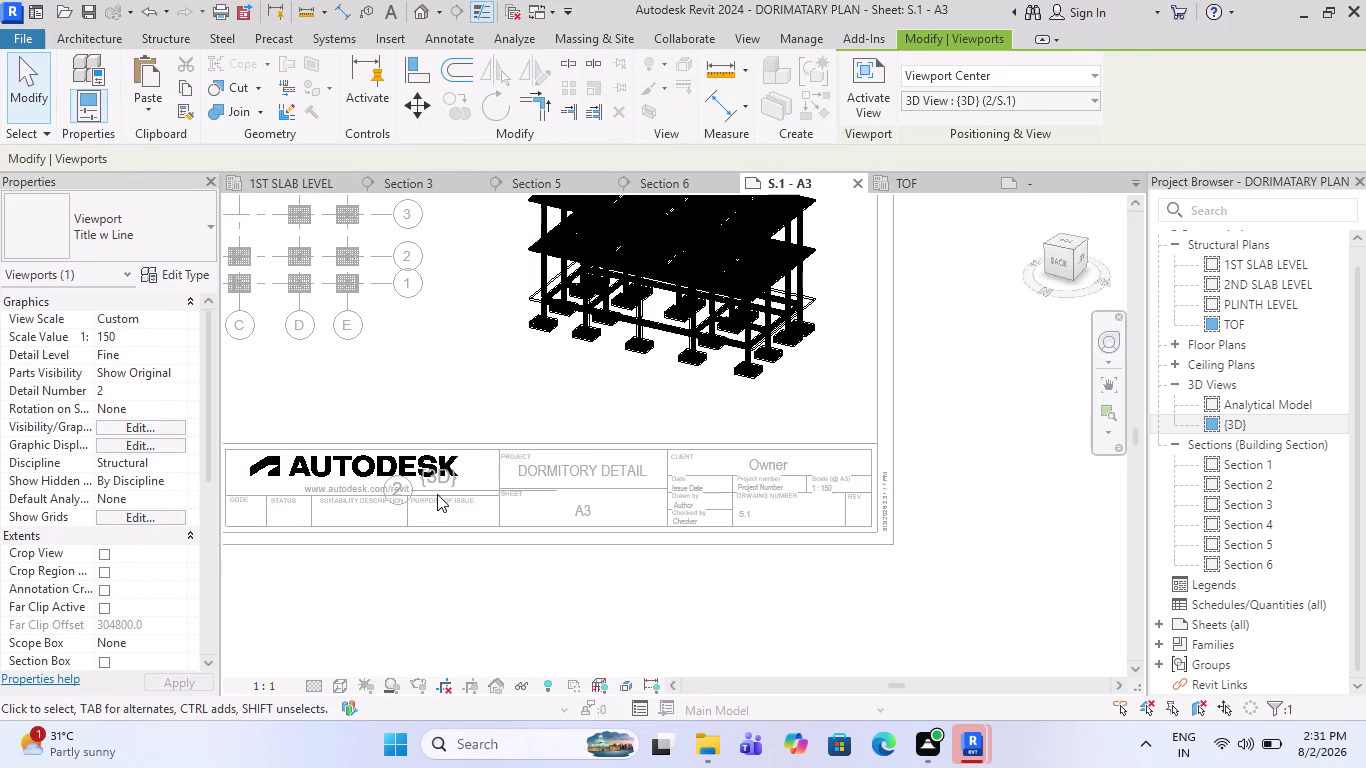
scroll(down, 3)
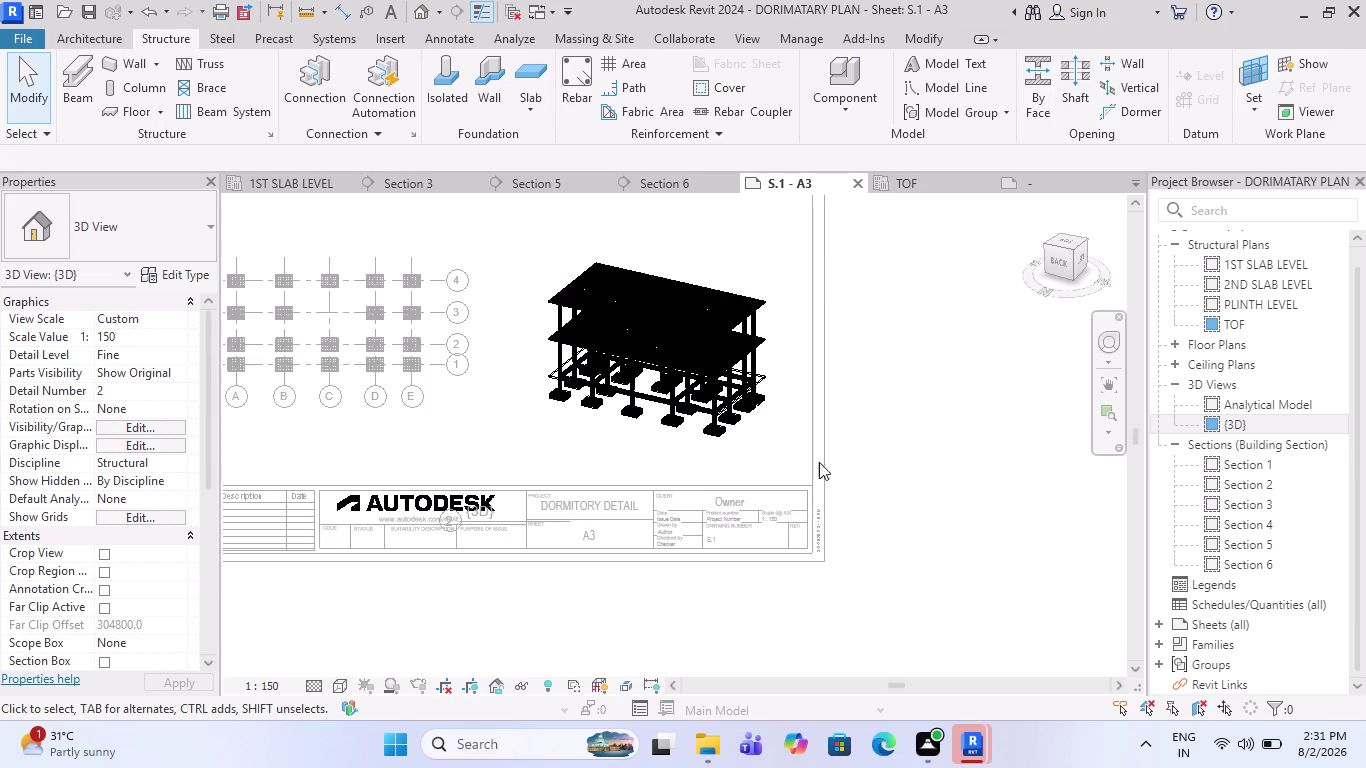
double_click(896, 421)
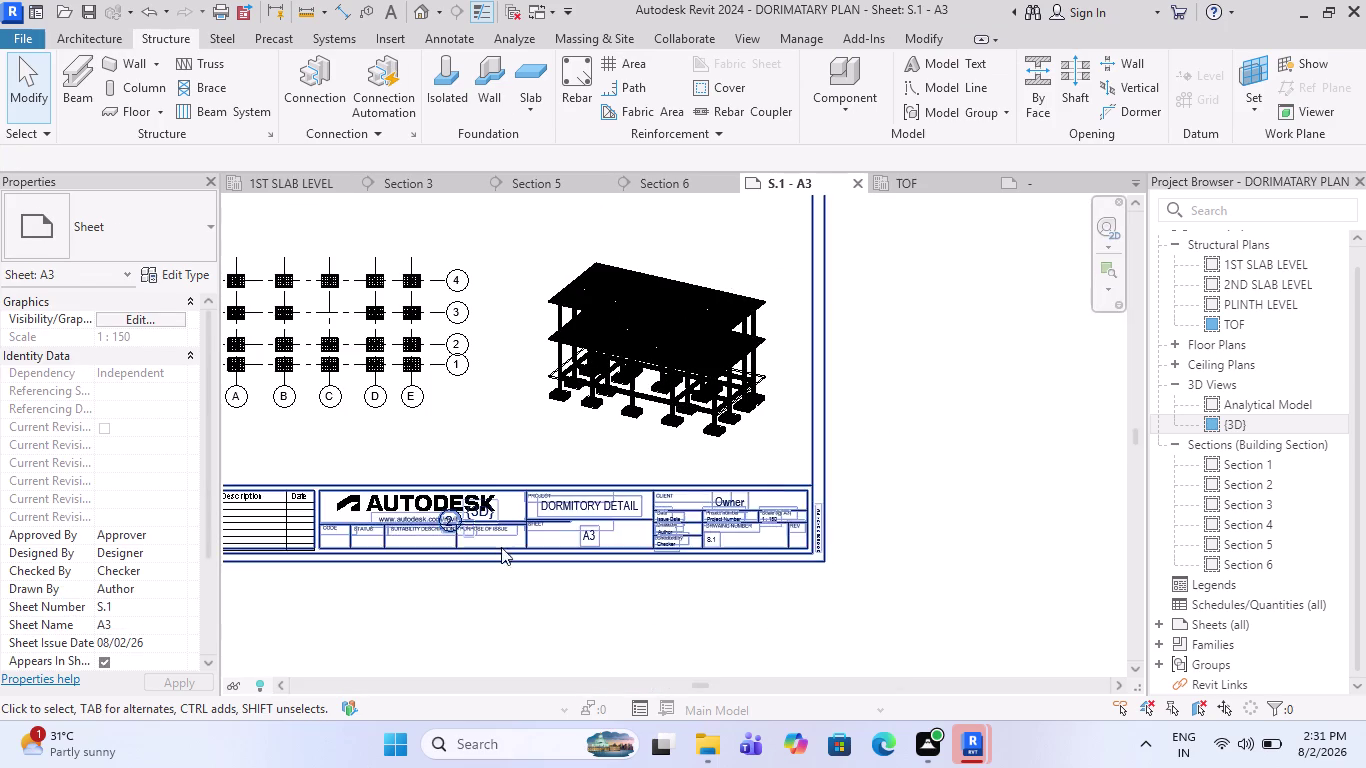
click(455, 527)
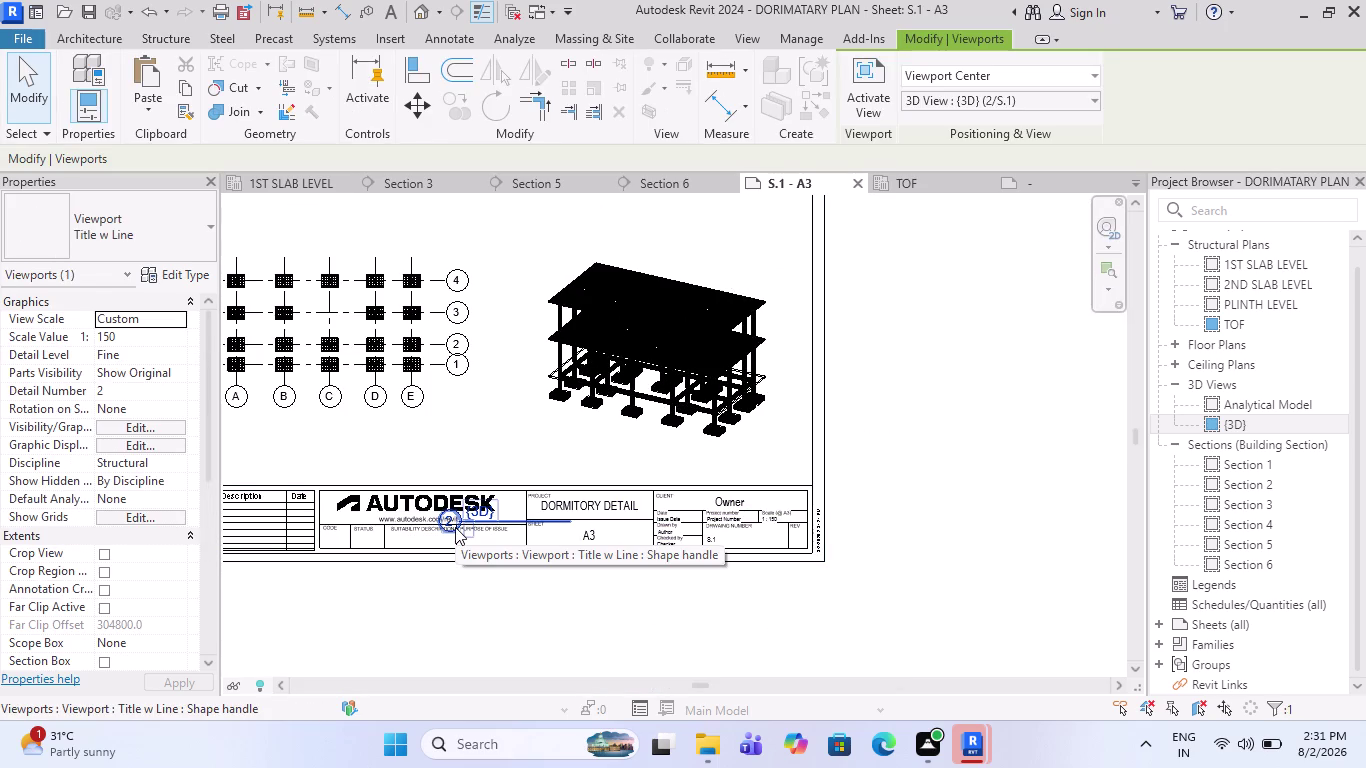
scroll(down, 3)
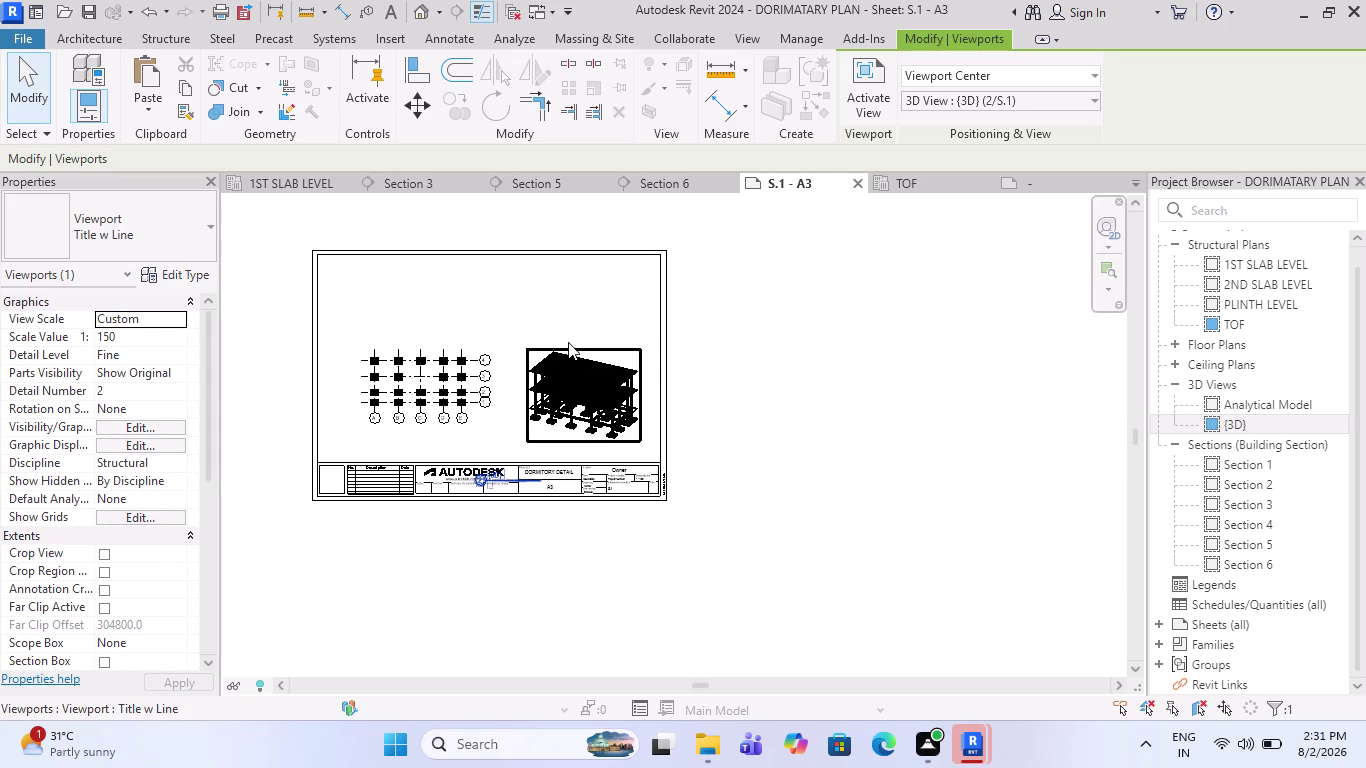
Set the 3D viewport's scale to 1:175.
click(568, 342)
click(154, 343)
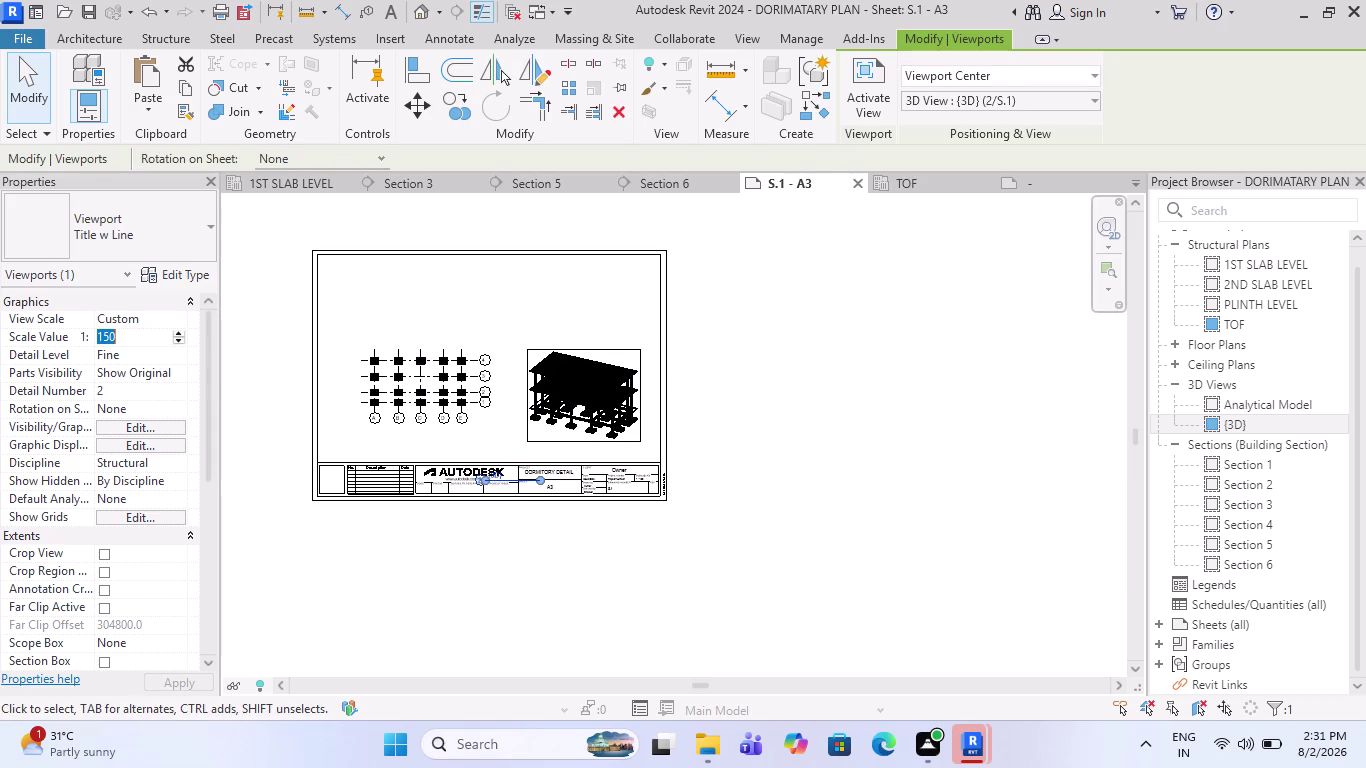
text(17)
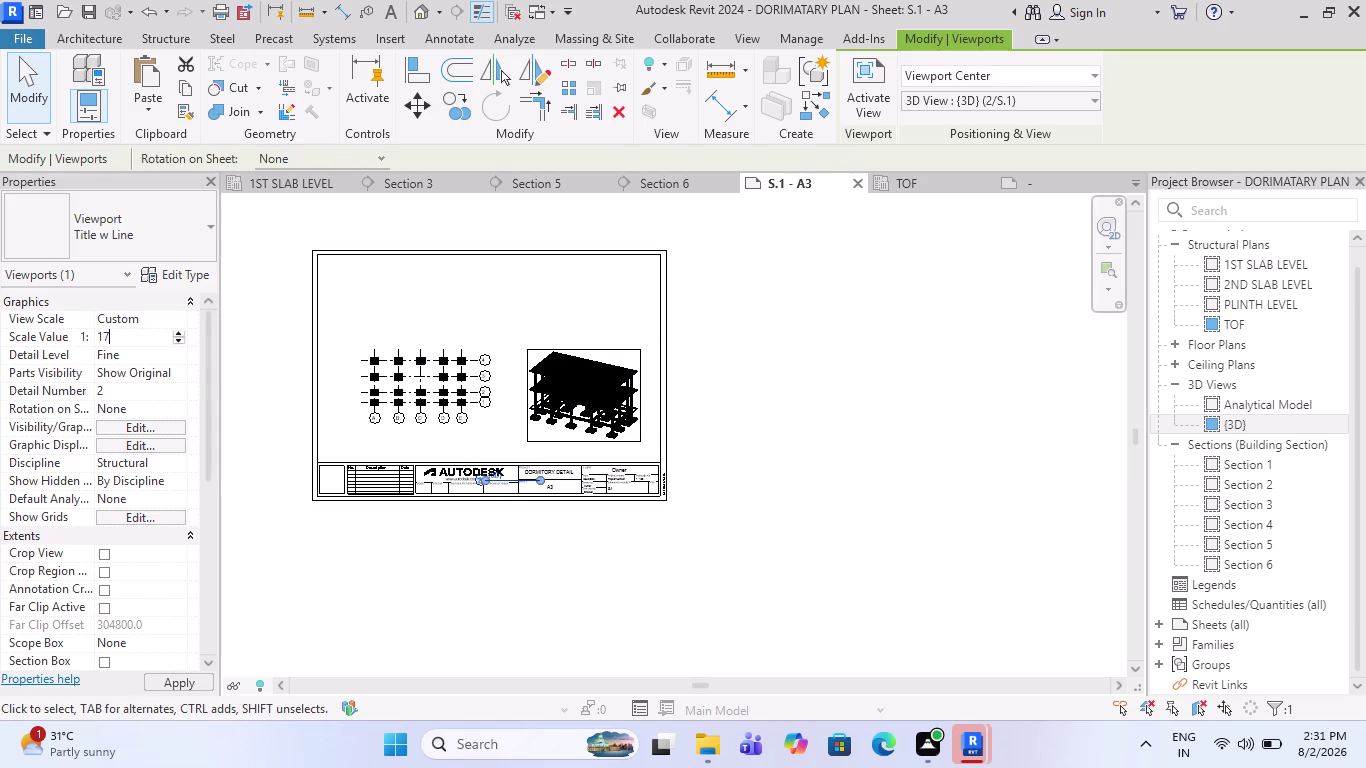
text(5)
key(Return)
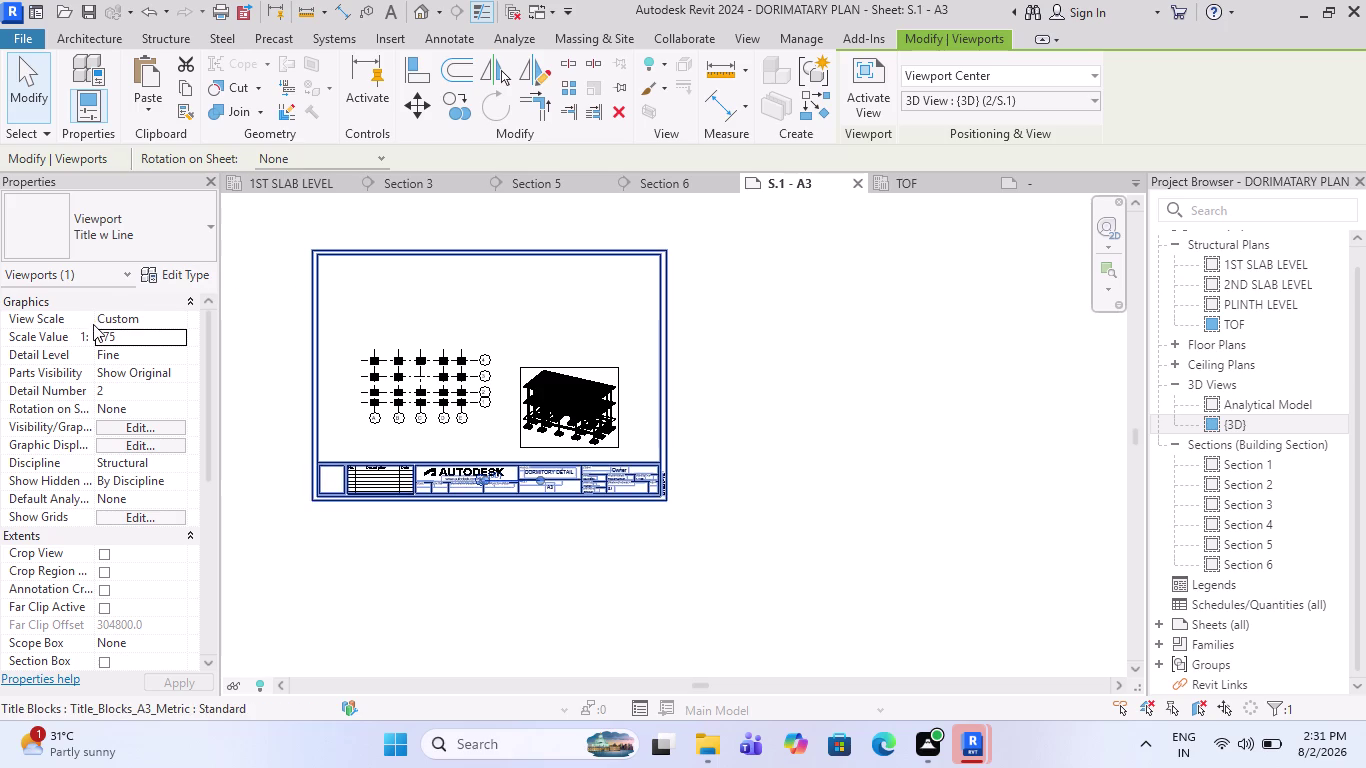
Change the 3D viewport's scale to 1:200.
click(152, 336)
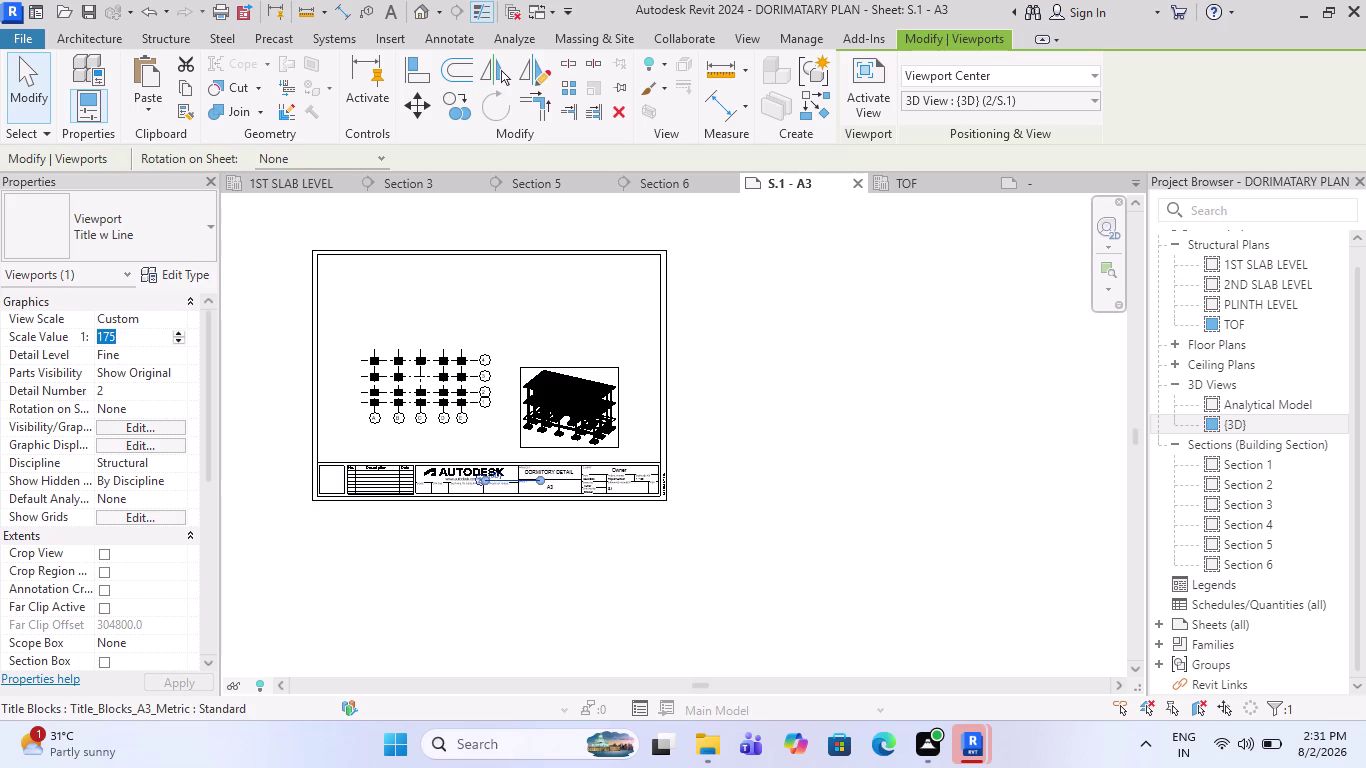
click(177, 334)
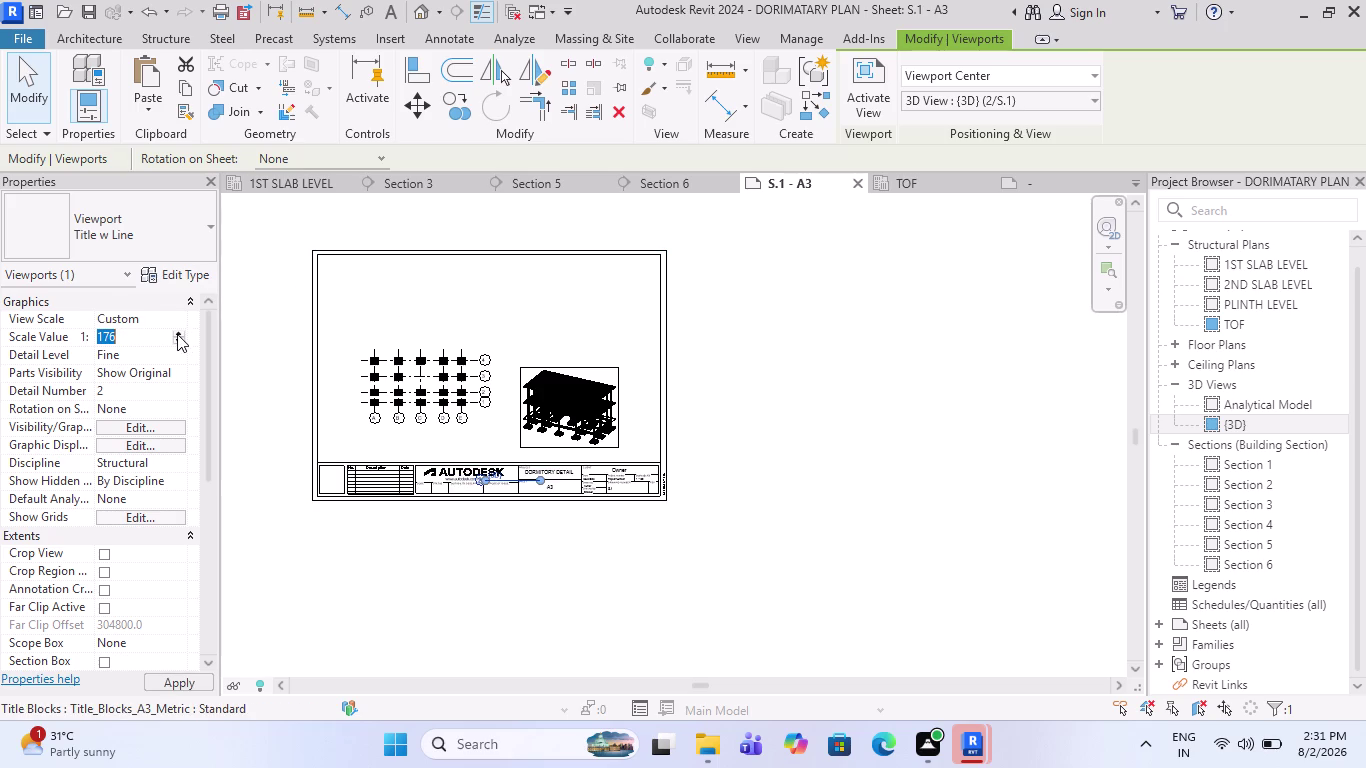
click(177, 334)
double_click(181, 333)
click(141, 343)
drag(141, 343, 31, 346)
key(2)
text(00)
key(Return)
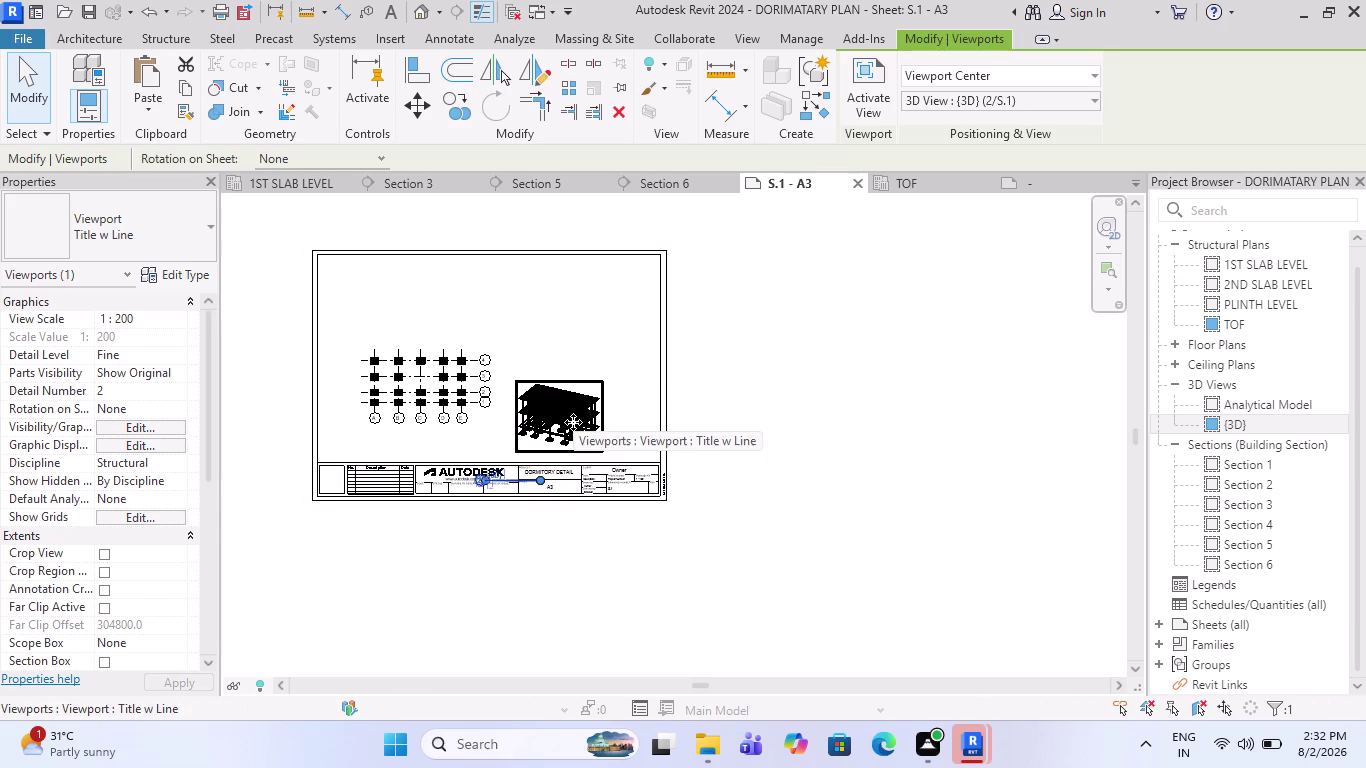
Reselect the 3D viewport and choose the 1:100 preset scale.
click(603, 397)
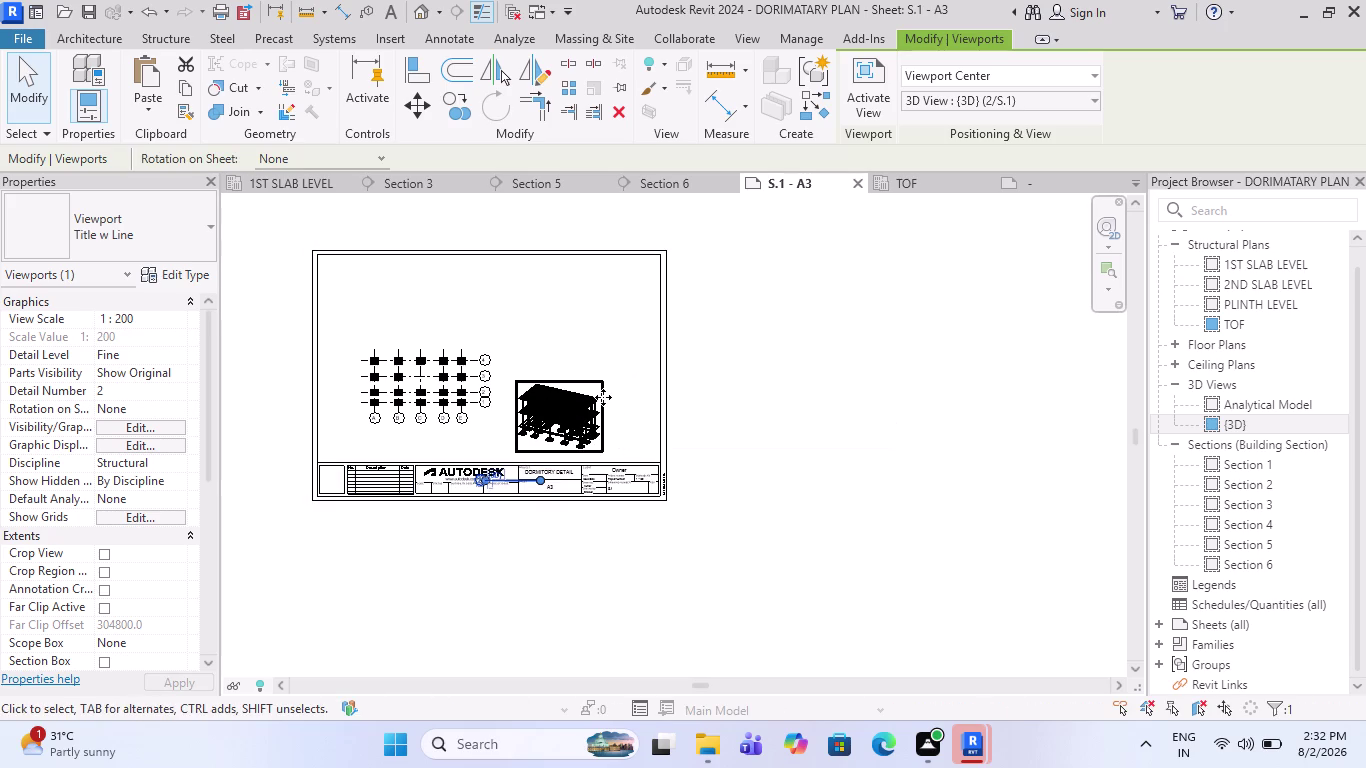
scroll(up, 3)
scroll(up, 3)
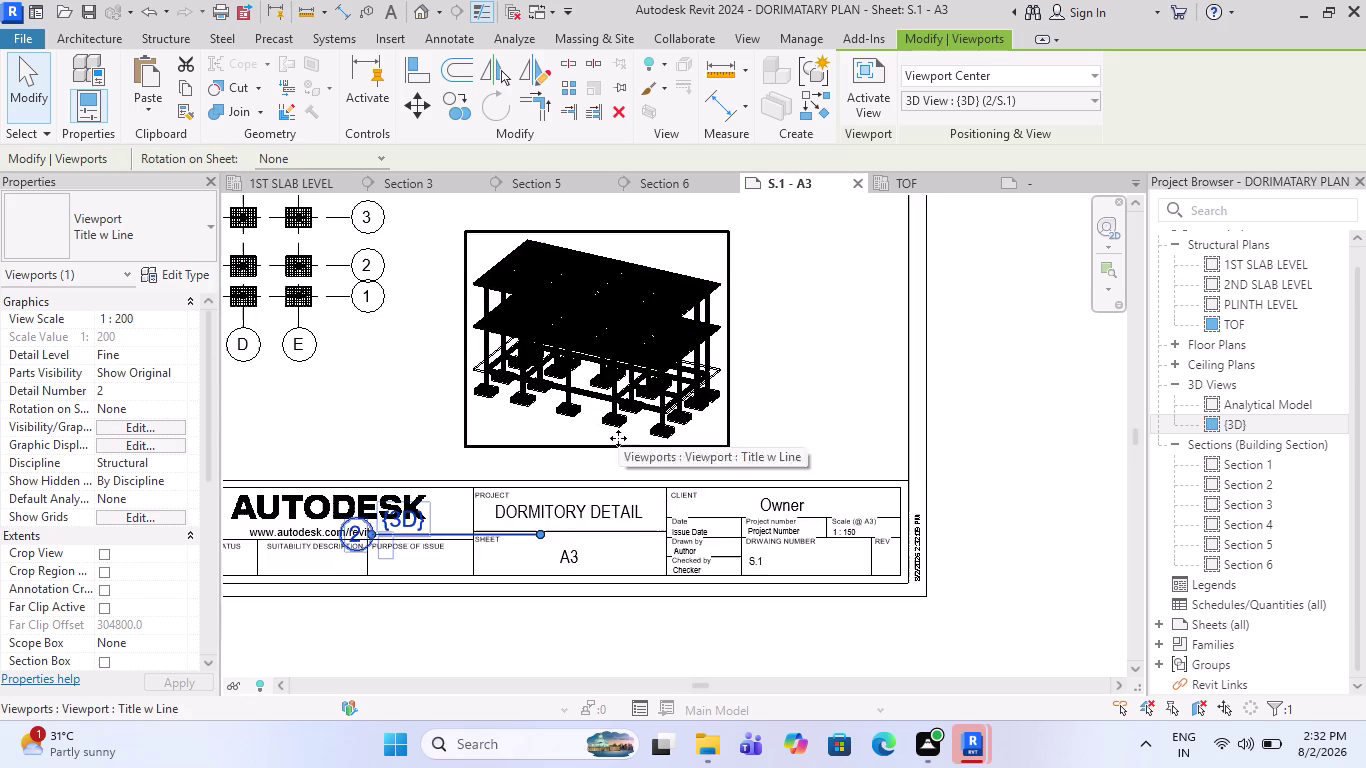
key(Escape)
scroll(down, 3)
key(Escape)
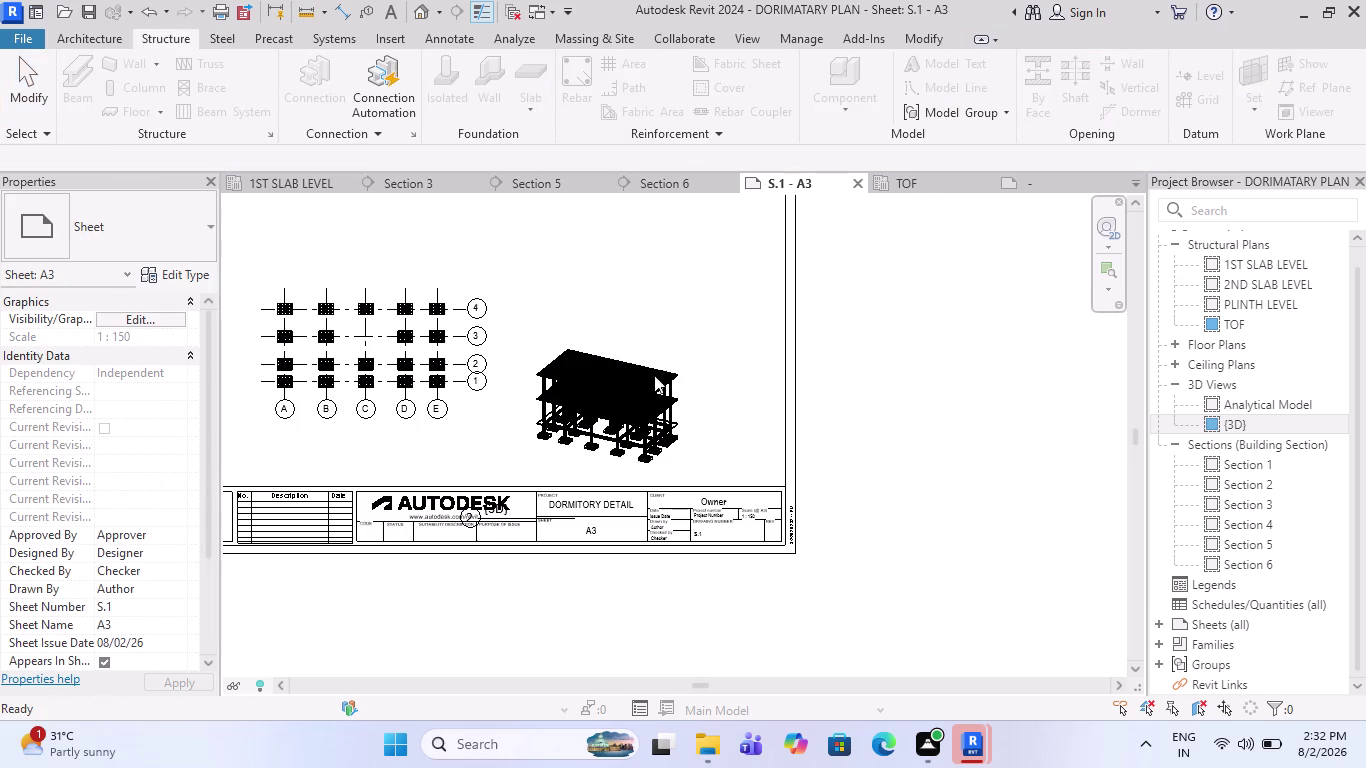
click(675, 419)
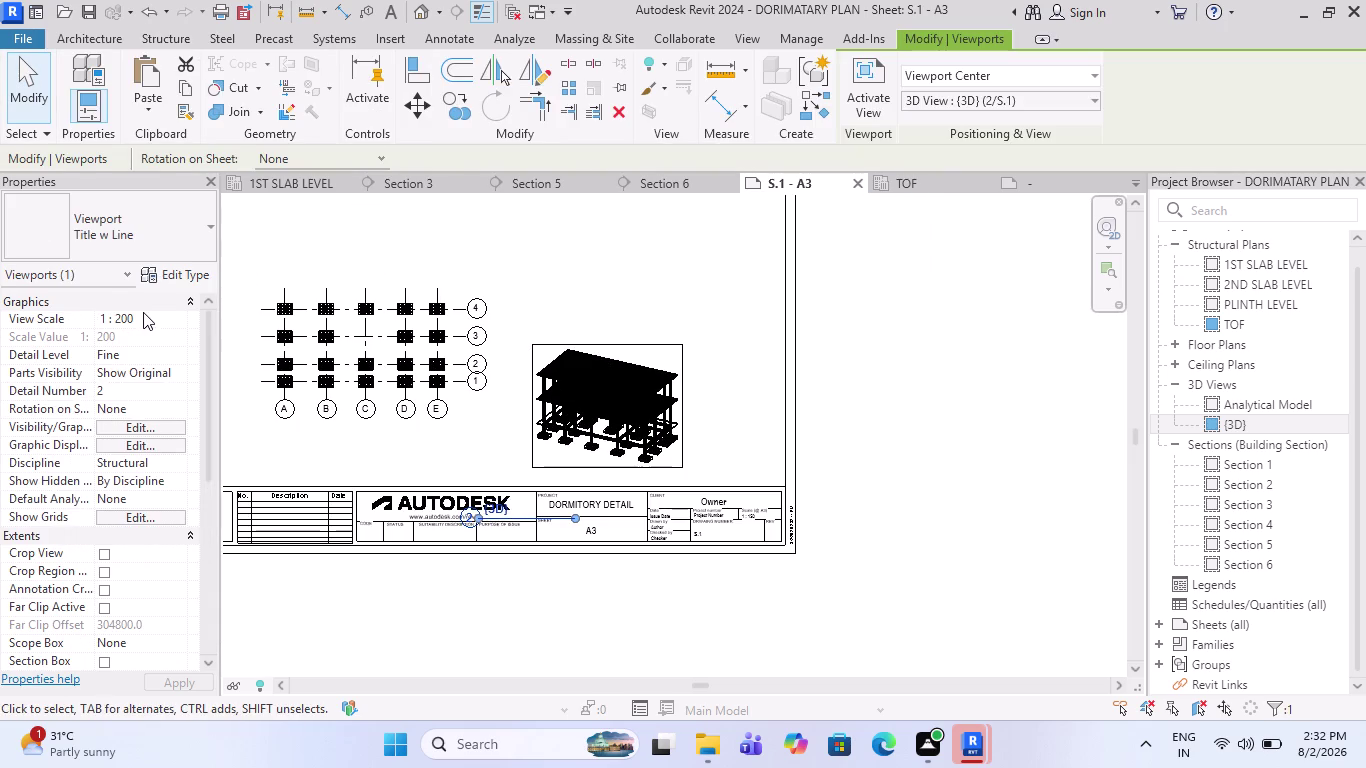
click(143, 312)
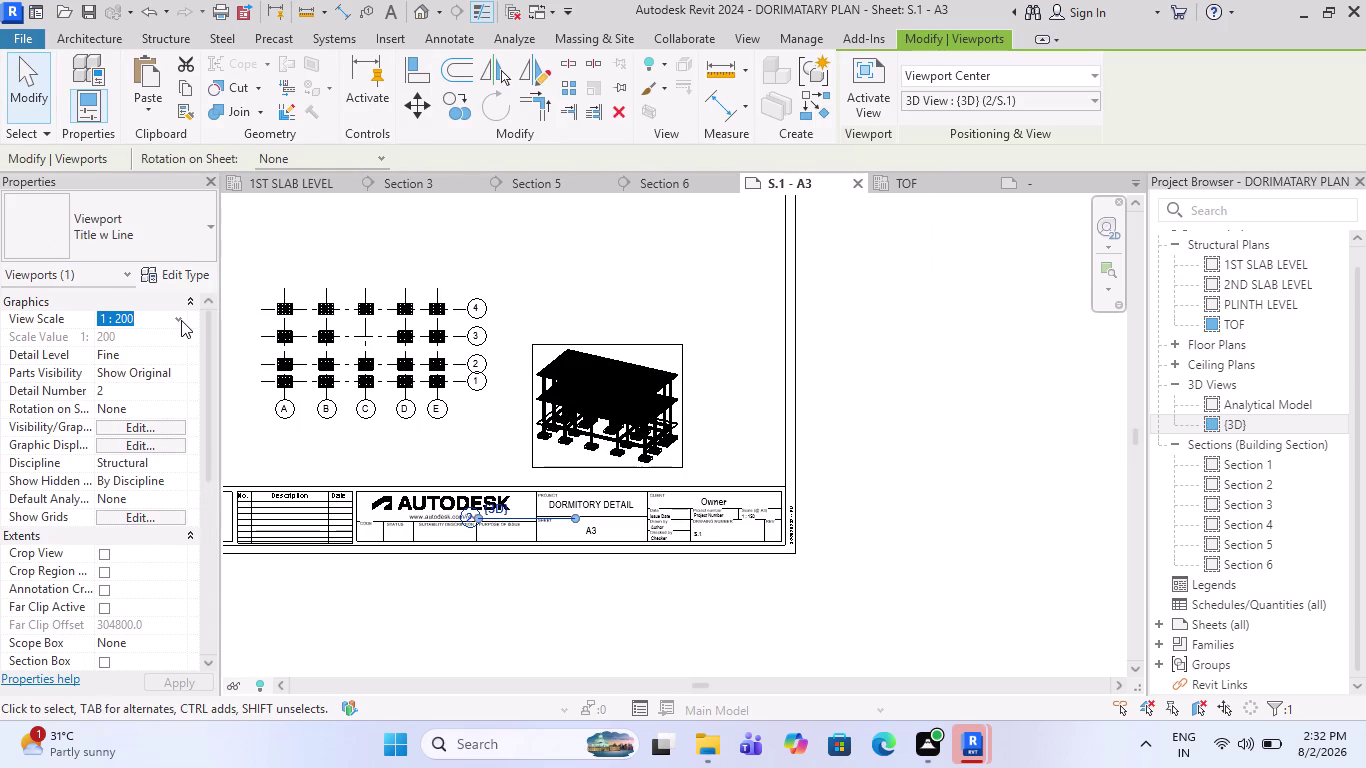
click(181, 320)
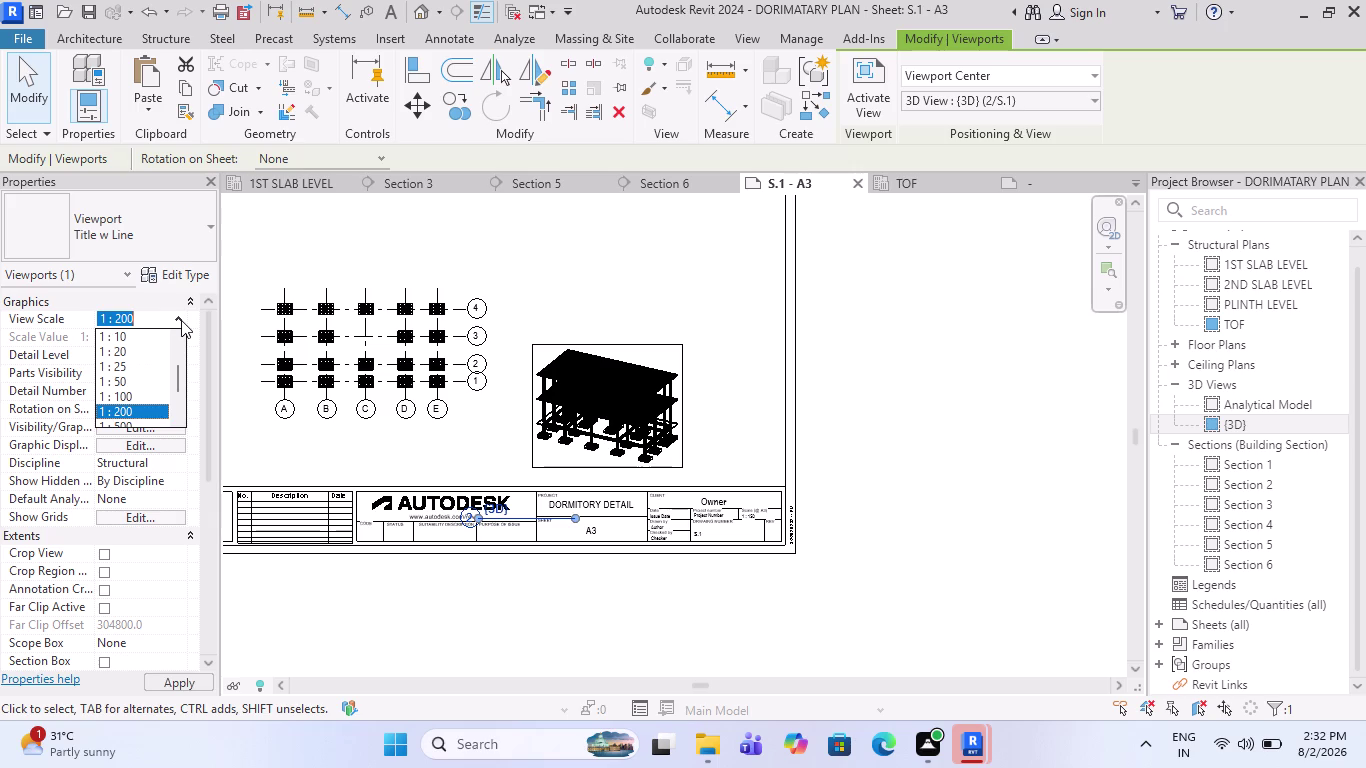
click(136, 397)
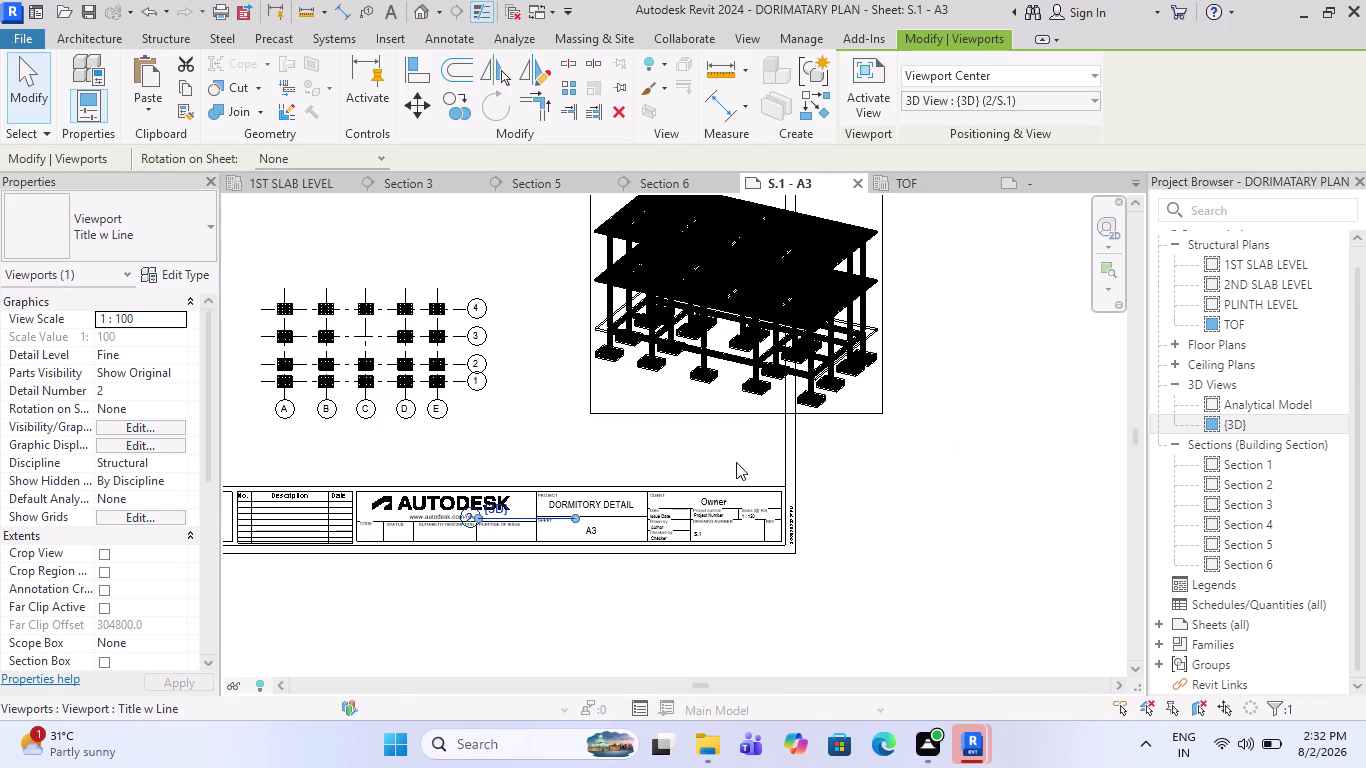
scroll(down, 3)
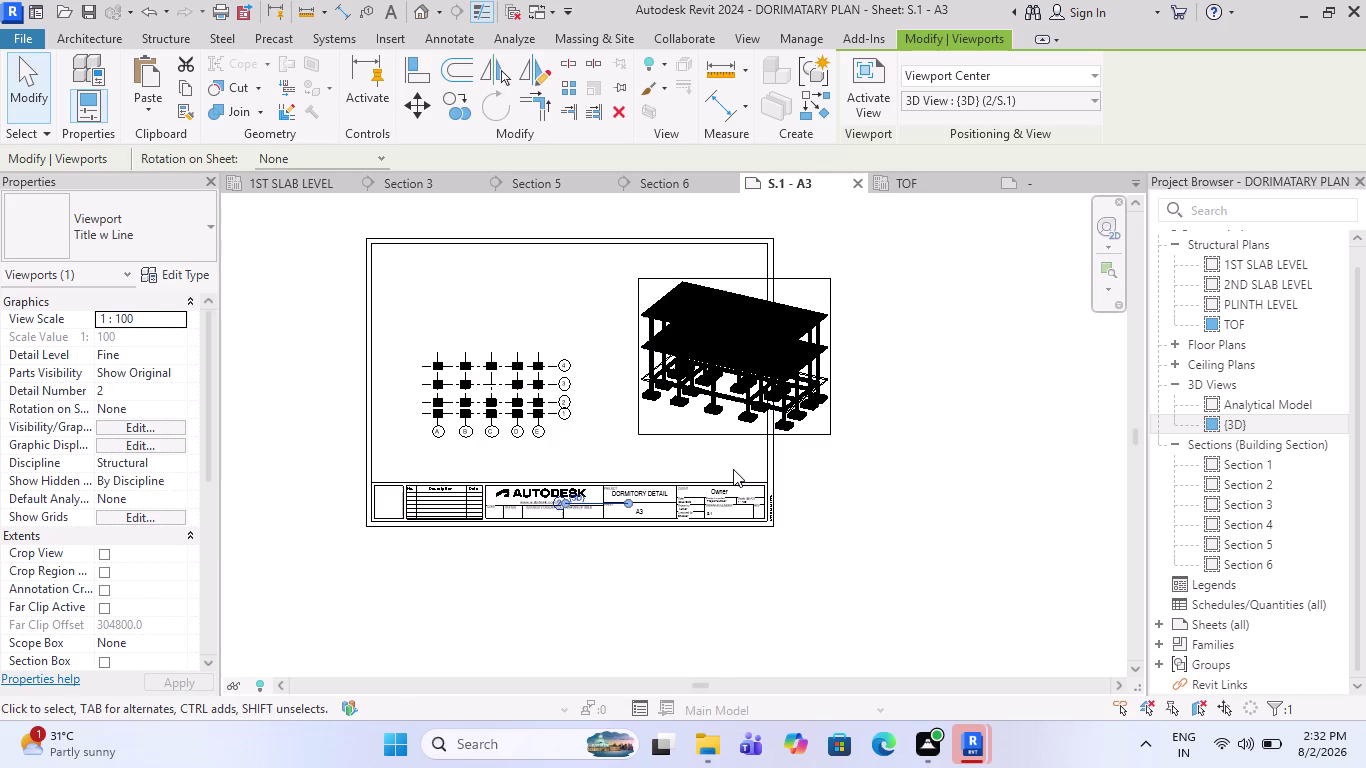
Drag the enlarged 3D viewport inside the sheet border next to the grid plan.
drag(706, 364, 639, 385)
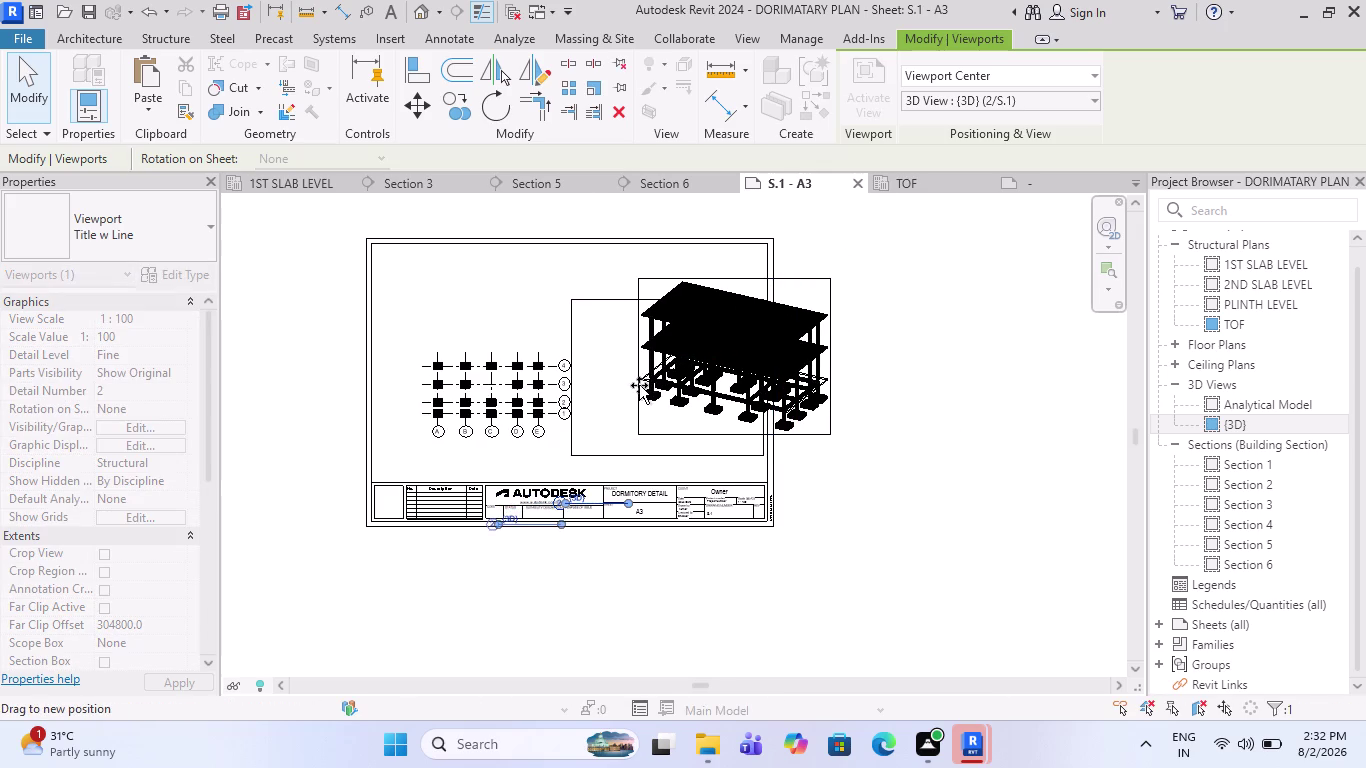
drag(639, 385, 642, 395)
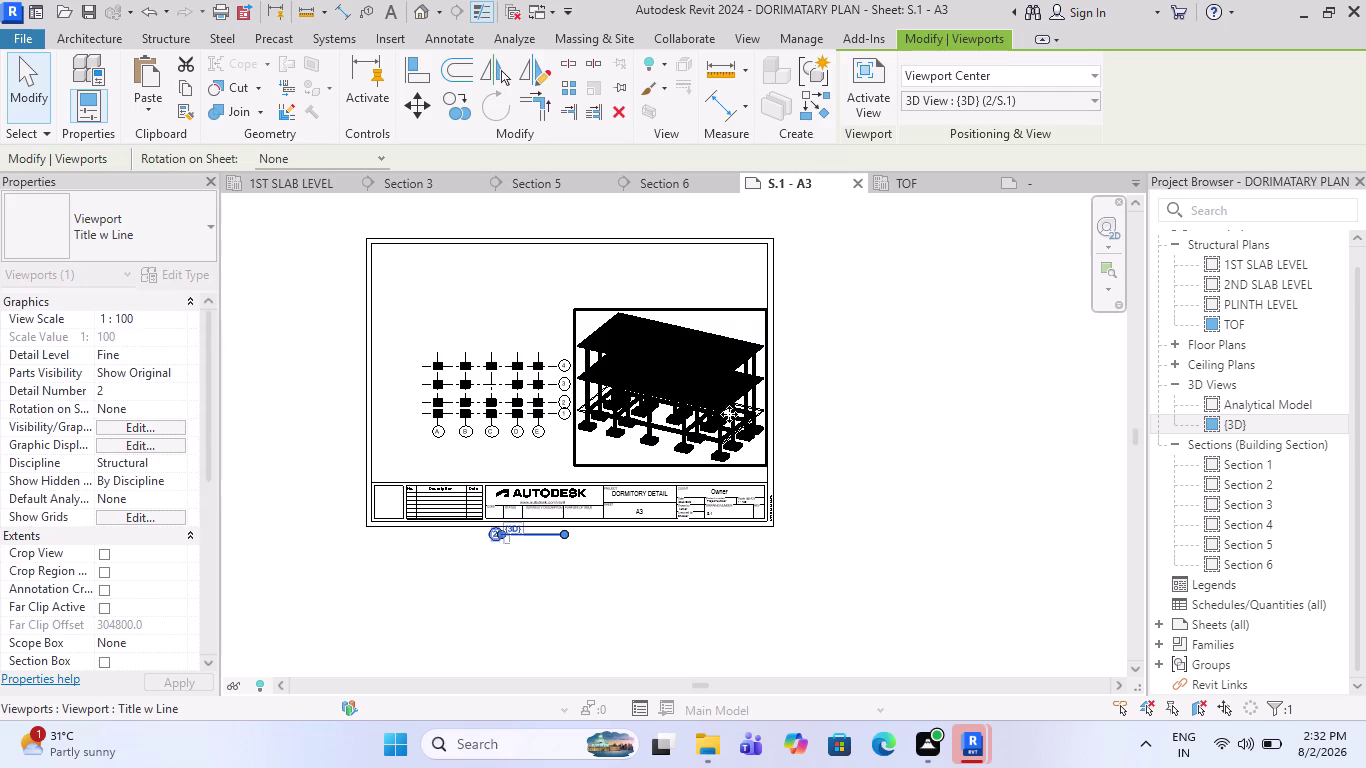
key(Escape)
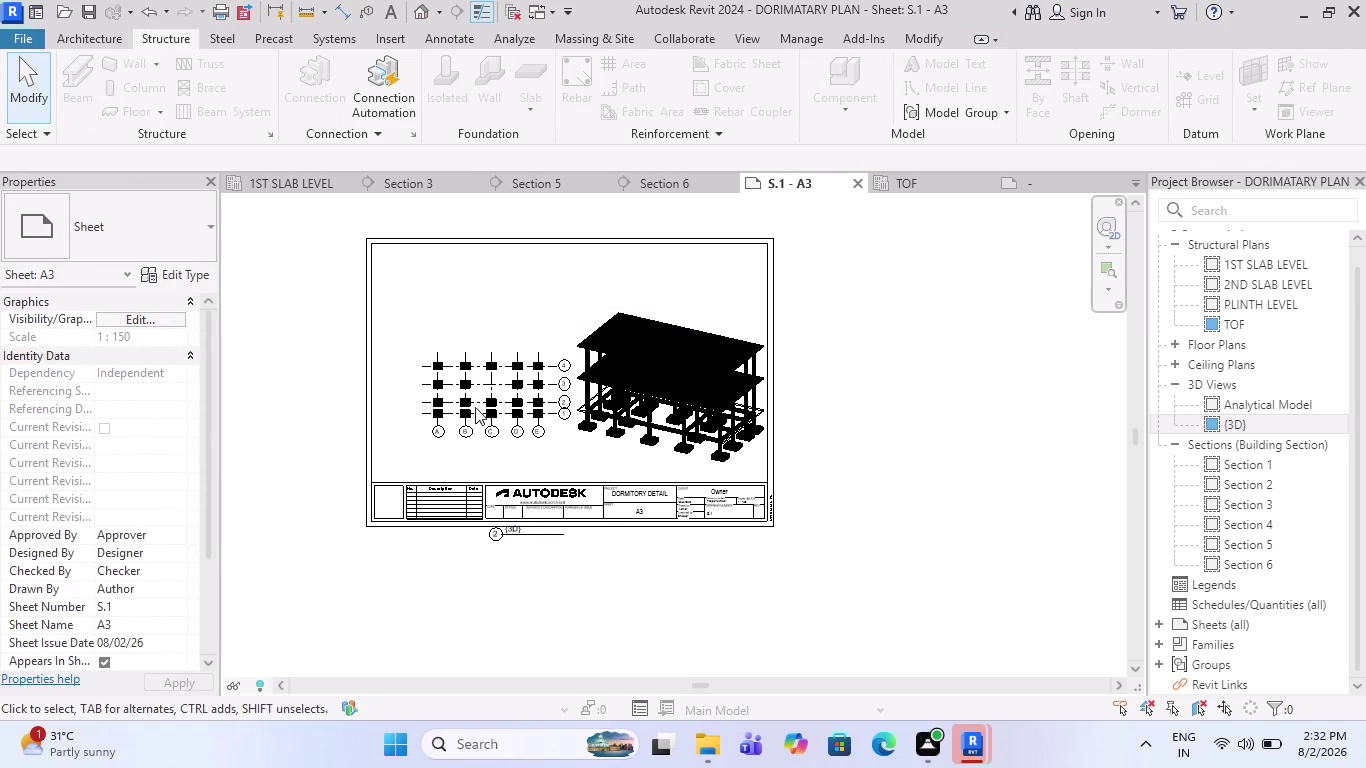
scroll(up, 3)
click(521, 439)
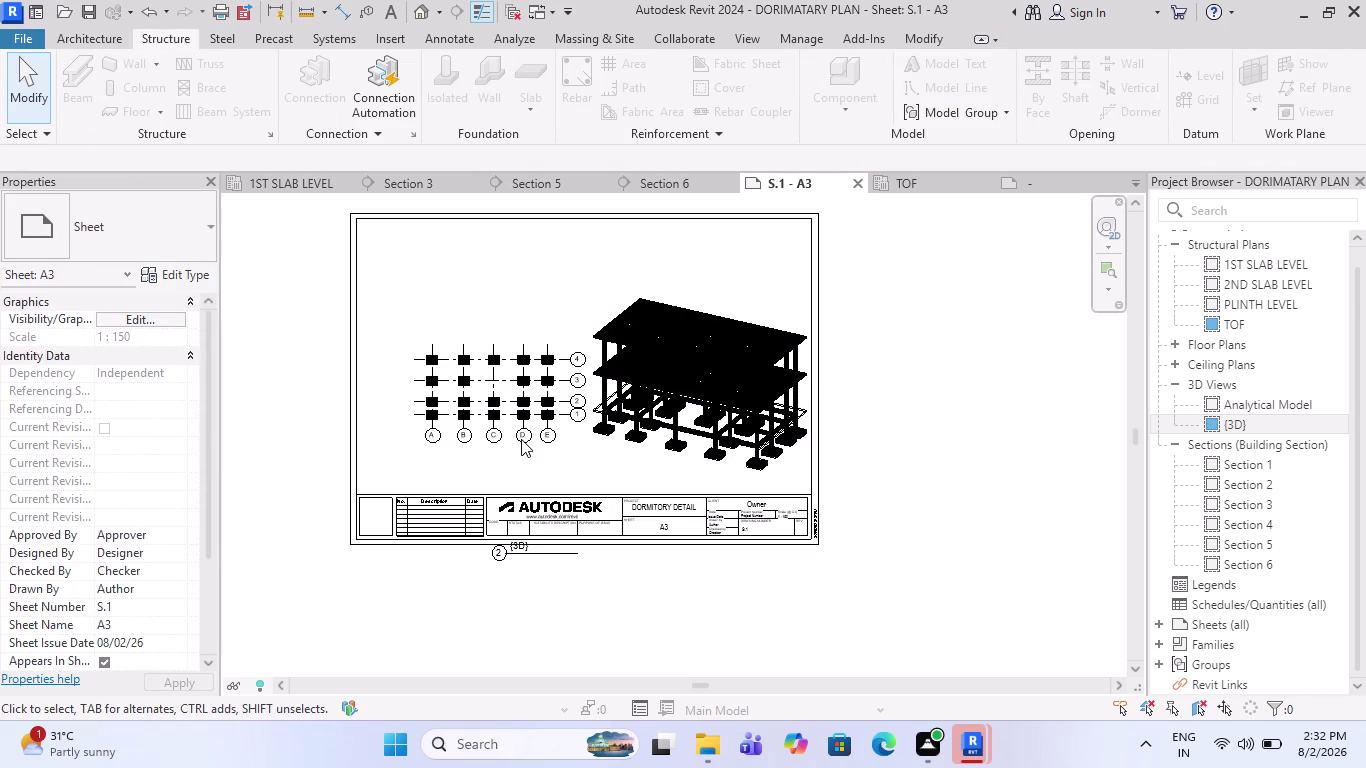
key(Escape)
double_click(549, 409)
scroll(down, 3)
Zoom in and click on sheet elements around the two viewports.
triple_click(329, 368)
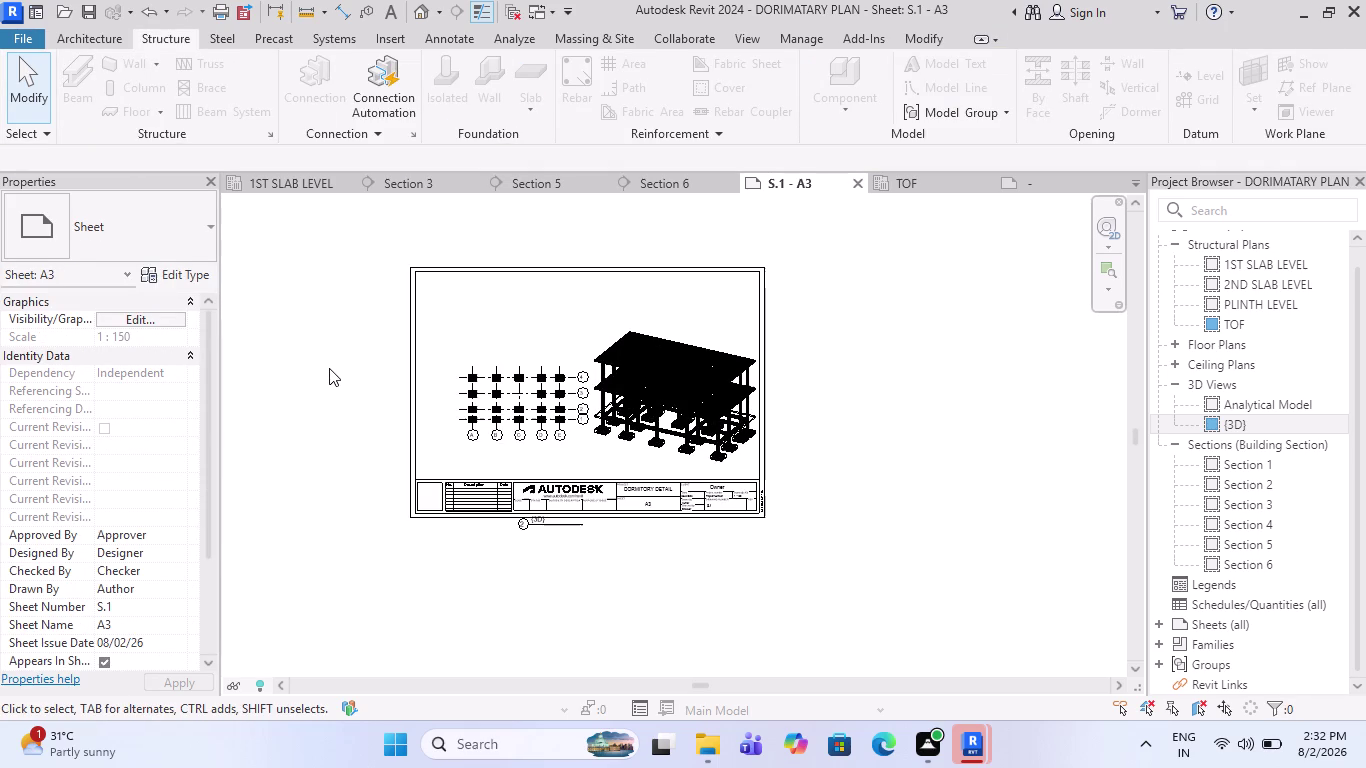
click(329, 368)
scroll(down, 3)
triple_click(546, 239)
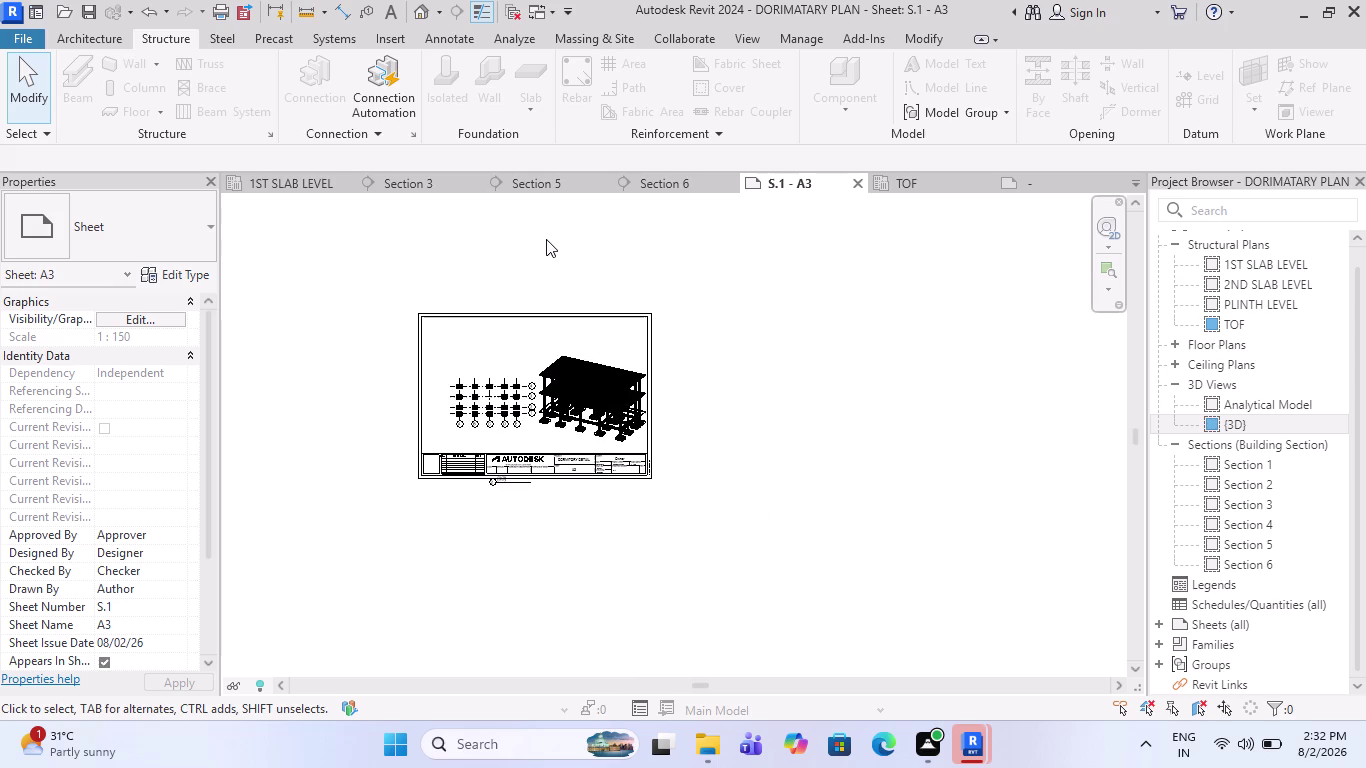
click(546, 239)
triple_click(500, 393)
scroll(up, 3)
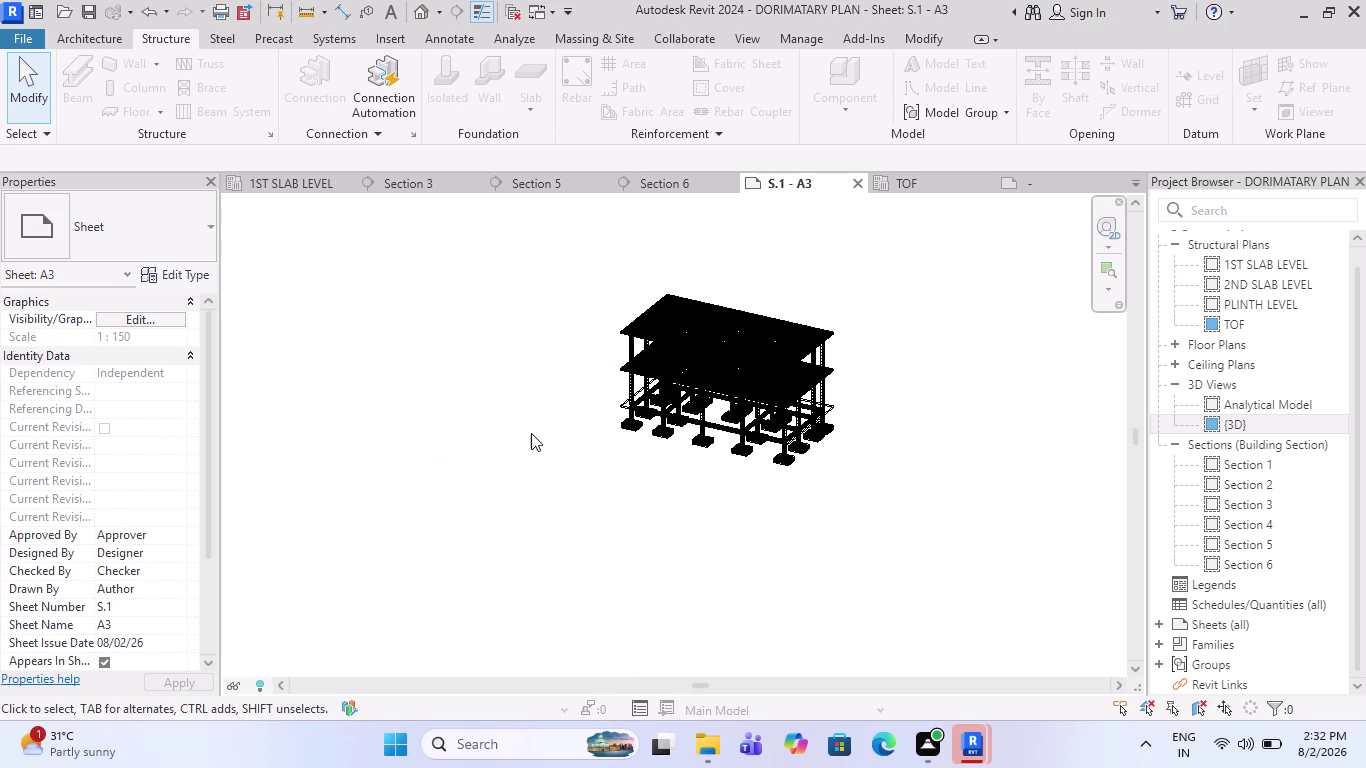
triple_click(519, 435)
click(519, 435)
Fit the whole sheet in view and pan across it to check the layout.
double_click(528, 386)
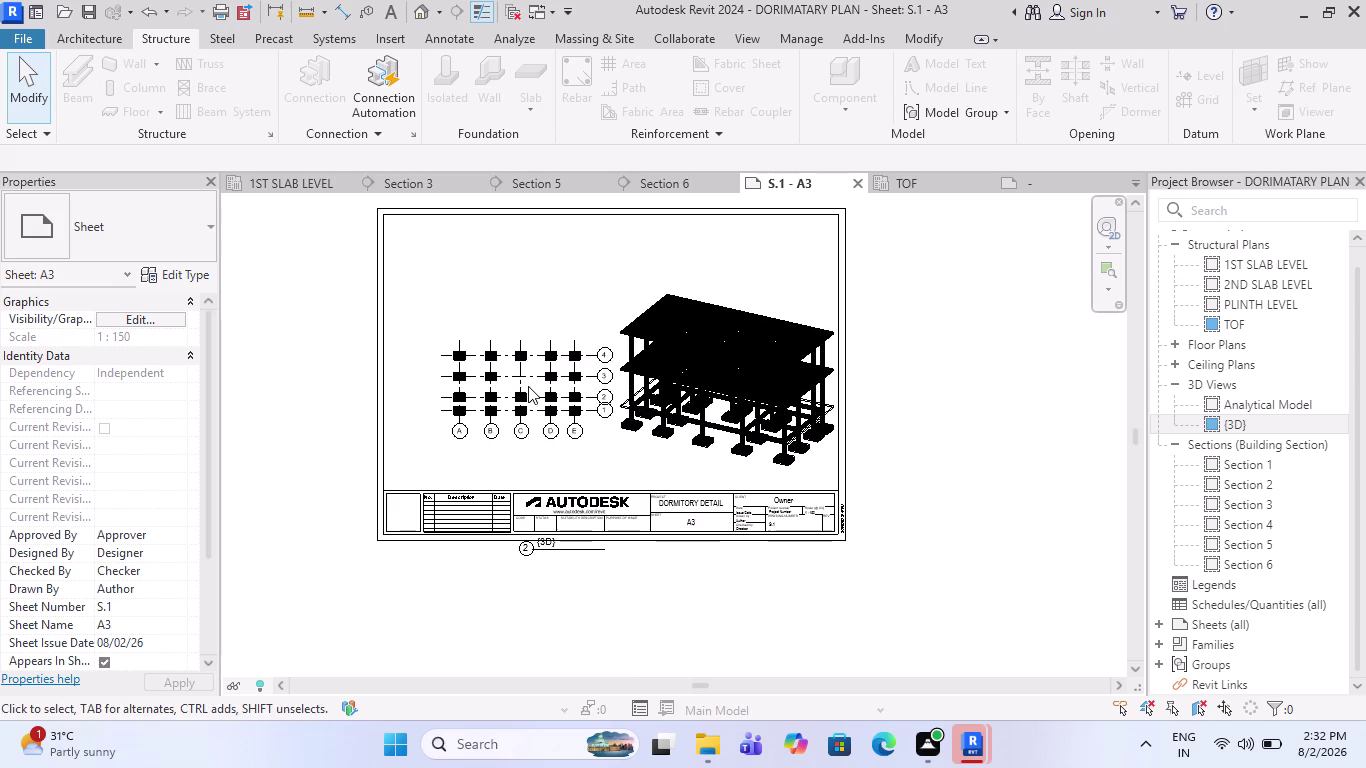
scroll(up, 3)
scroll(up, 3)
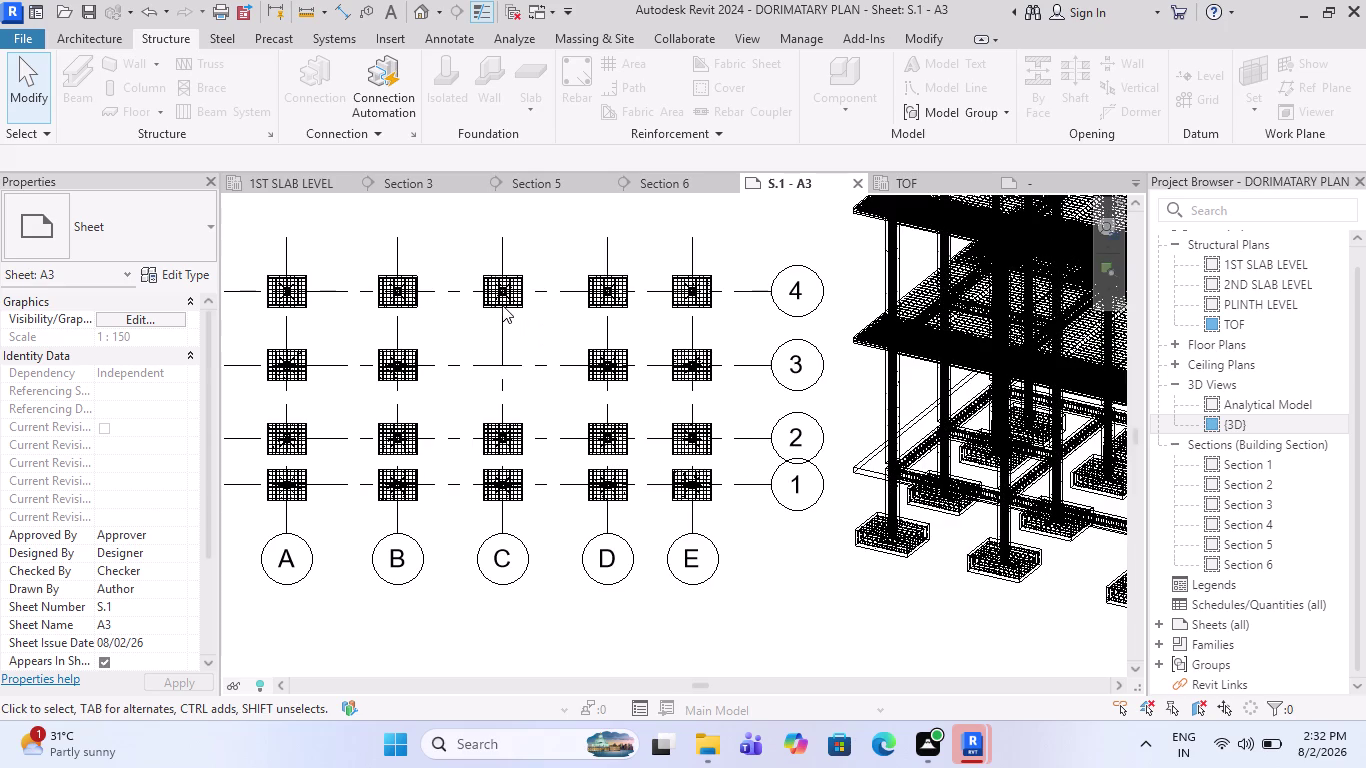
double_click(502, 305)
drag(739, 632, 374, 342)
scroll(down, 3)
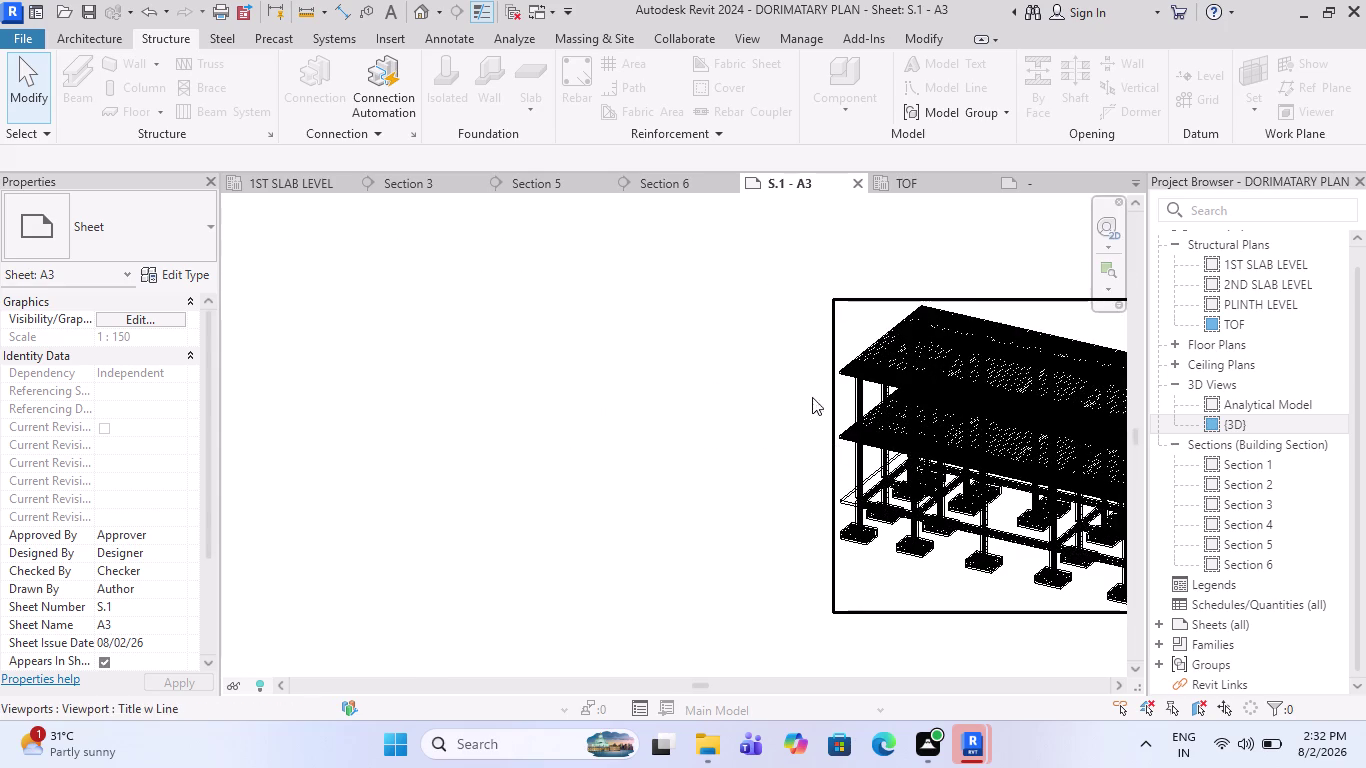
scroll(down, 3)
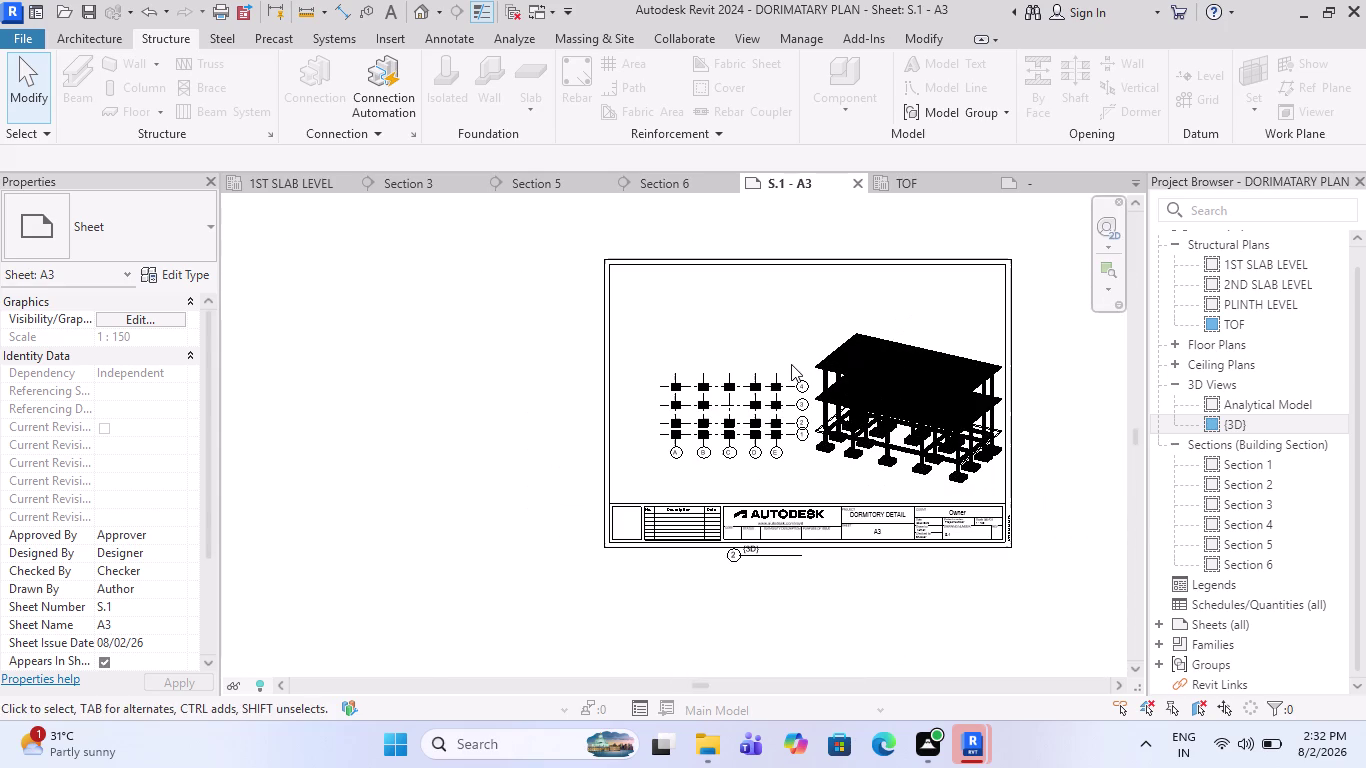
middle_drag(773, 390, 729, 378)
click(1154, 621)
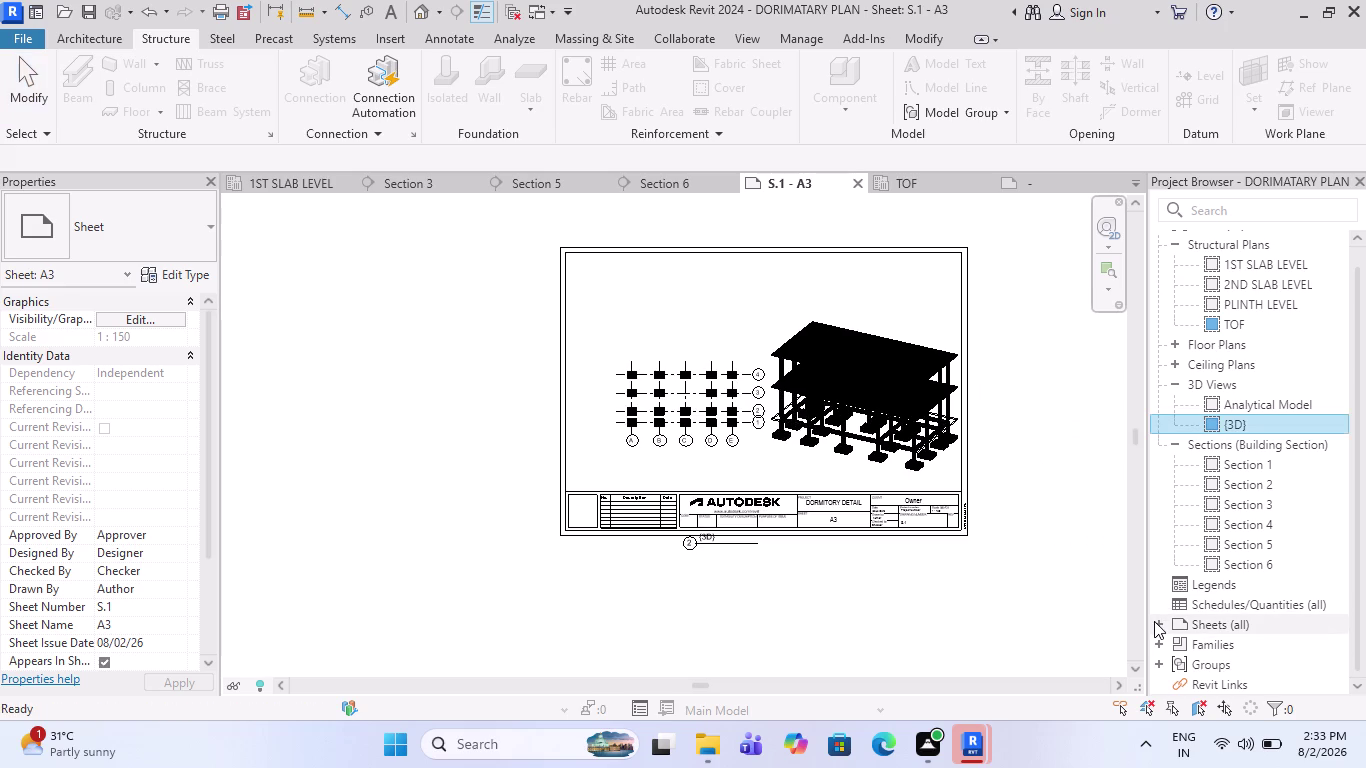
Select the TOF plan listed under sheet S.1, leaving its name unchanged.
scroll(down, 3)
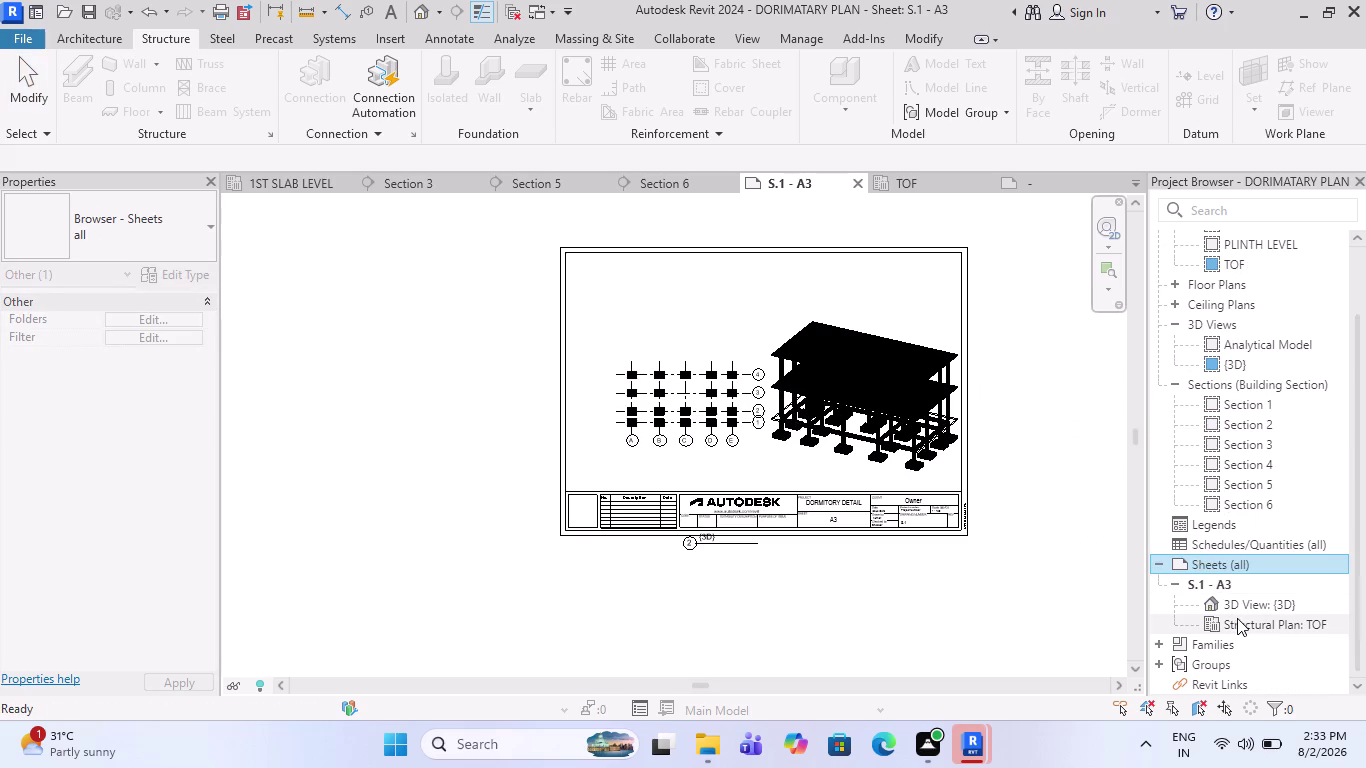
click(1239, 621)
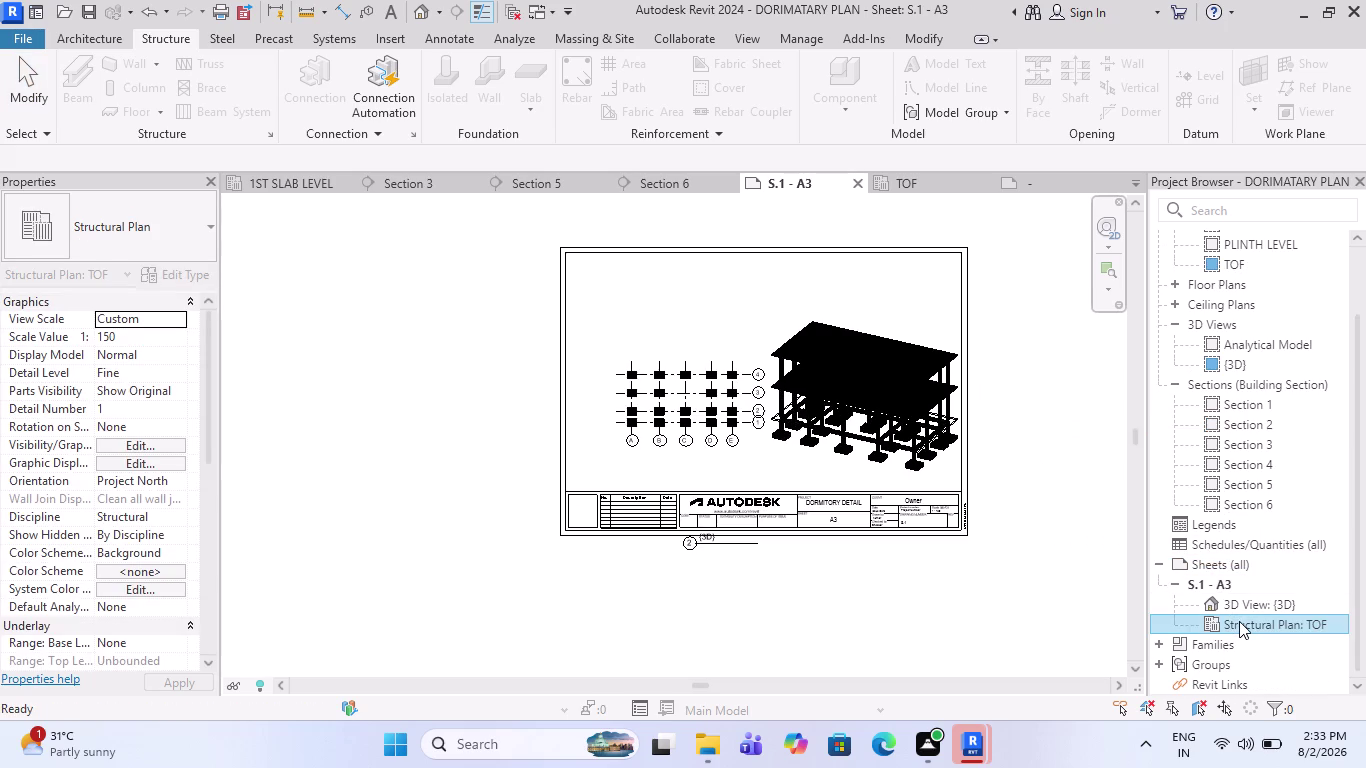
double_click(1239, 621)
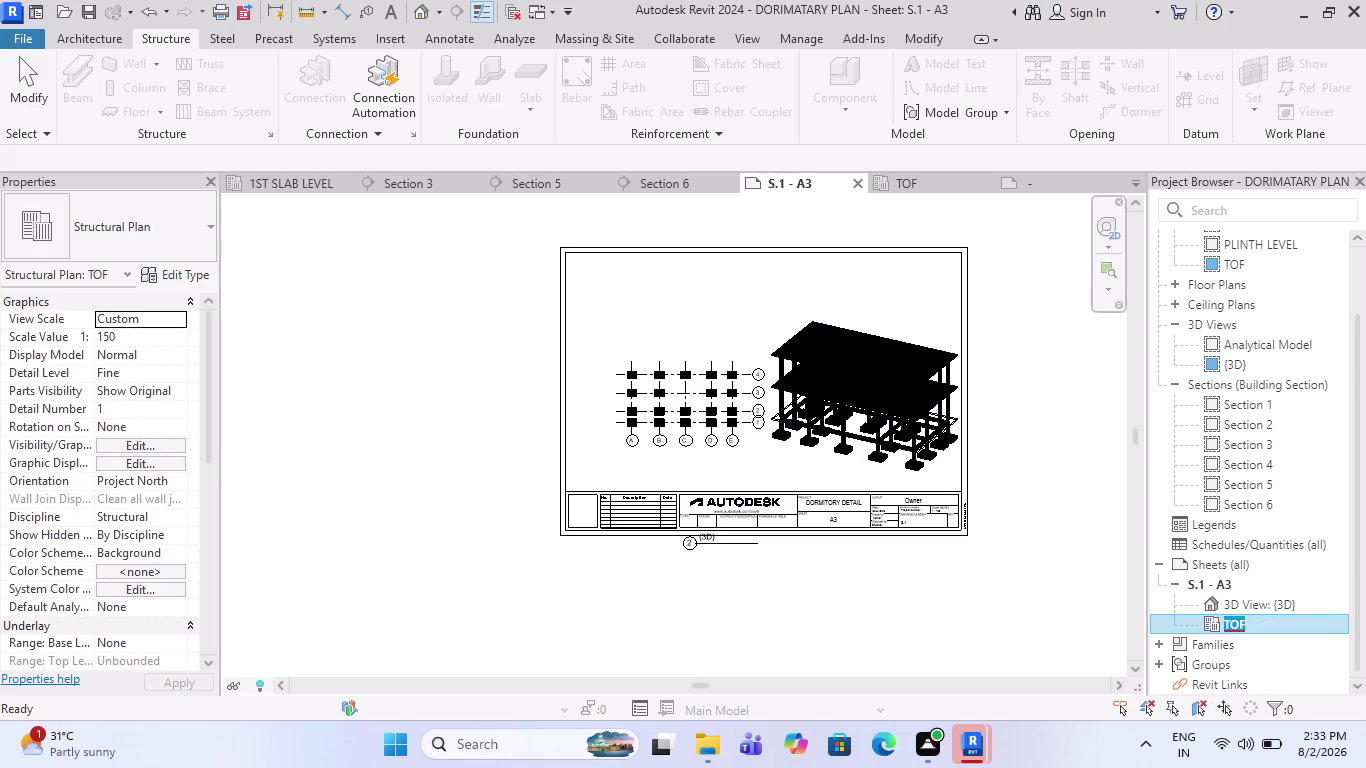
click(1239, 621)
click(759, 422)
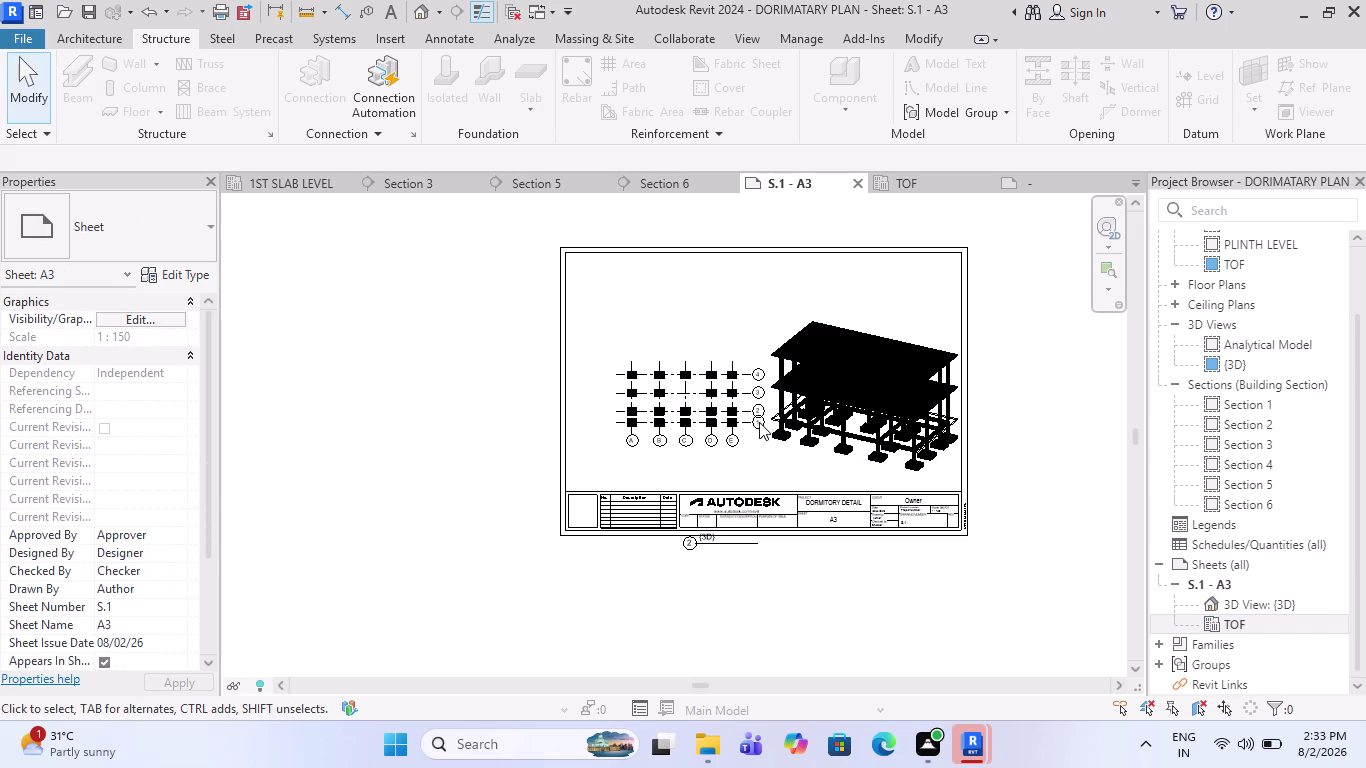
Compare S.1's listed views with its viewports, then open the {3D} view.
click(1243, 622)
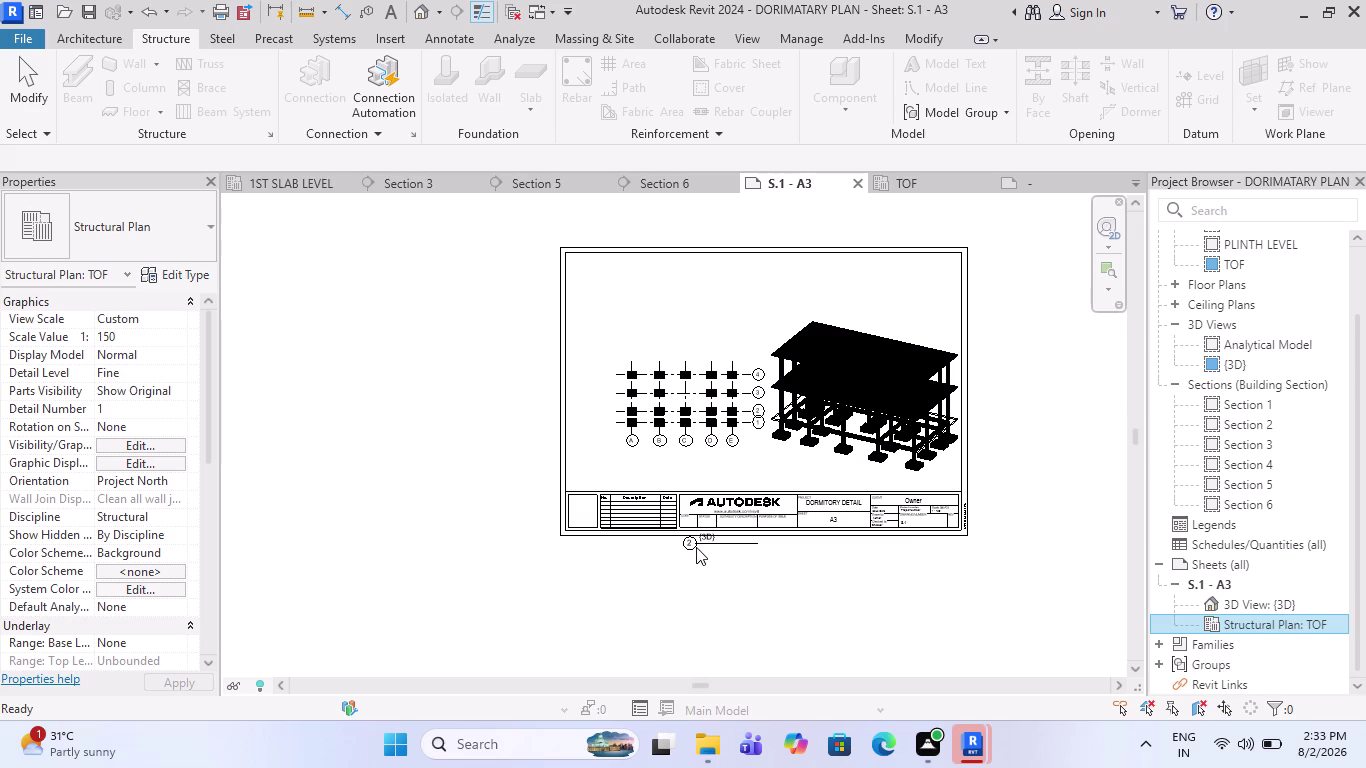
click(679, 434)
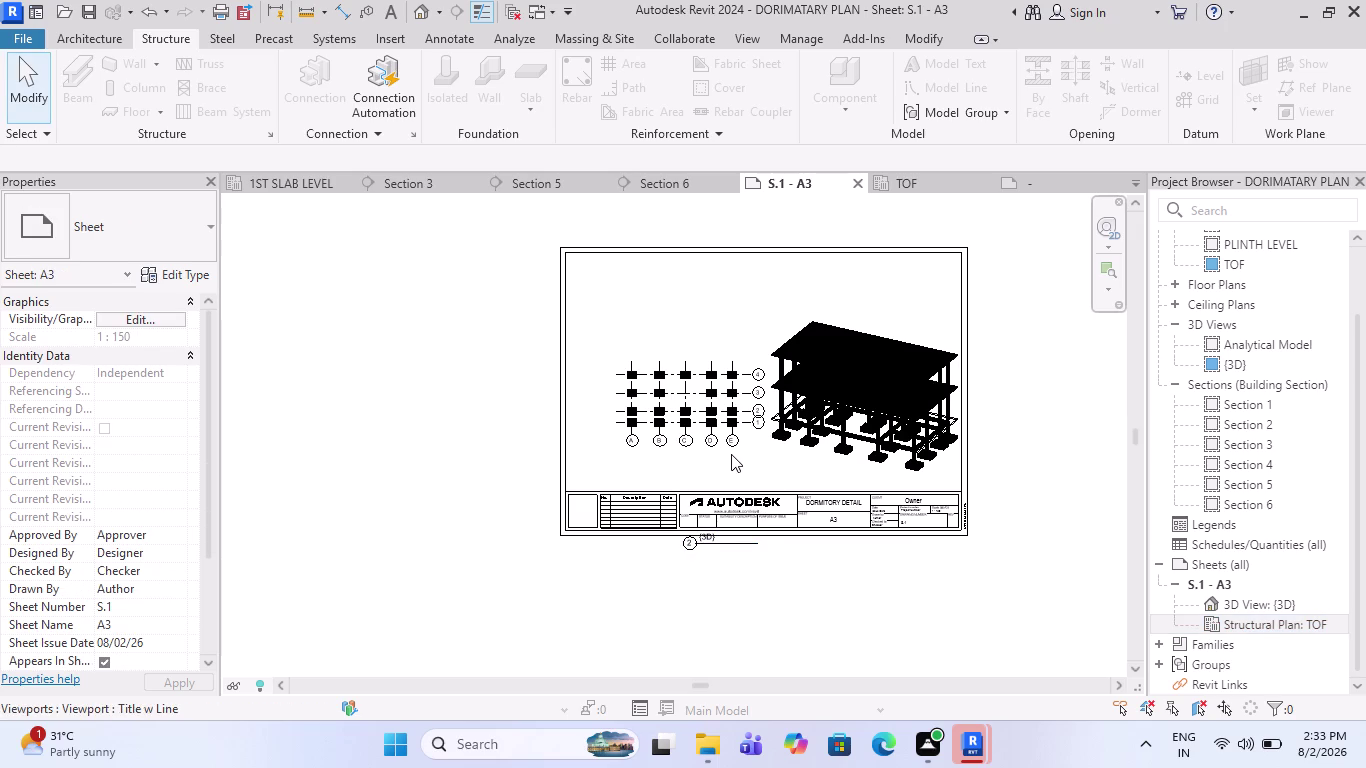
key(Escape)
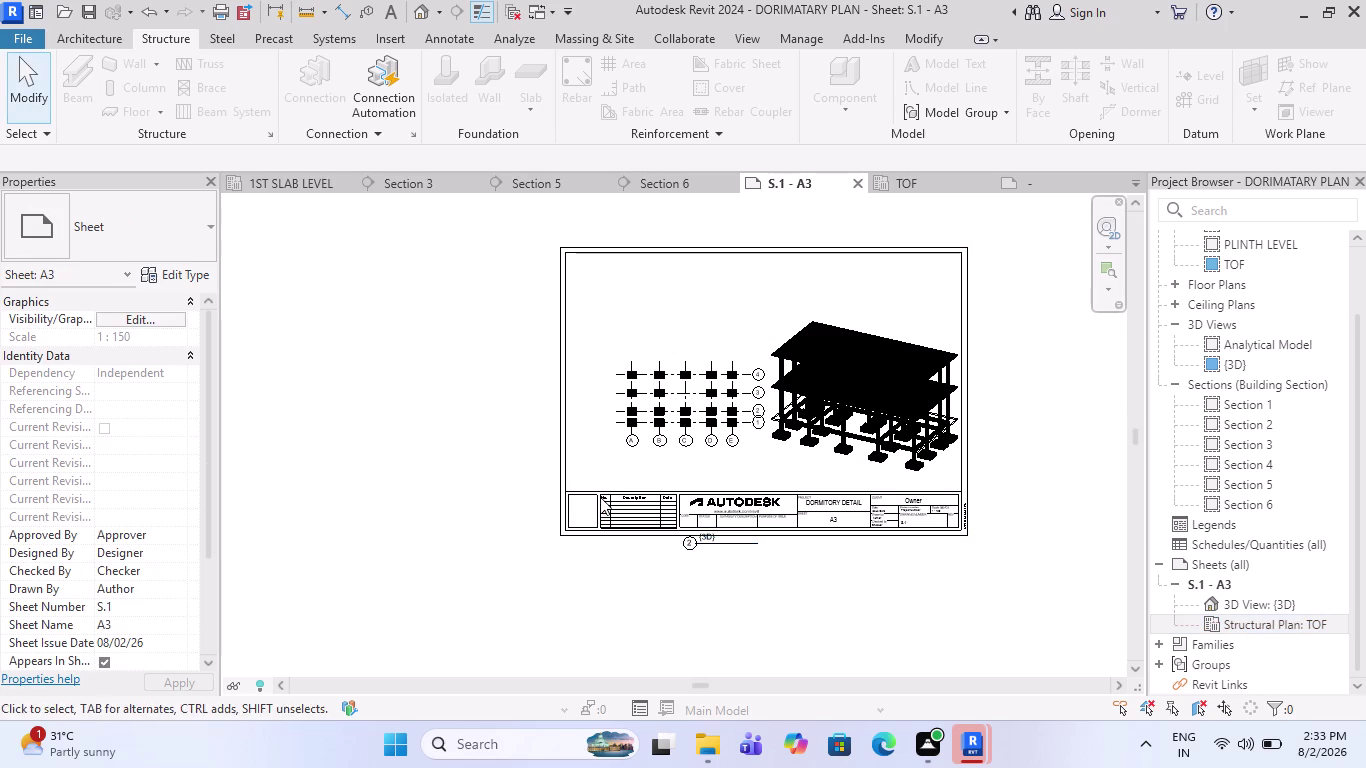
click(702, 408)
click(765, 453)
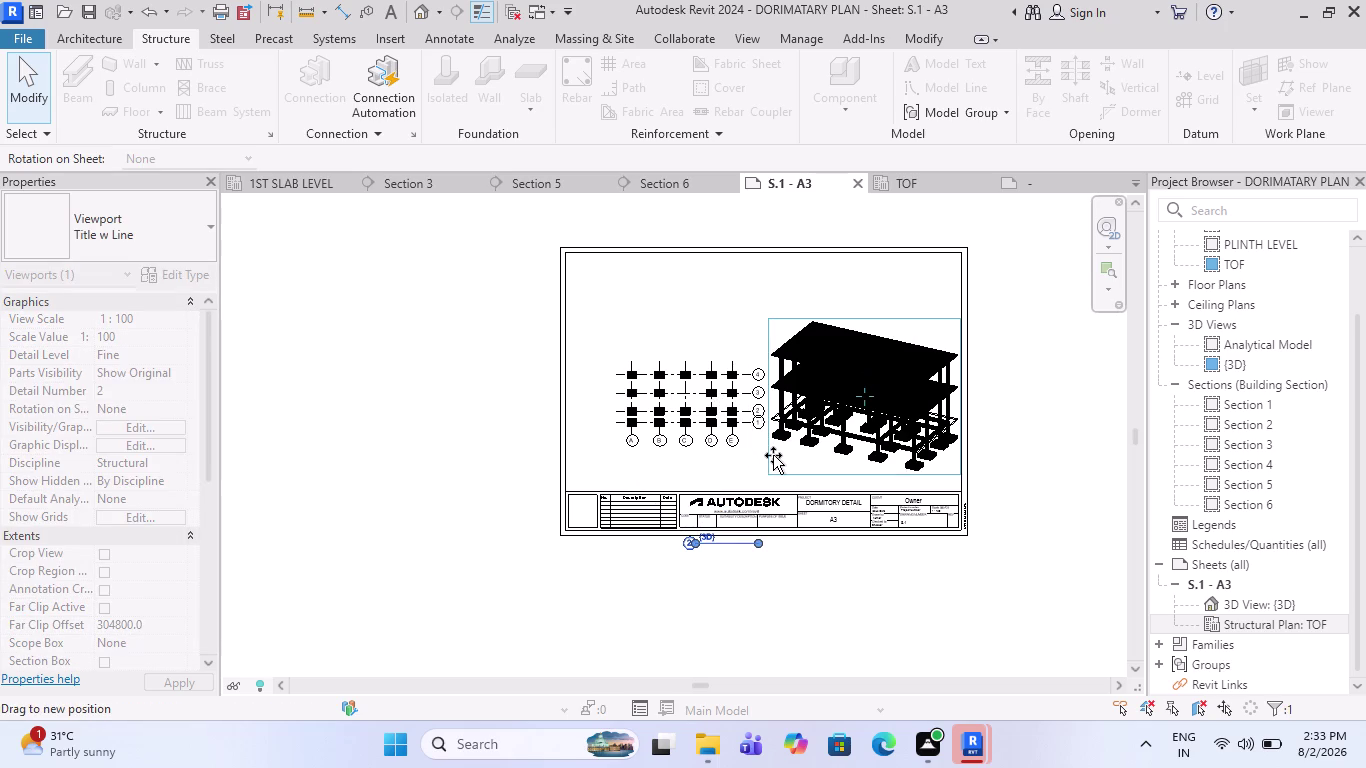
key(Escape)
scroll(up, 3)
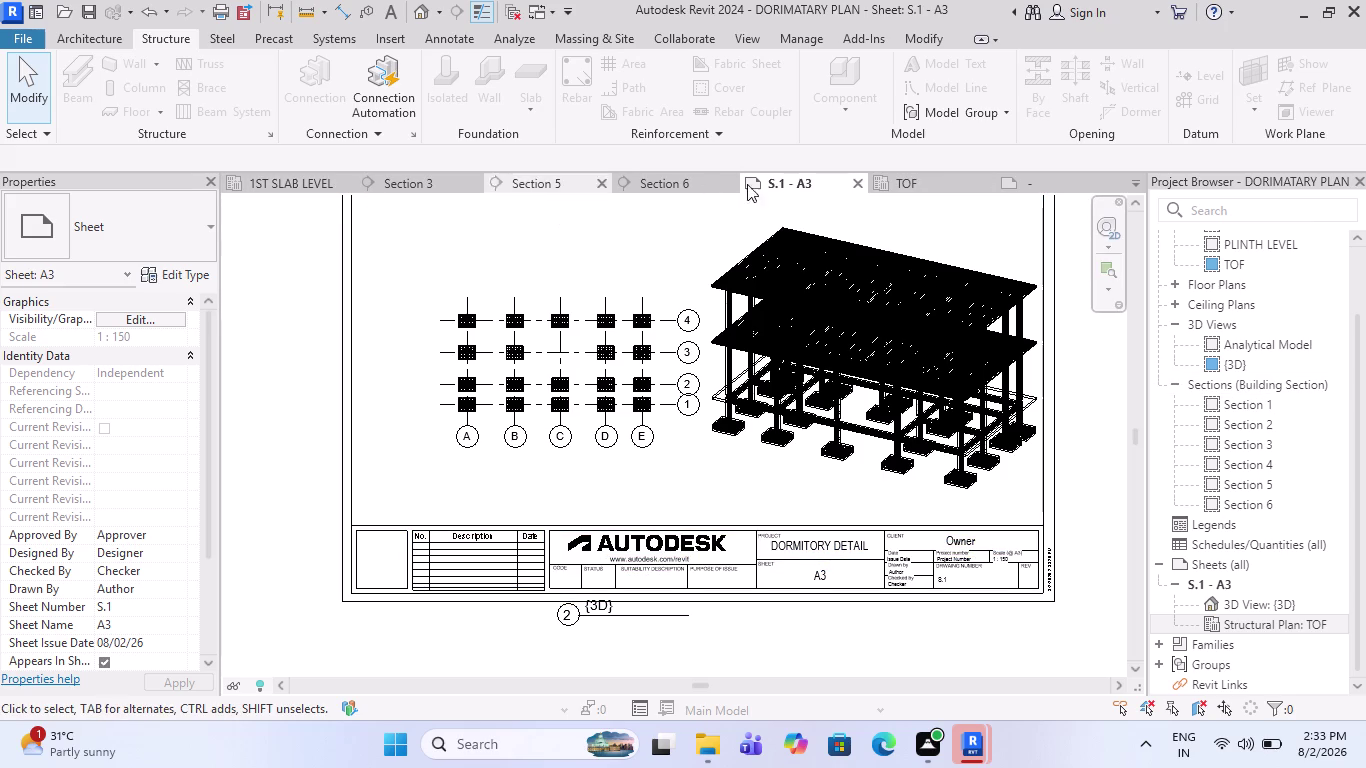
double_click(417, 11)
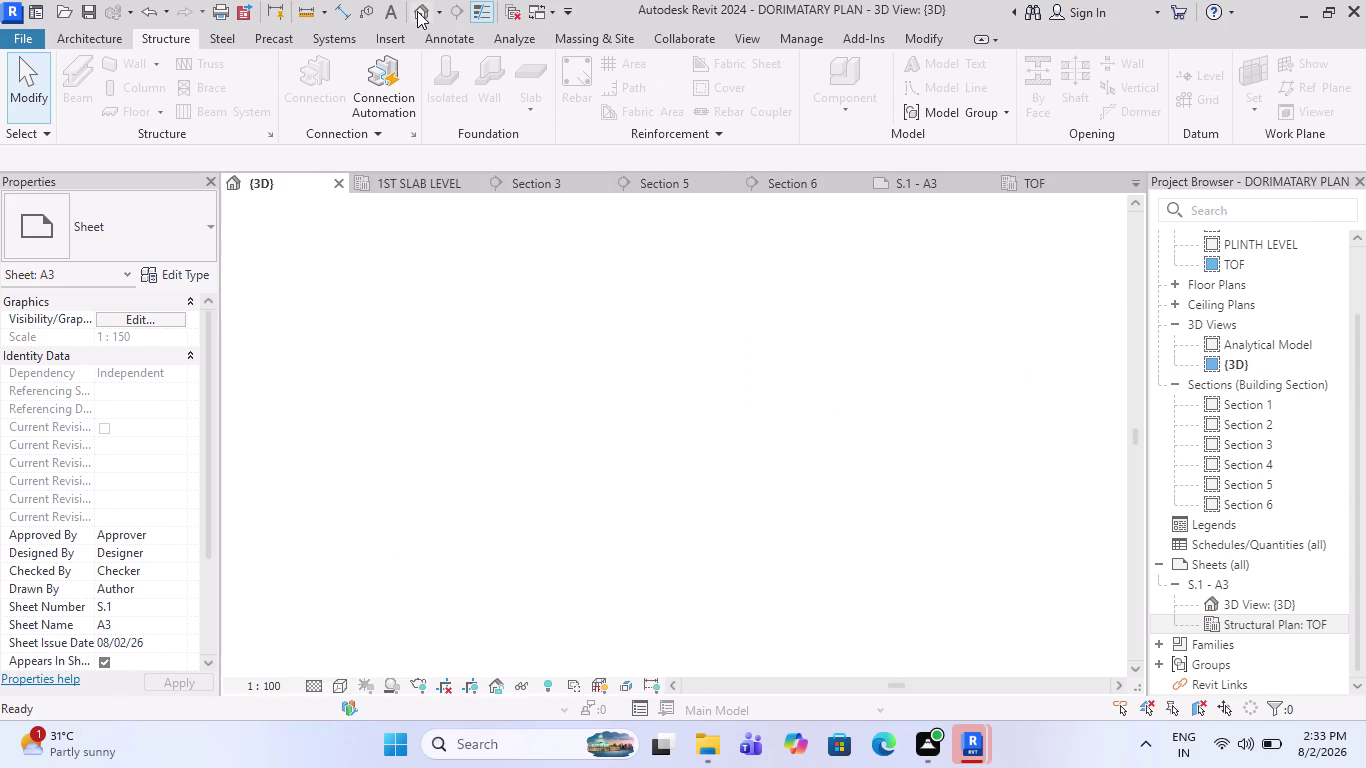
Set the {3D} view's visual style to Realistic and return to sheet S.1.
click(340, 689)
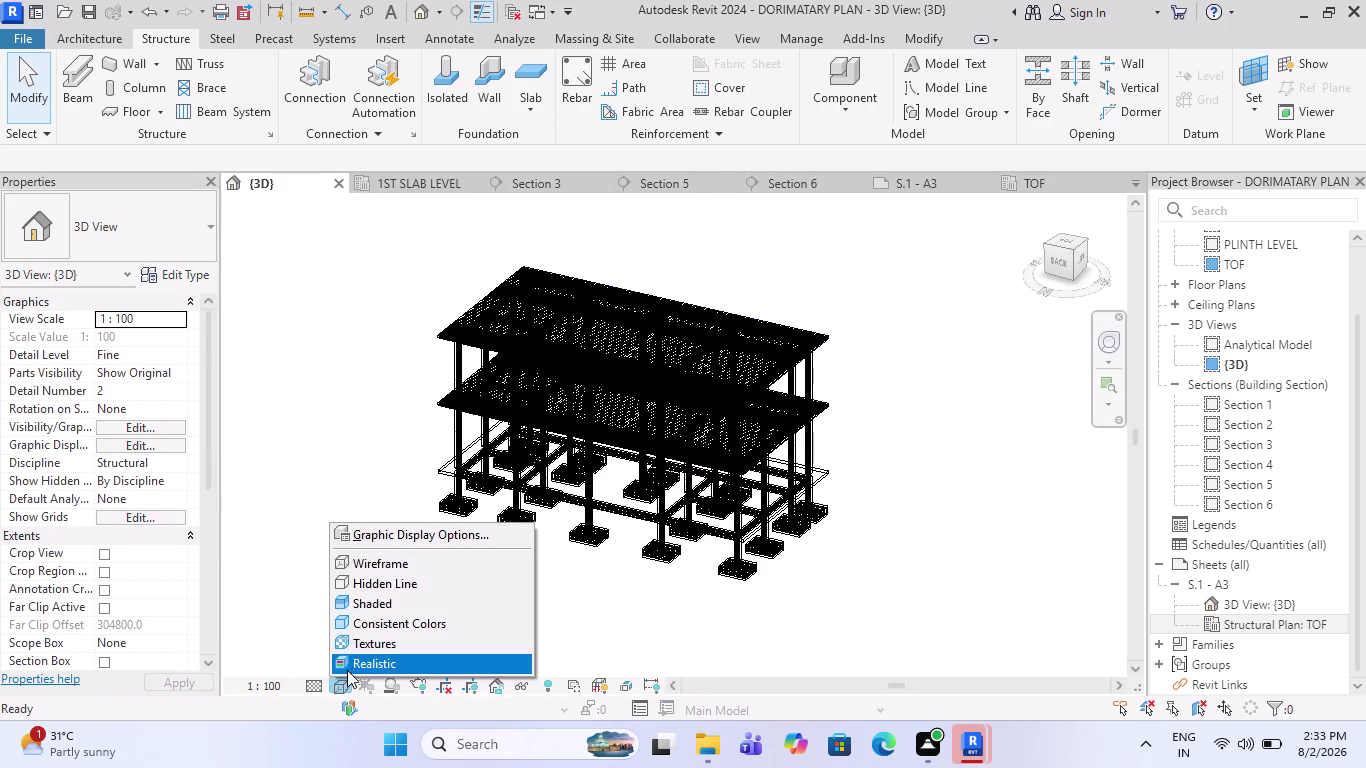
click(352, 664)
click(310, 685)
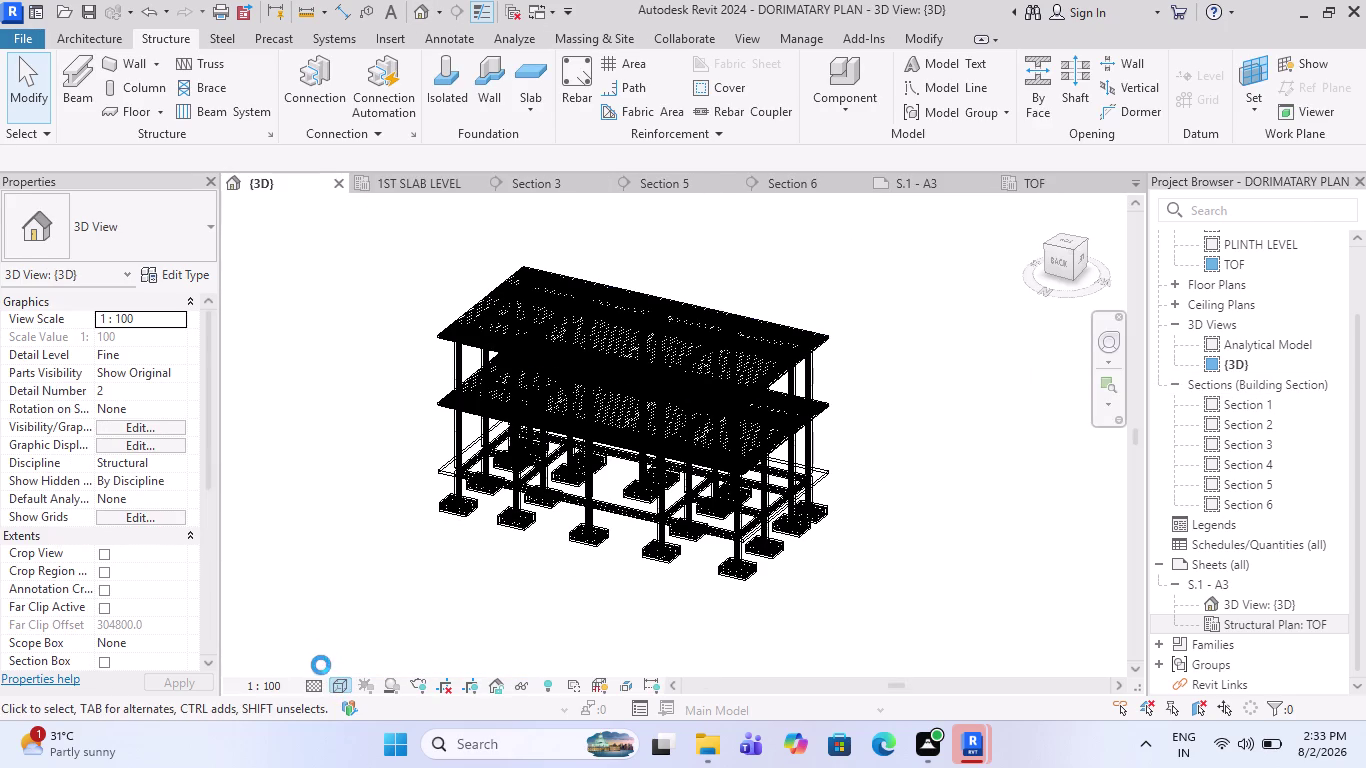
click(324, 670)
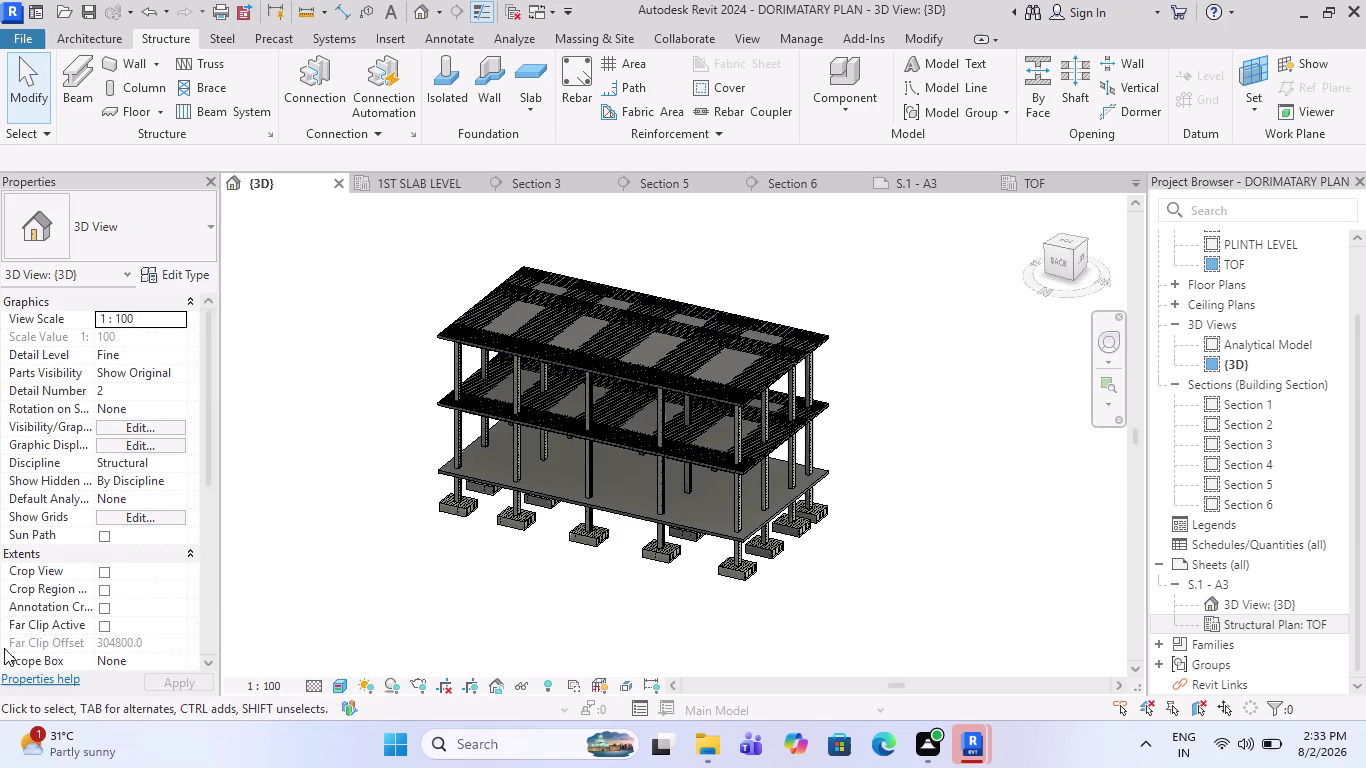
click(922, 182)
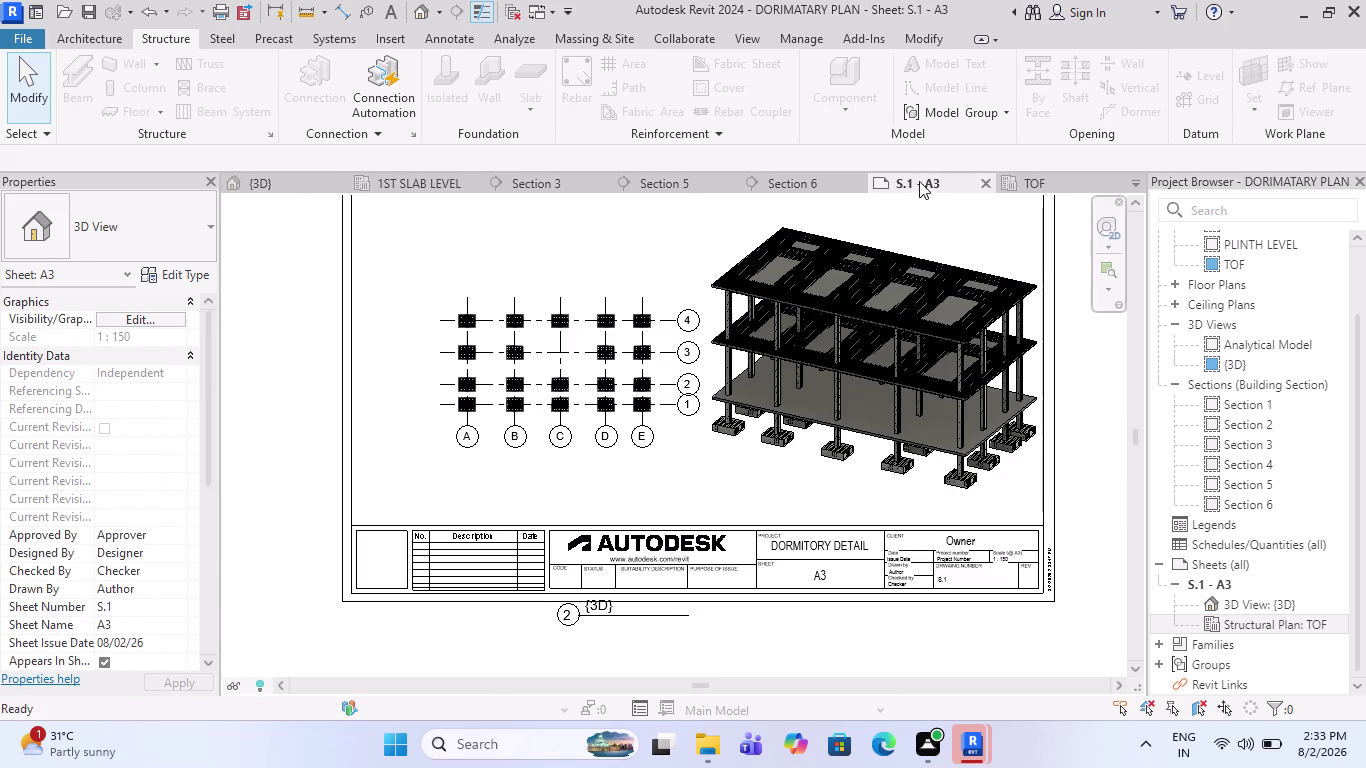
scroll(down, 3)
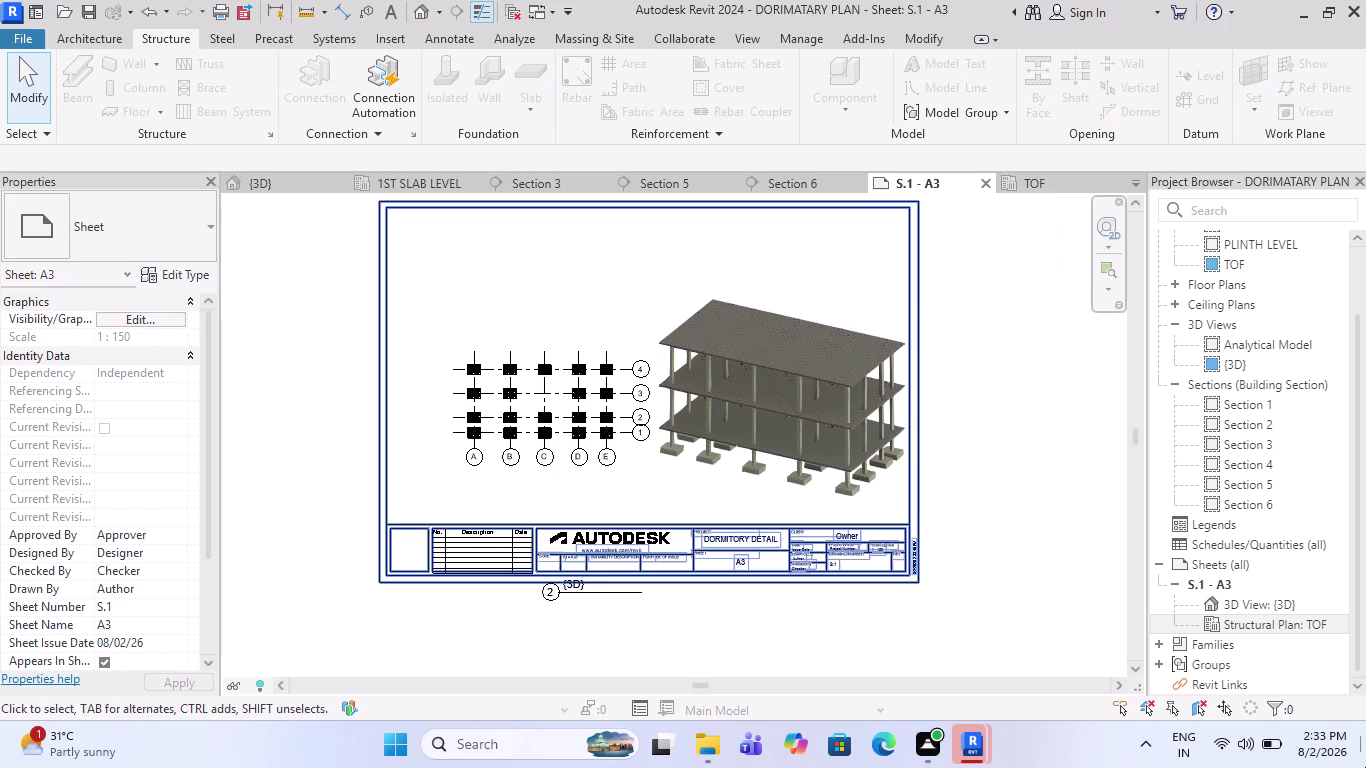
scroll(up, 3)
scroll(up, 3)
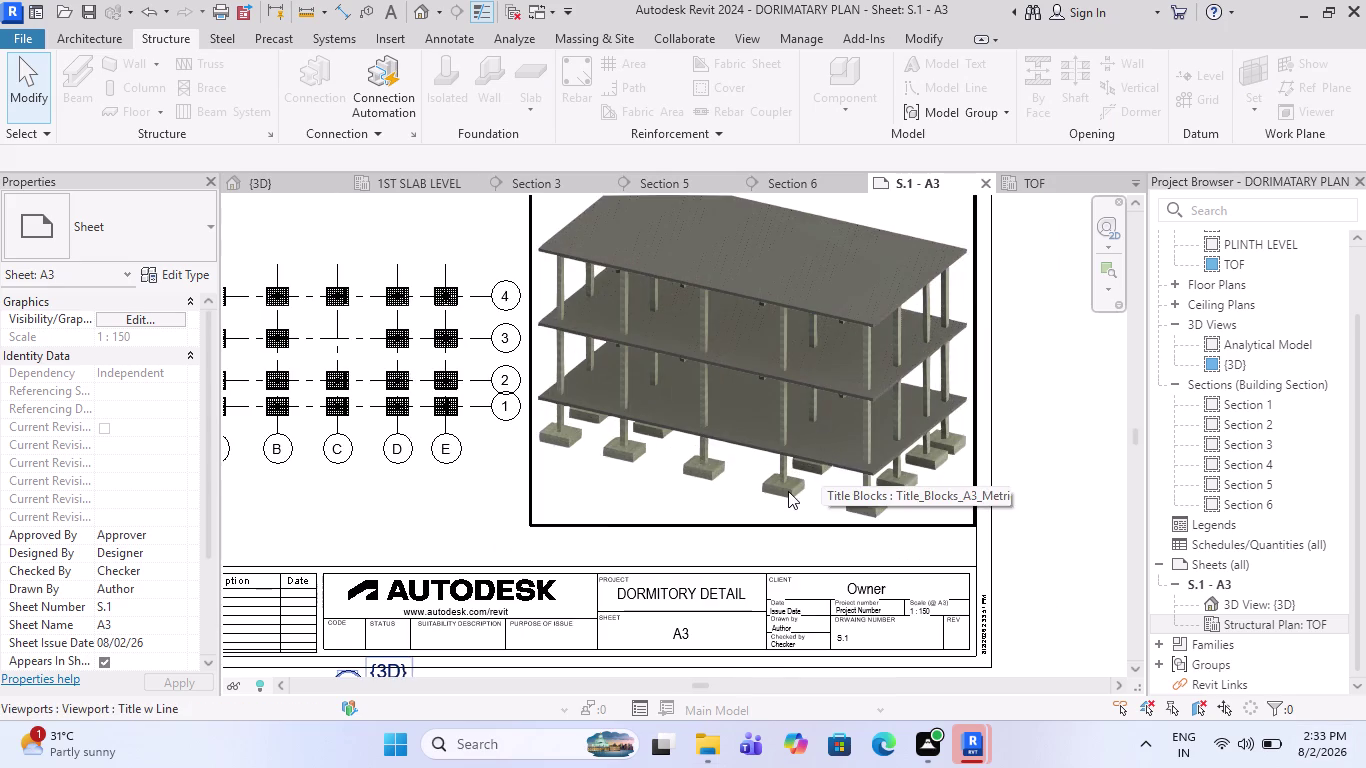
scroll(up, 3)
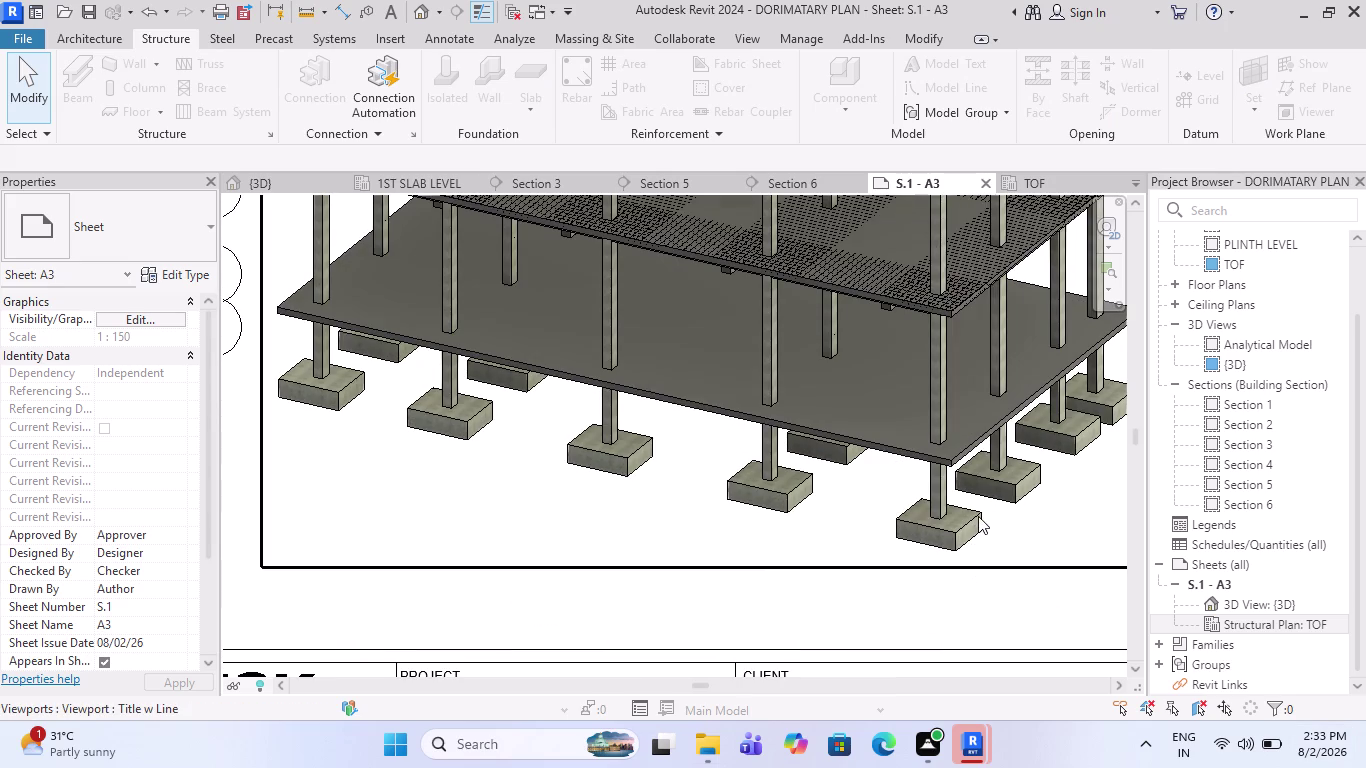
scroll(down, 3)
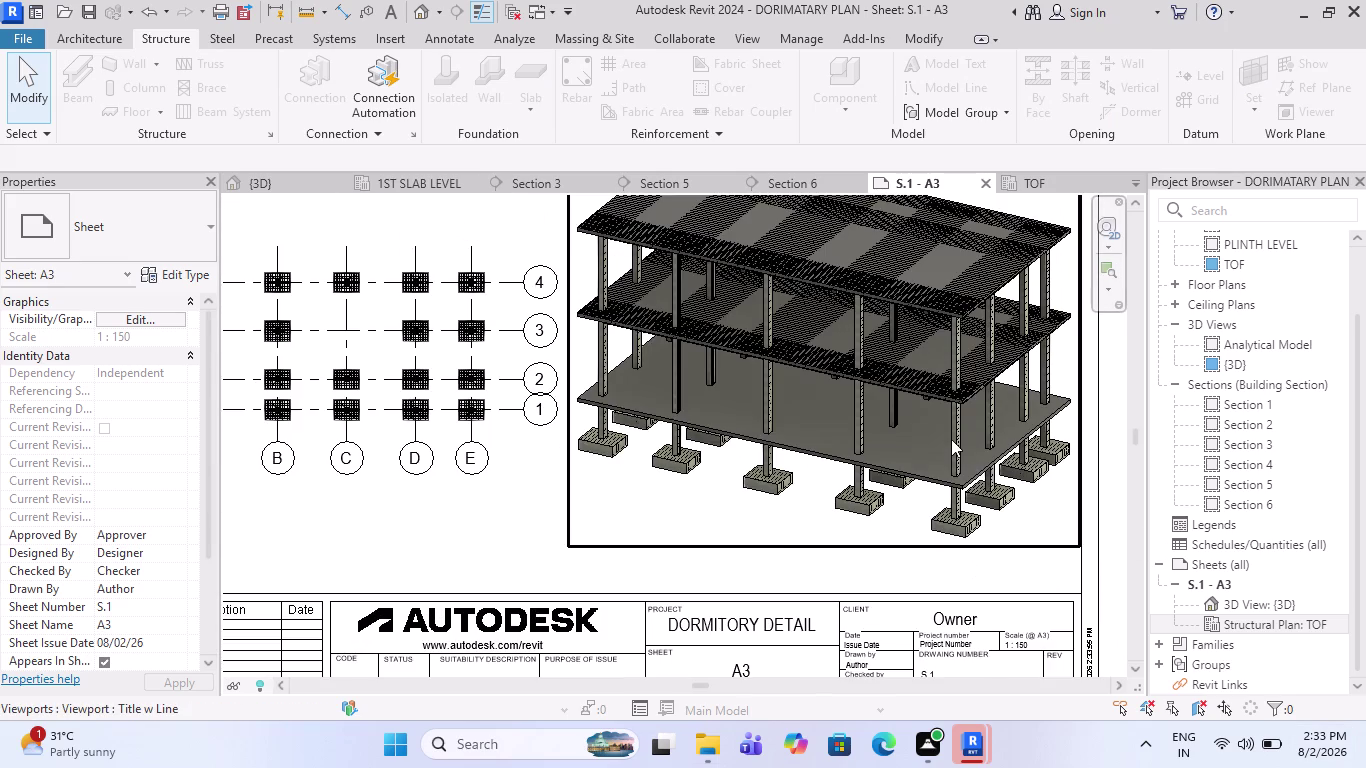
scroll(down, 3)
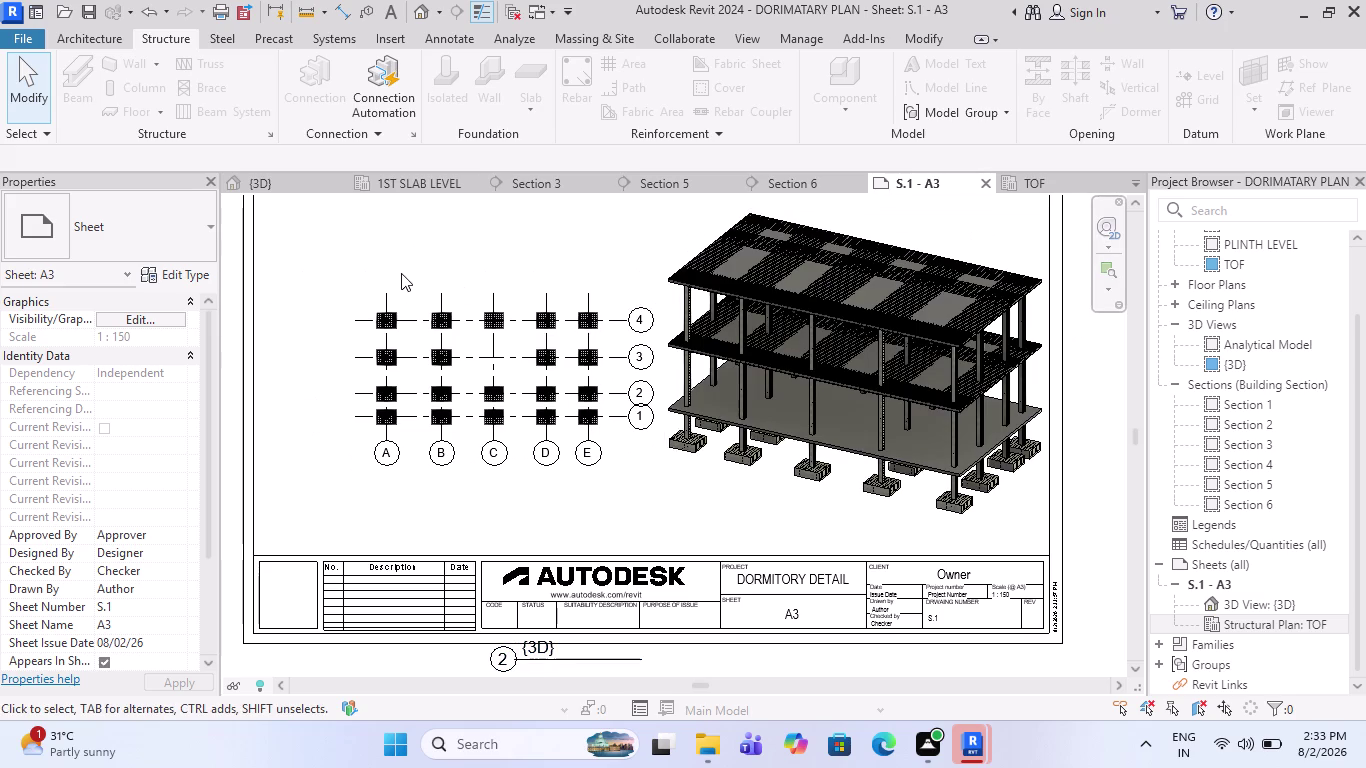
click(371, 313)
drag(345, 295, 641, 485)
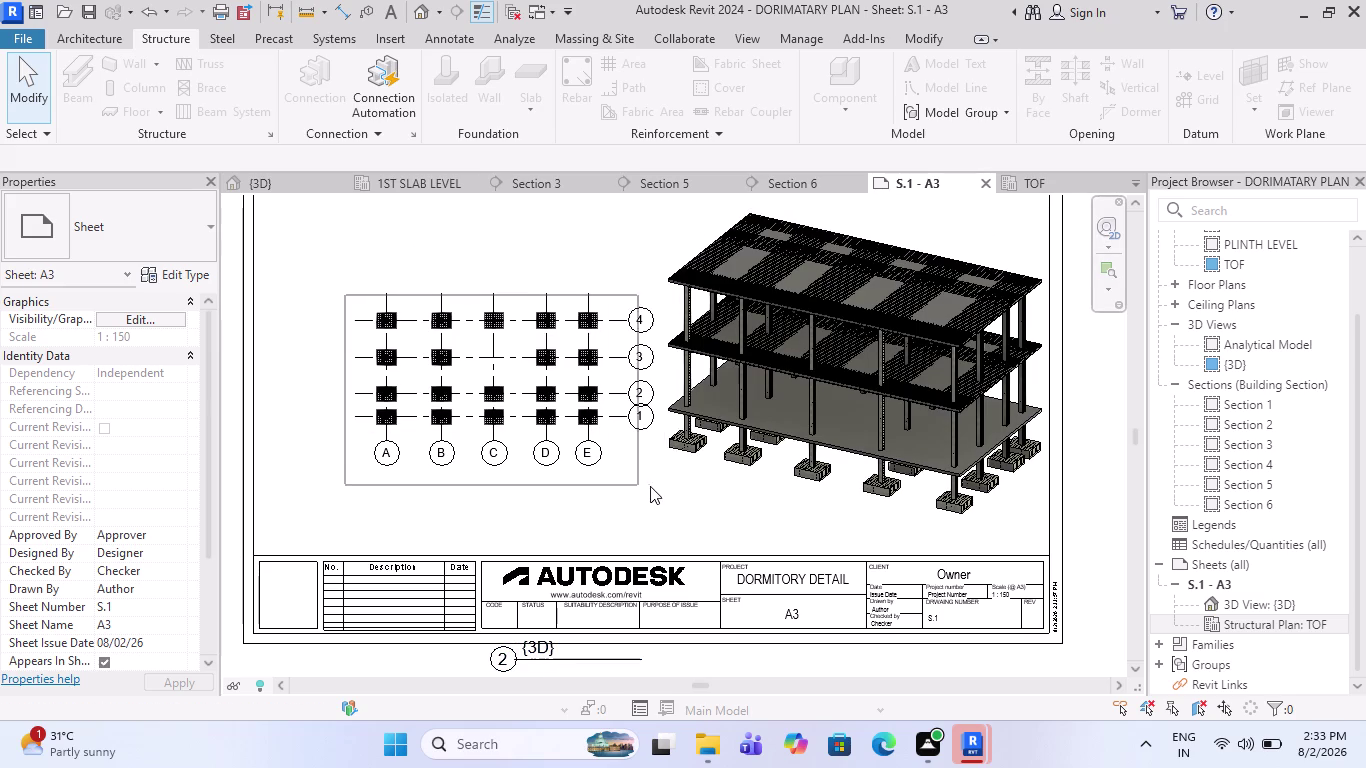
drag(641, 485, 662, 486)
scroll(down, 3)
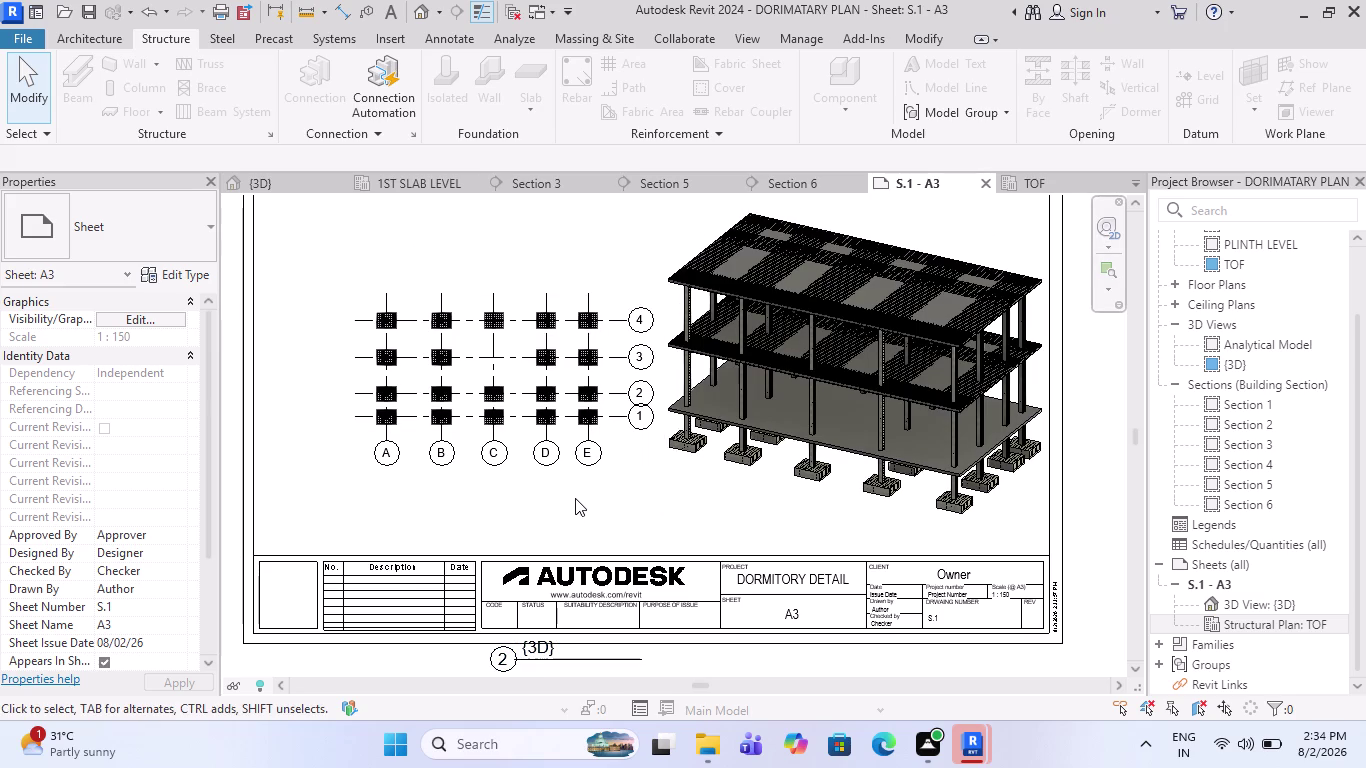
scroll(down, 3)
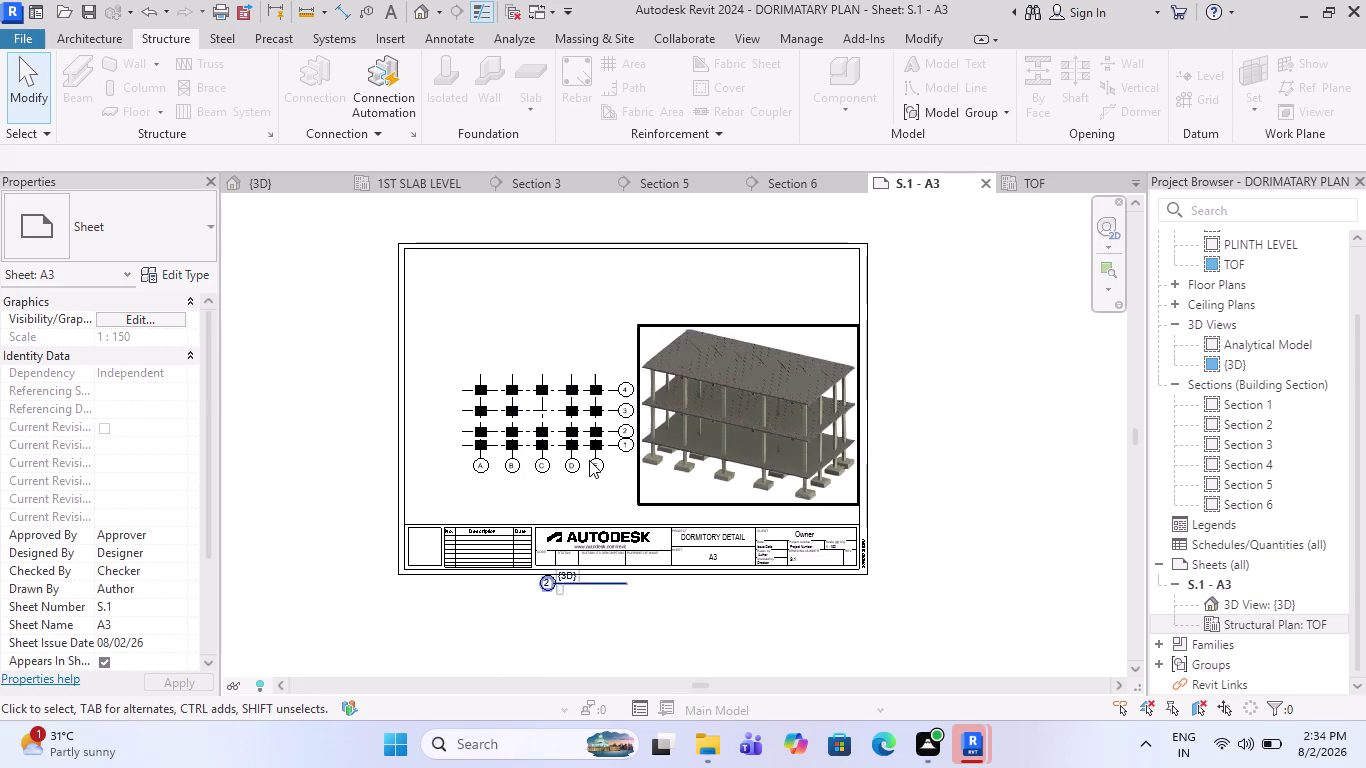
triple_click(582, 460)
double_click(582, 460)
key(Escape)
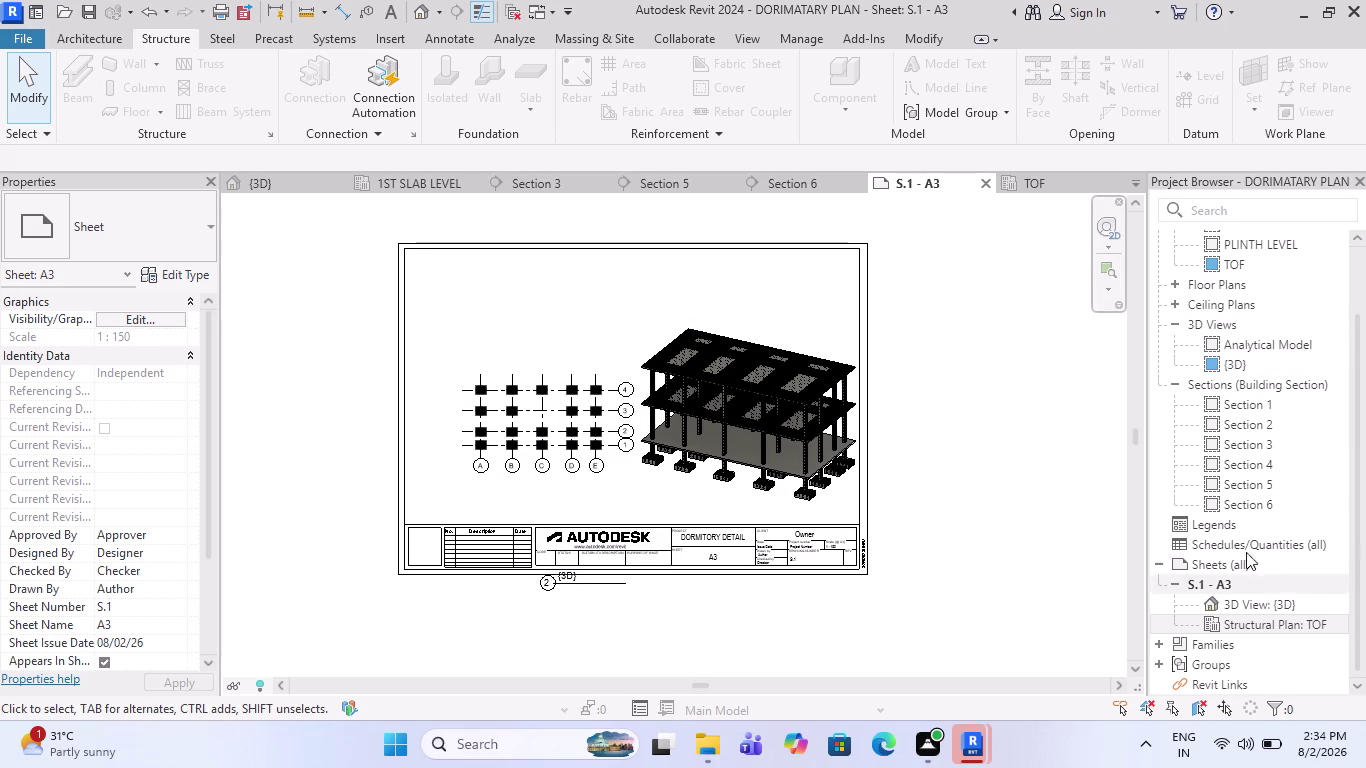
Collapse the Sheets (all), Floor Plans, 3D Views and Sections groups in the Project Browser.
scroll(up, 3)
scroll(up, 3)
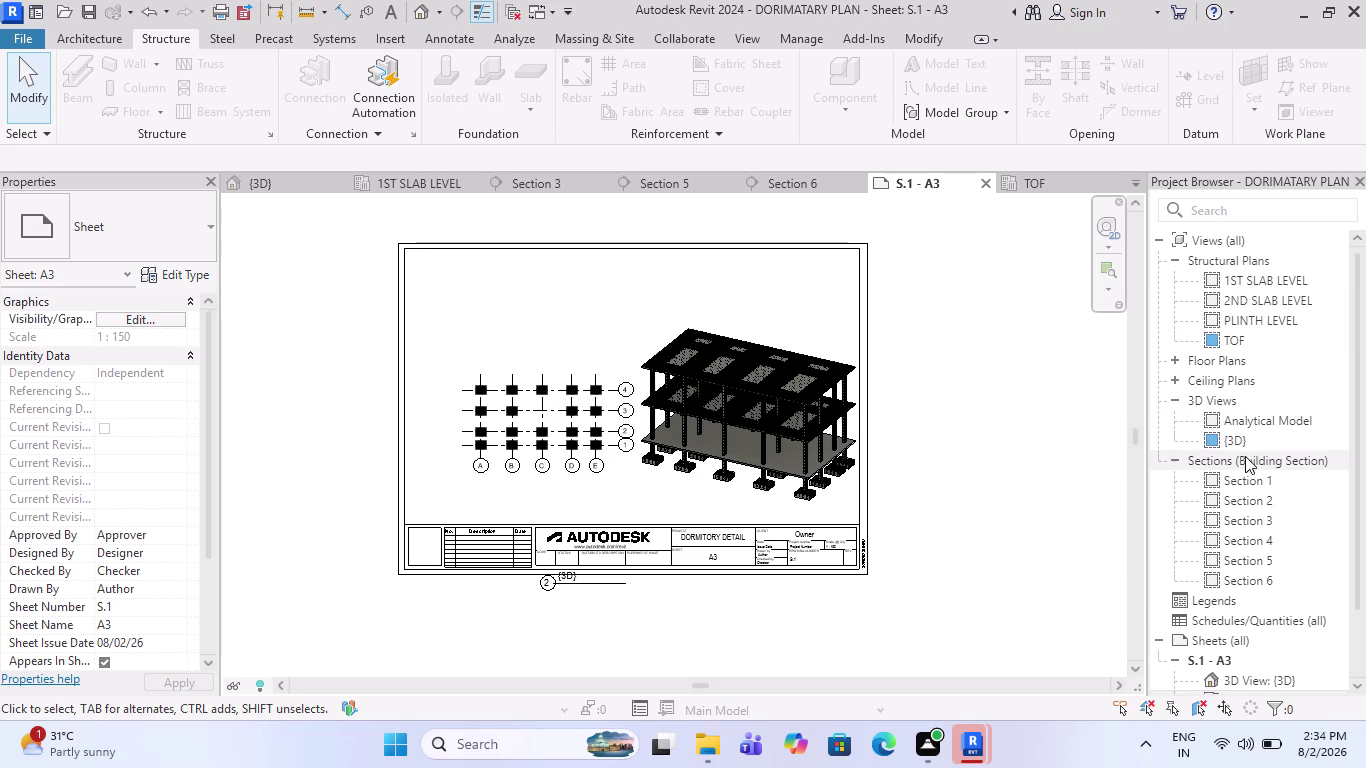
scroll(down, 3)
scroll(down, 3)
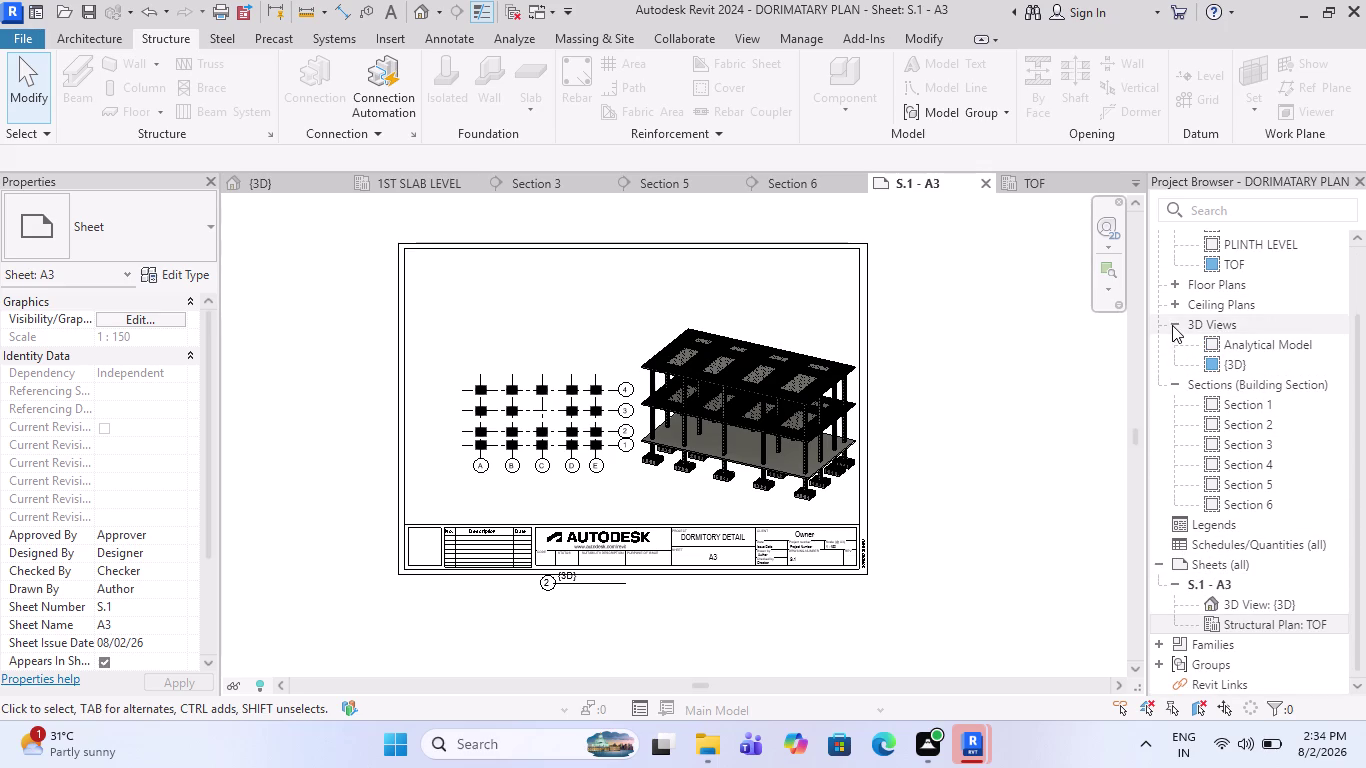
scroll(up, 3)
scroll(up, 3)
scroll(down, 3)
scroll(down, 3)
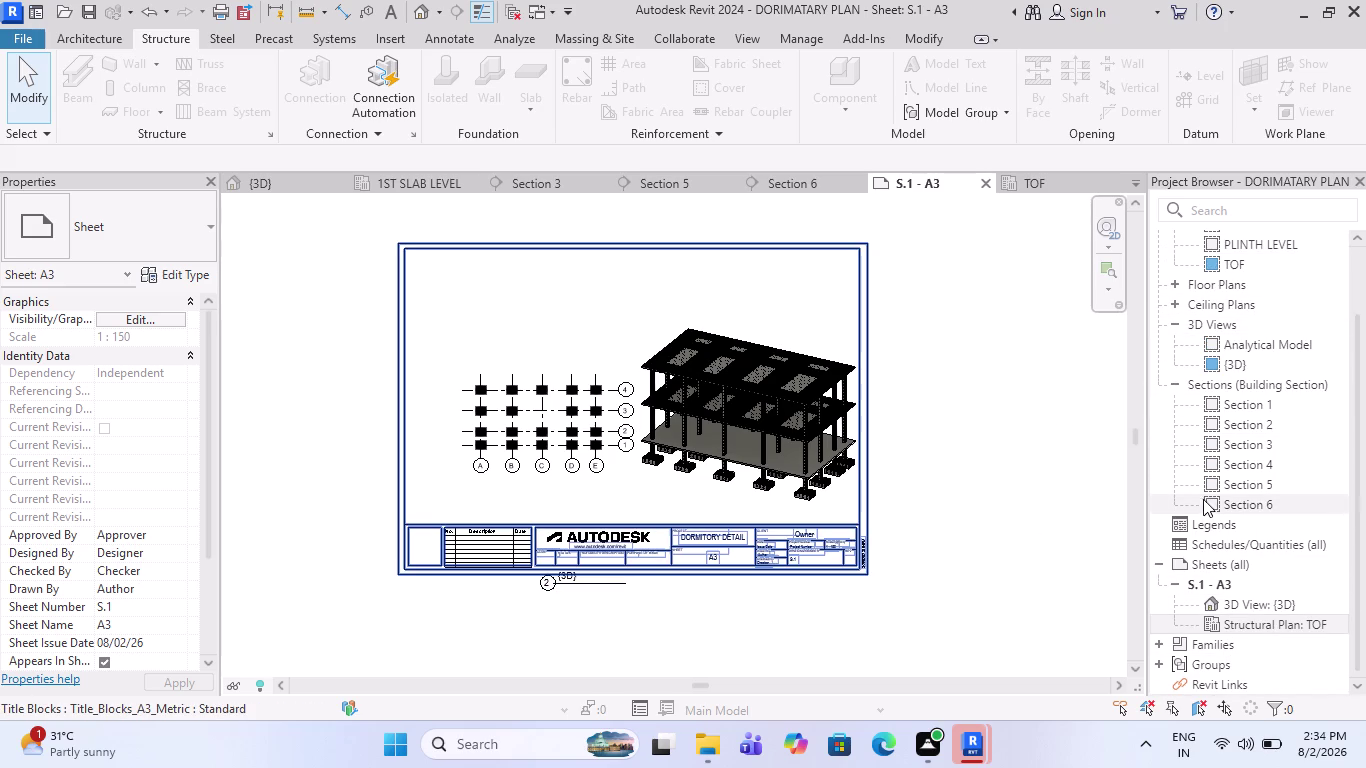
click(1163, 565)
scroll(down, 3)
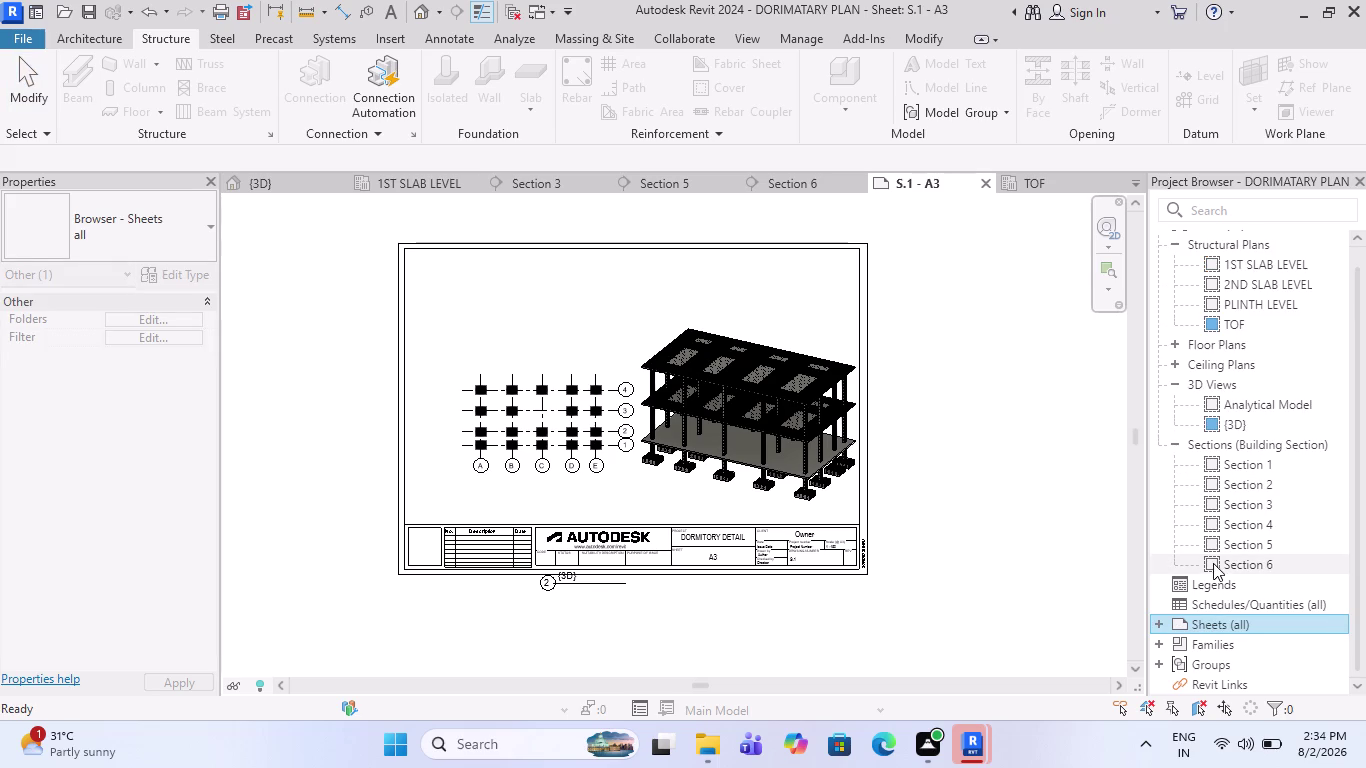
scroll(up, 3)
scroll(up, 3)
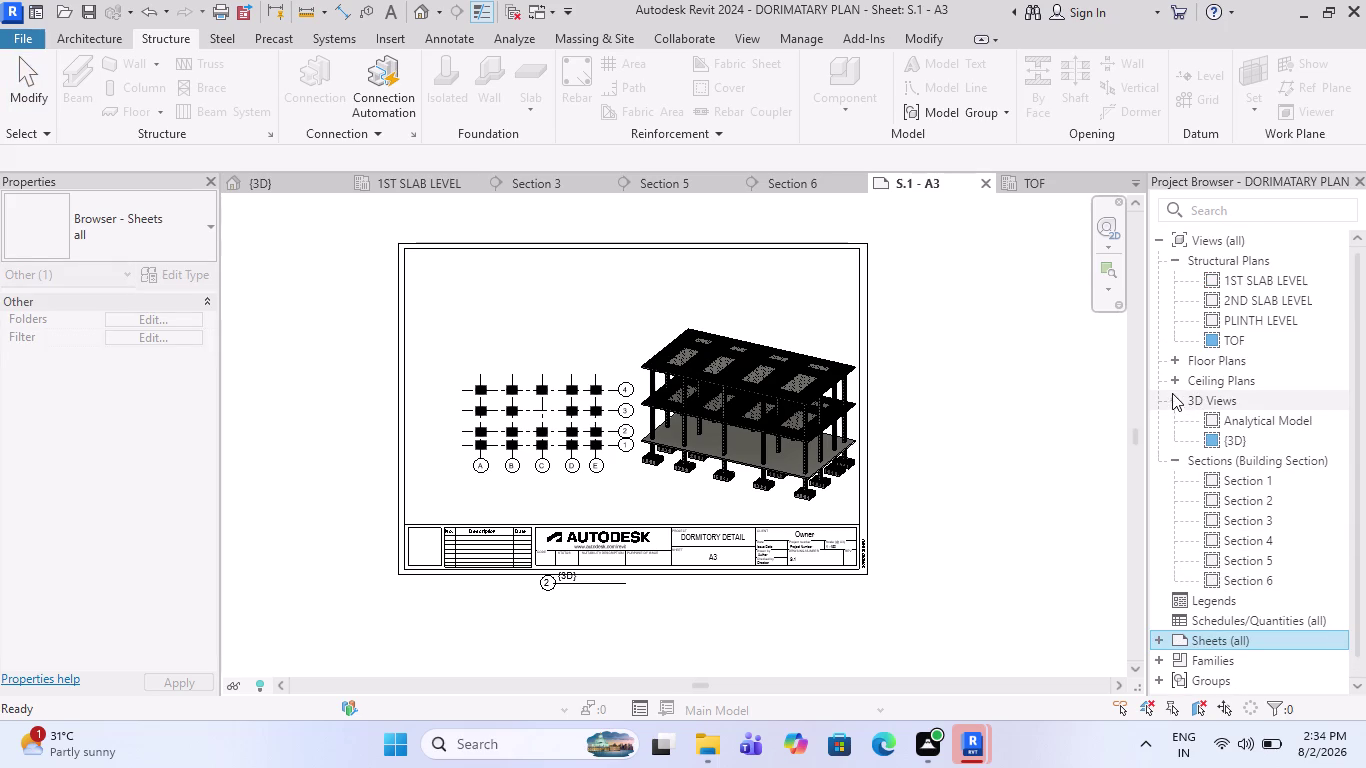
click(1172, 358)
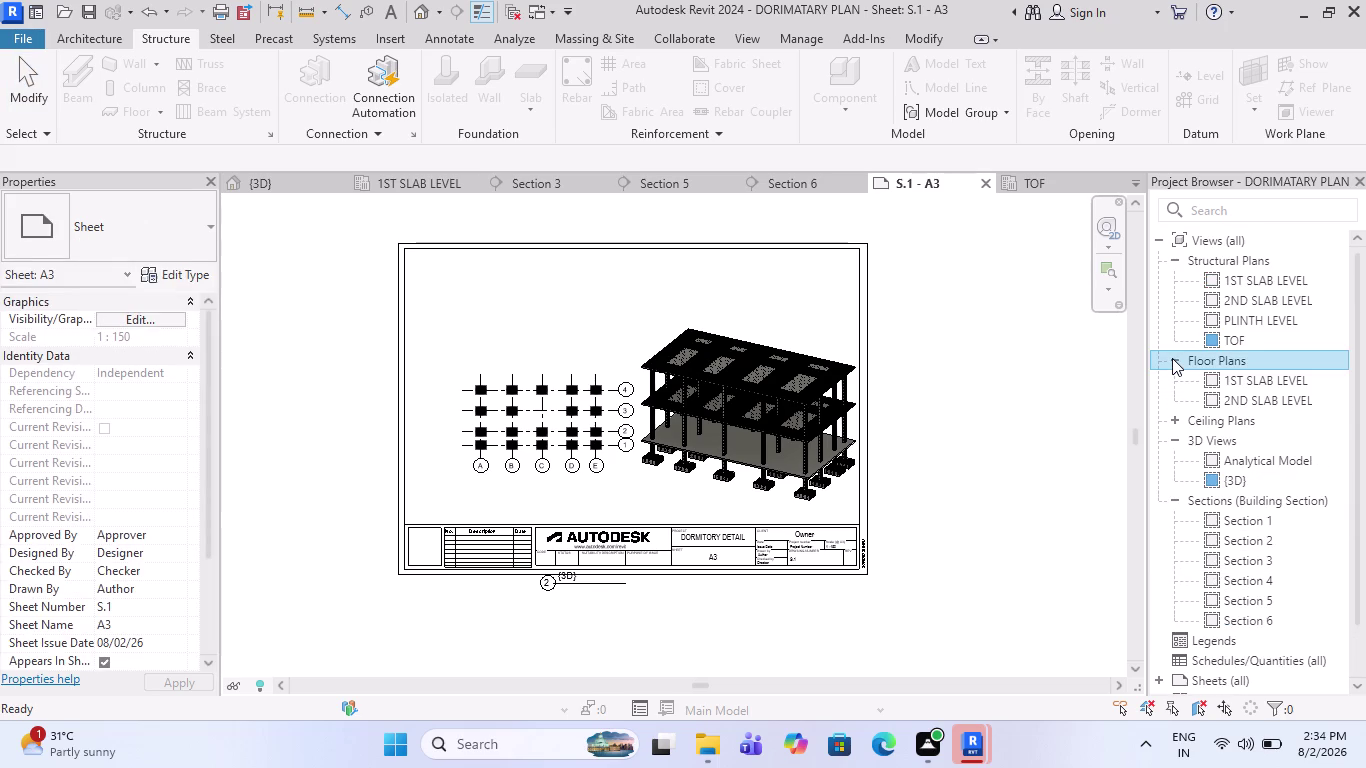
click(1172, 358)
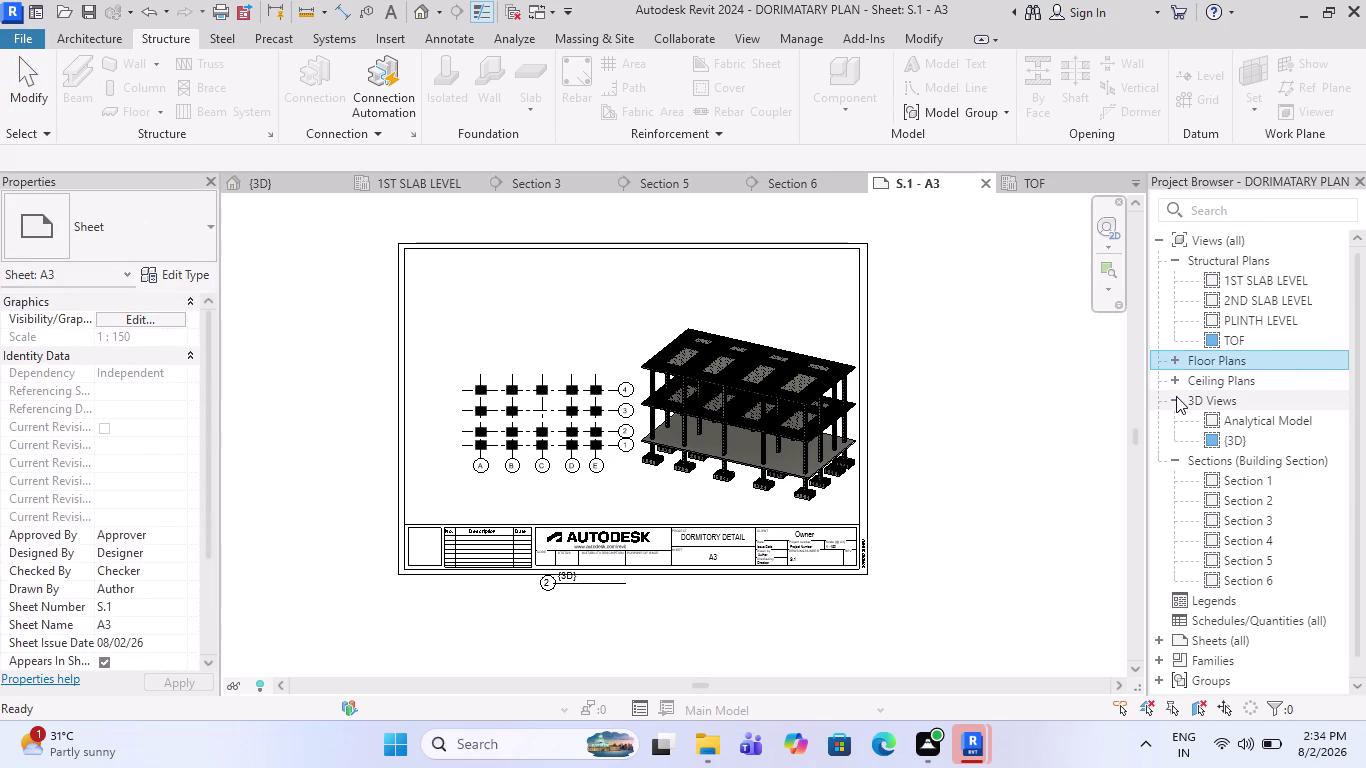
click(1176, 396)
click(1176, 422)
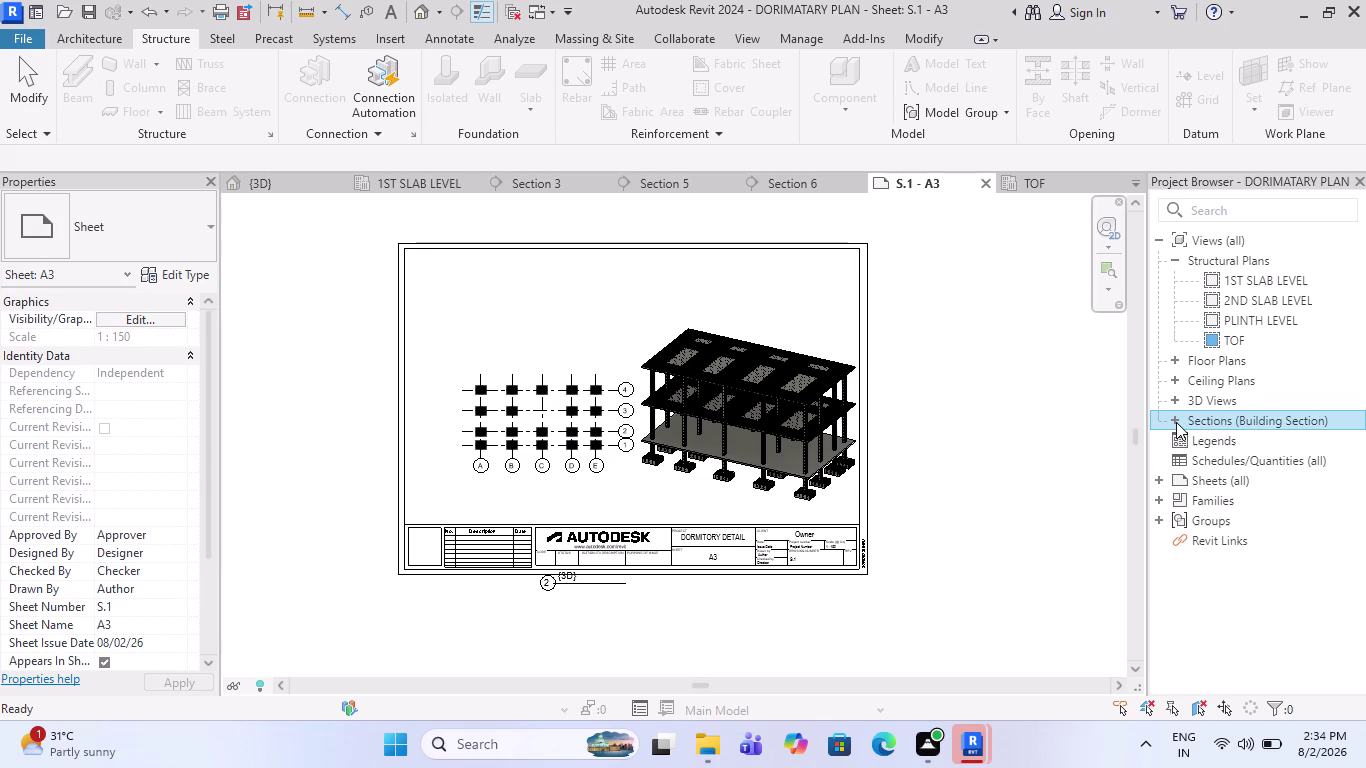
Zoom out, centre the sheet, and turn on Reveal Hidden Elements.
scroll(down, 3)
scroll(down, 3)
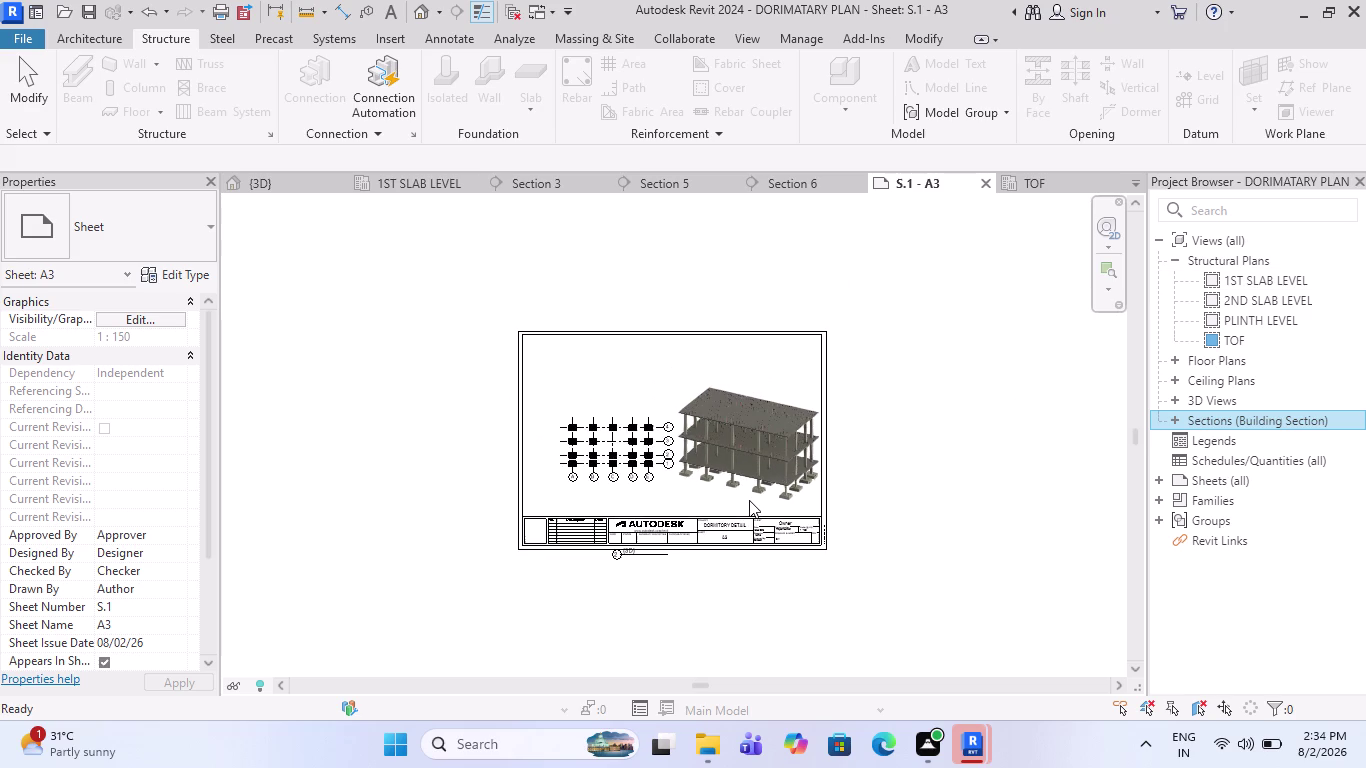
middle_drag(984, 462, 937, 457)
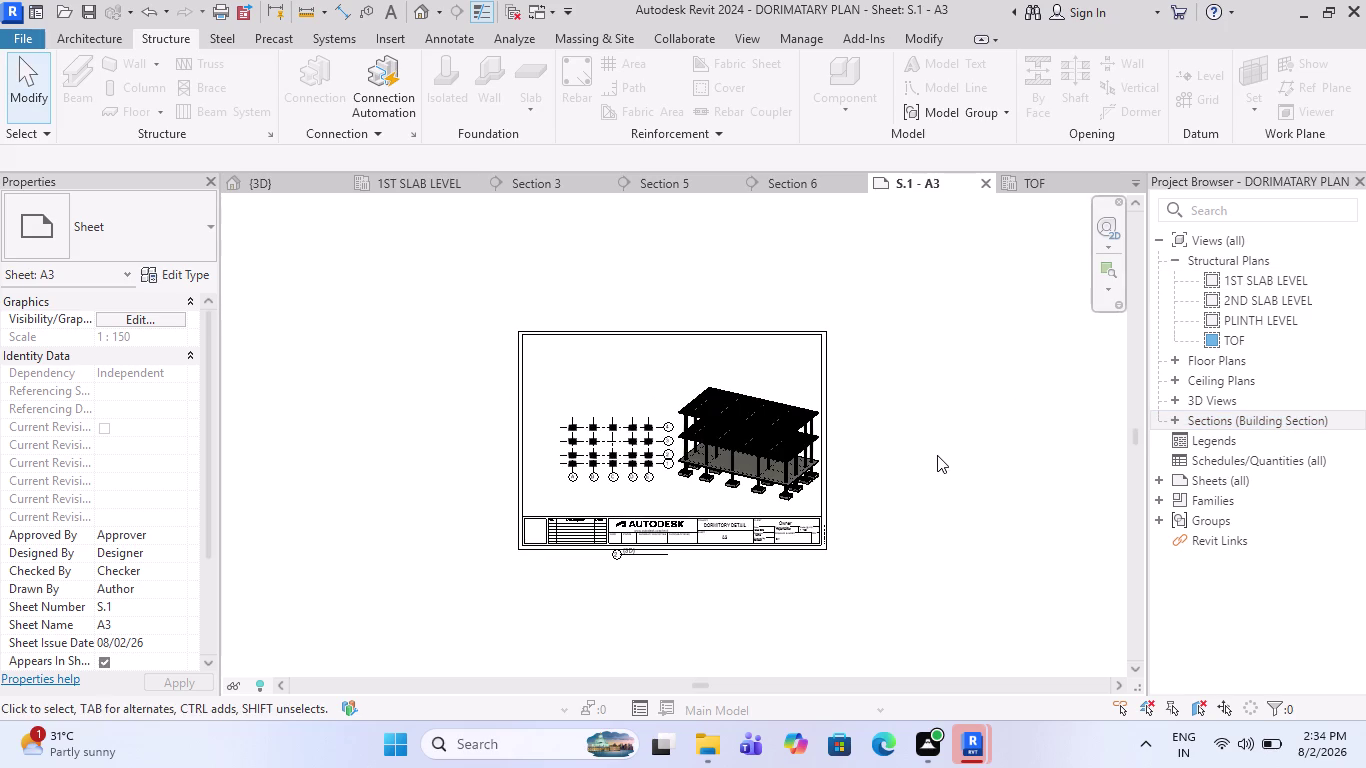
click(257, 681)
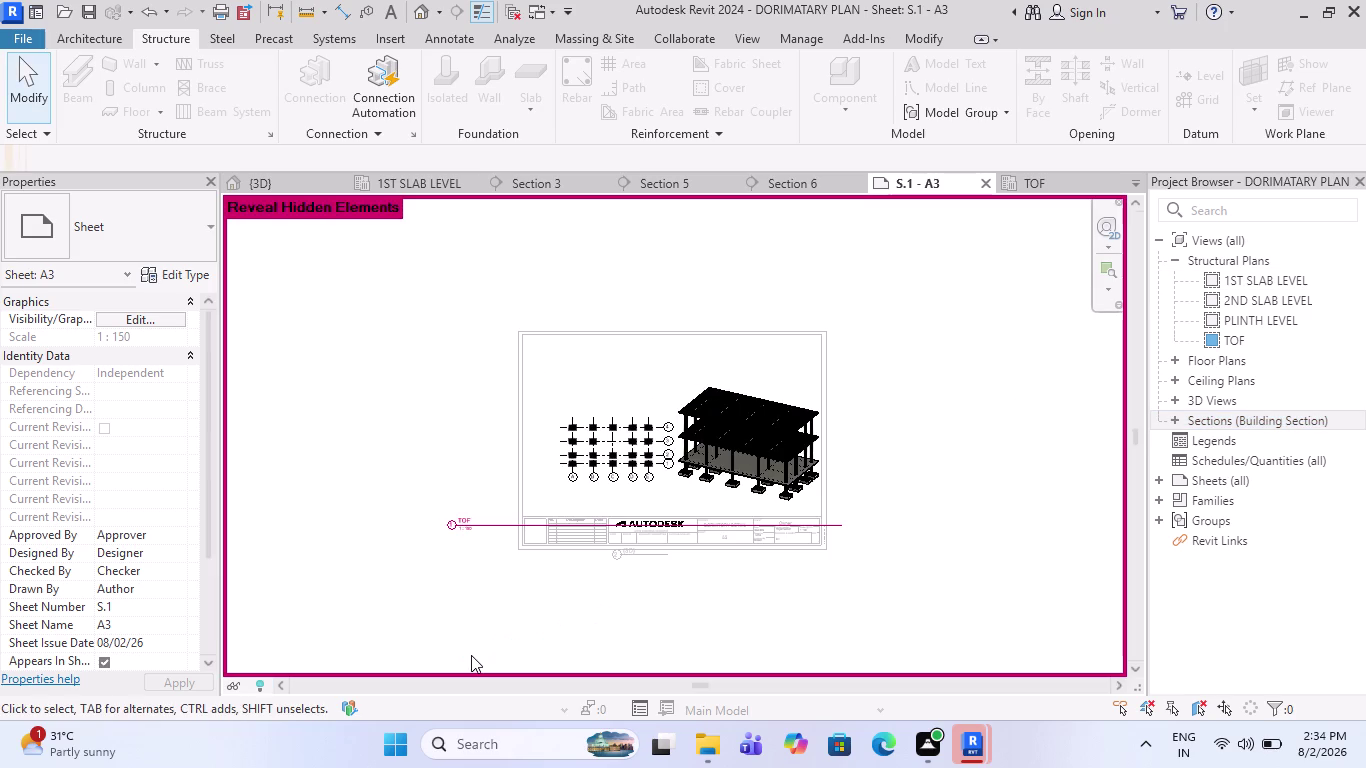
scroll(up, 3)
drag(479, 575, 415, 498)
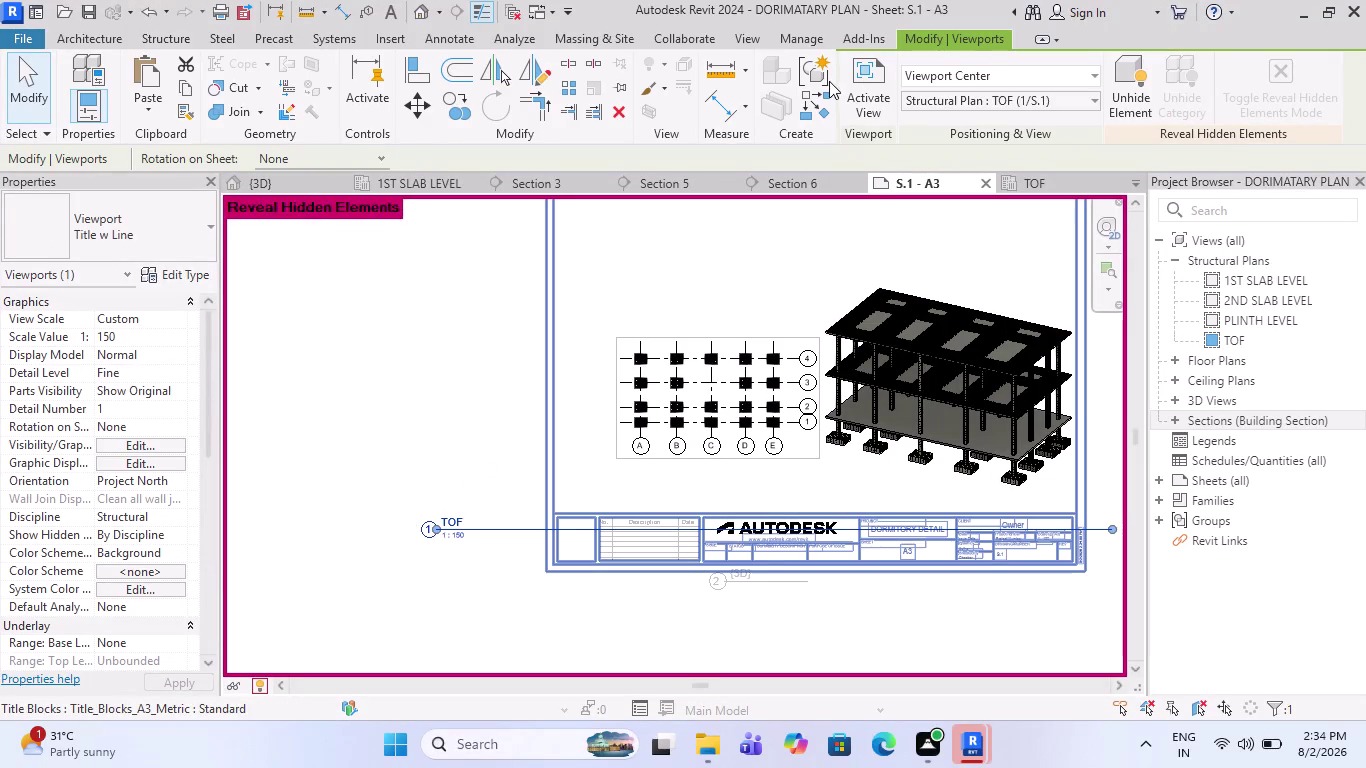
click(485, 428)
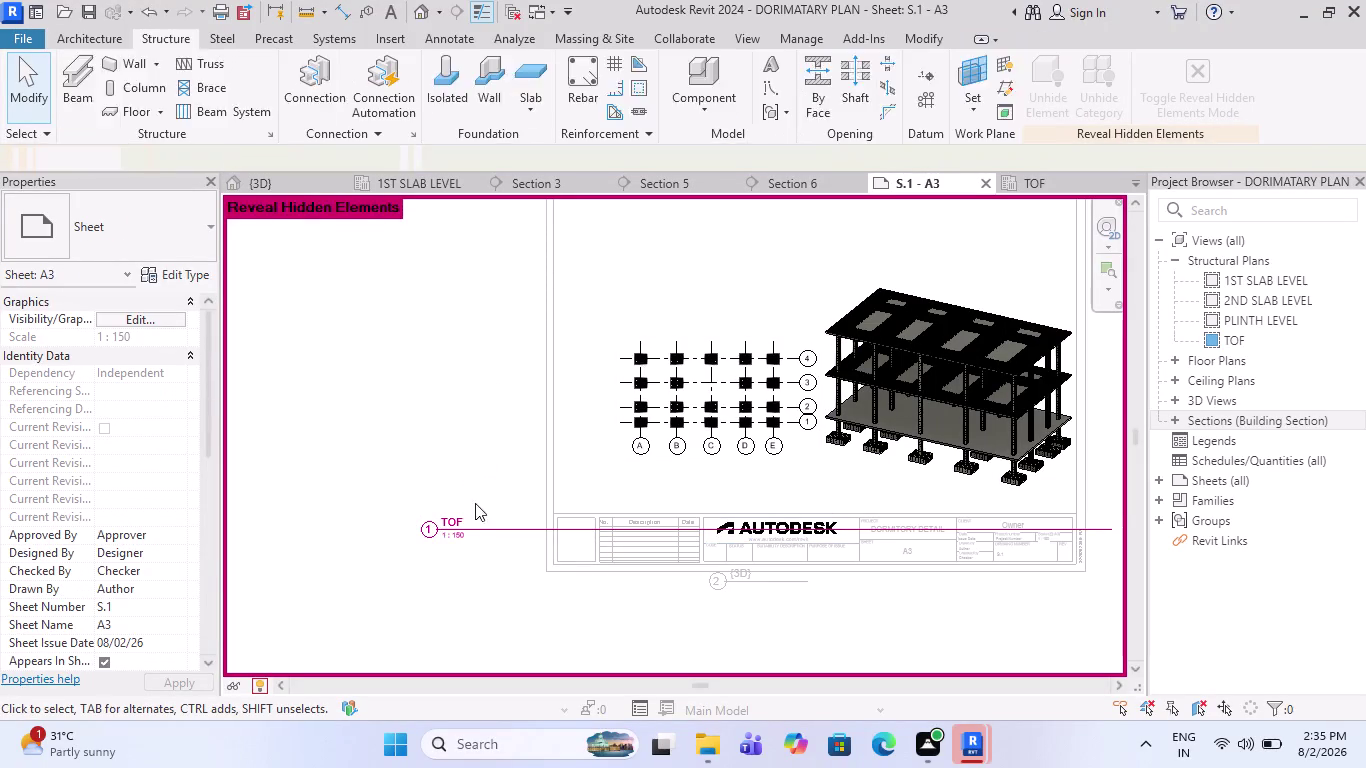
click(472, 517)
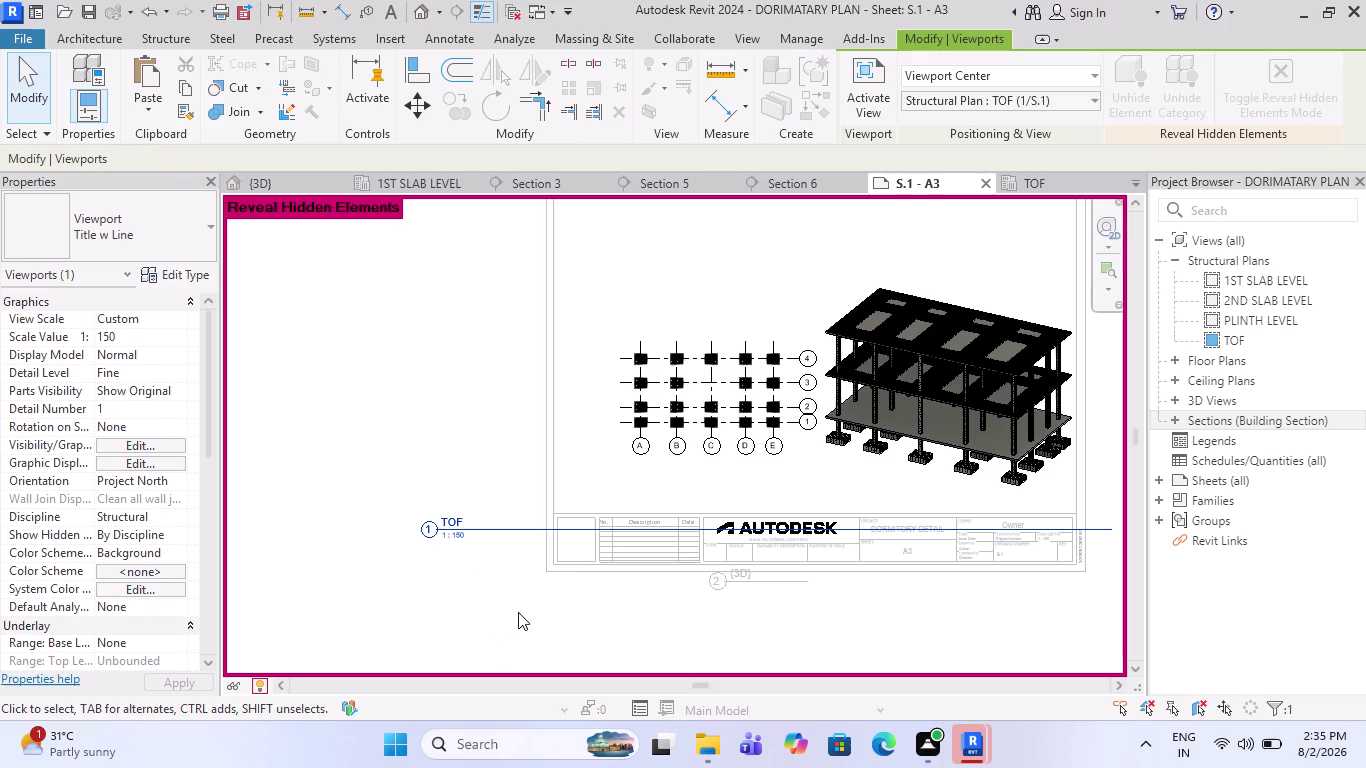
right_click(378, 437)
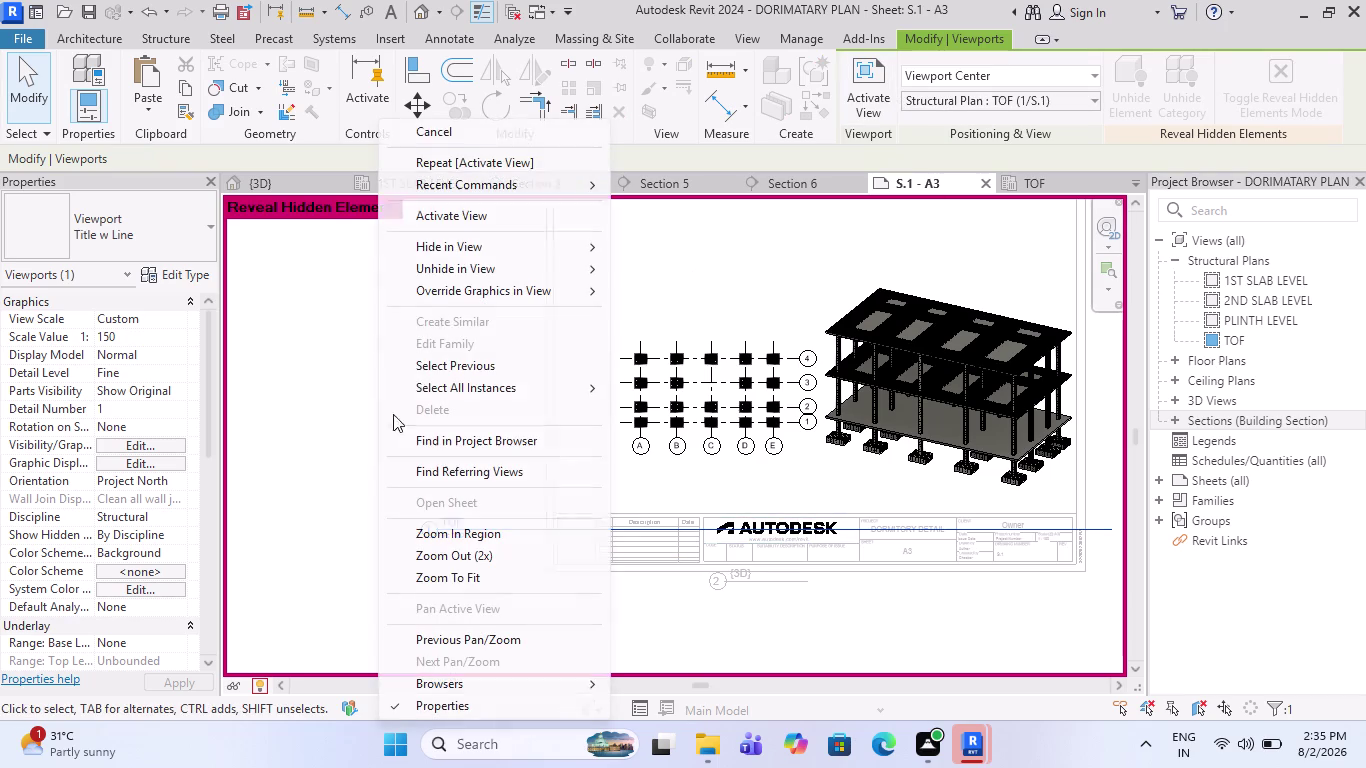
click(512, 259)
key(Escape)
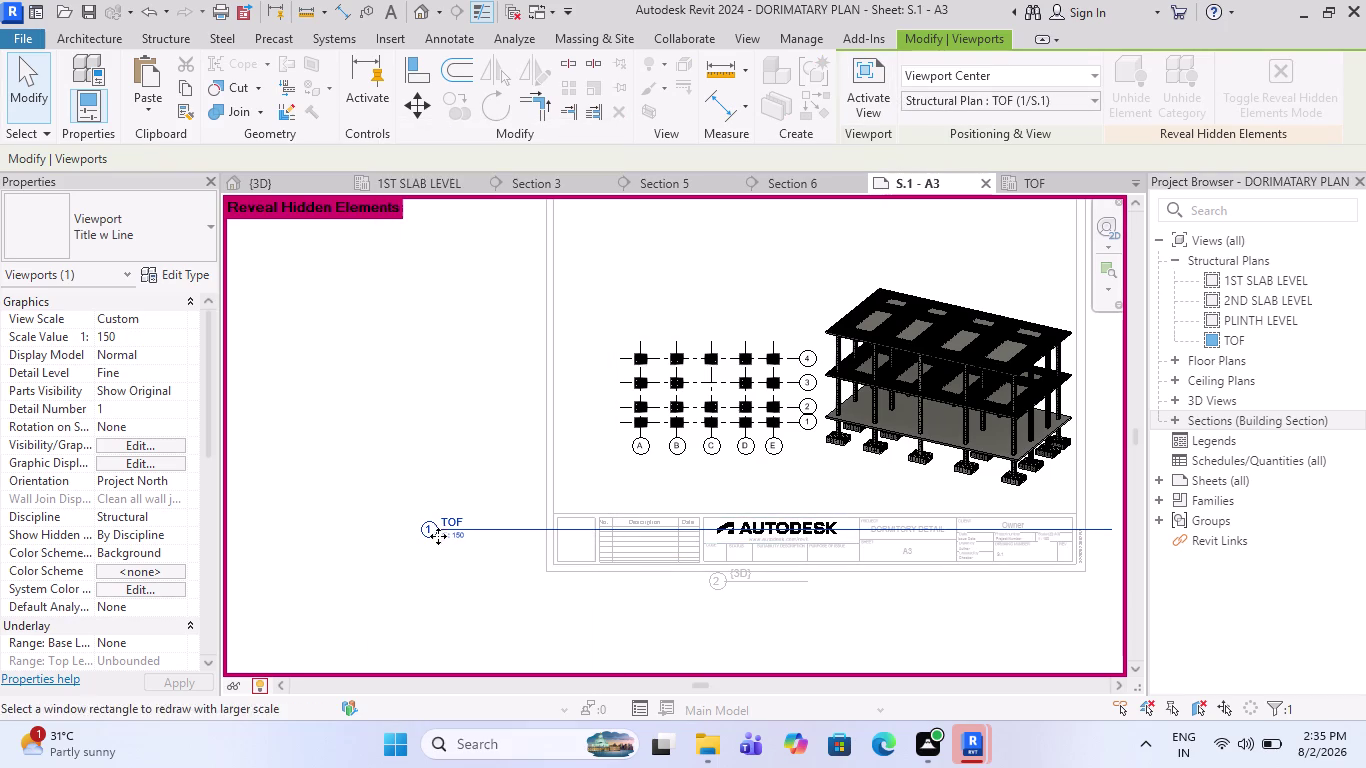
key(Return)
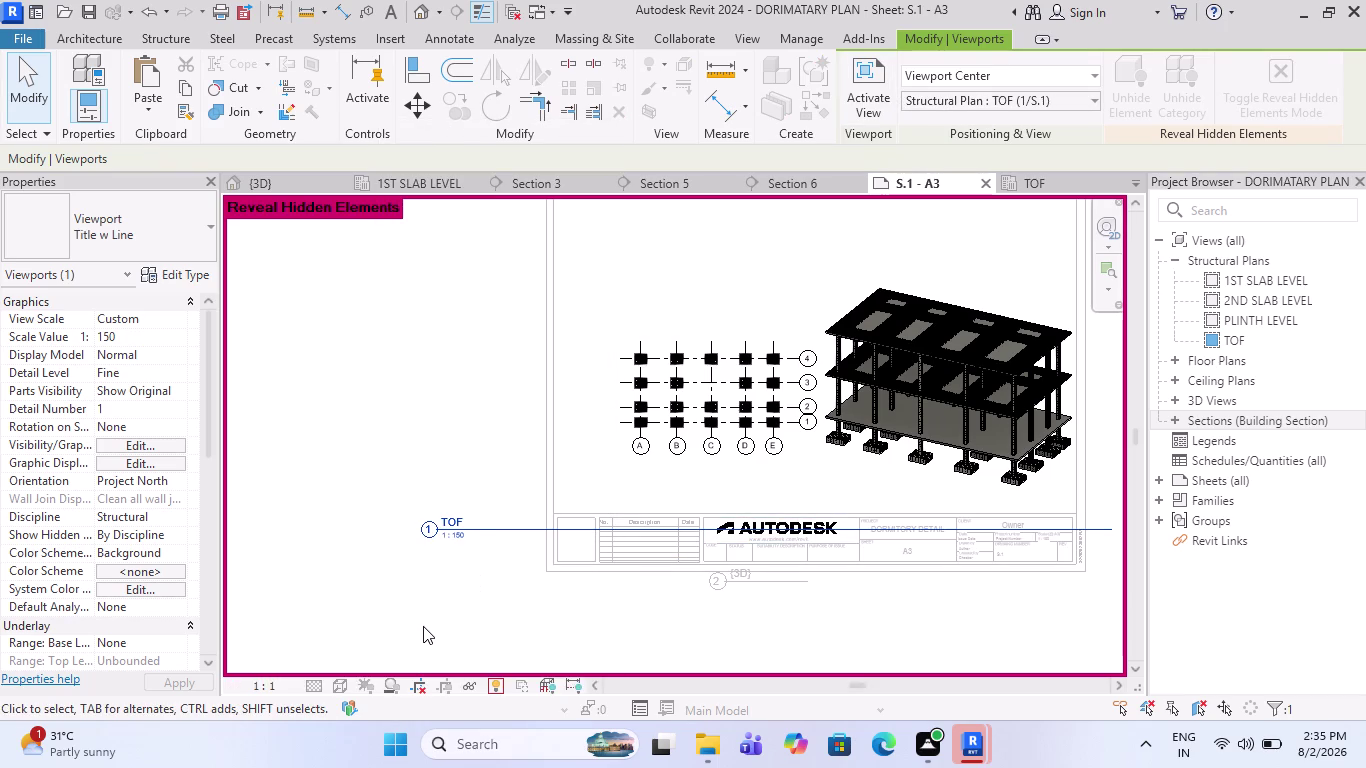
scroll(down, 3)
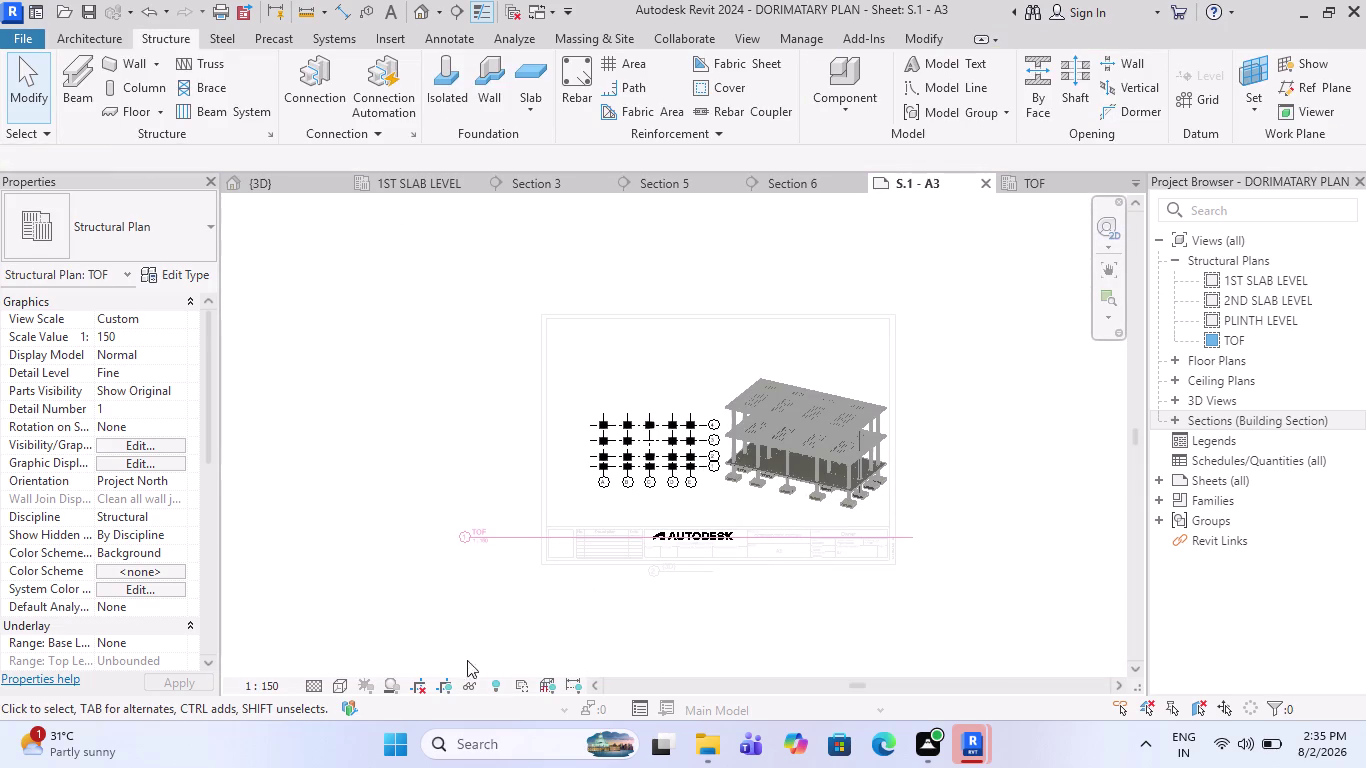
double_click(364, 359)
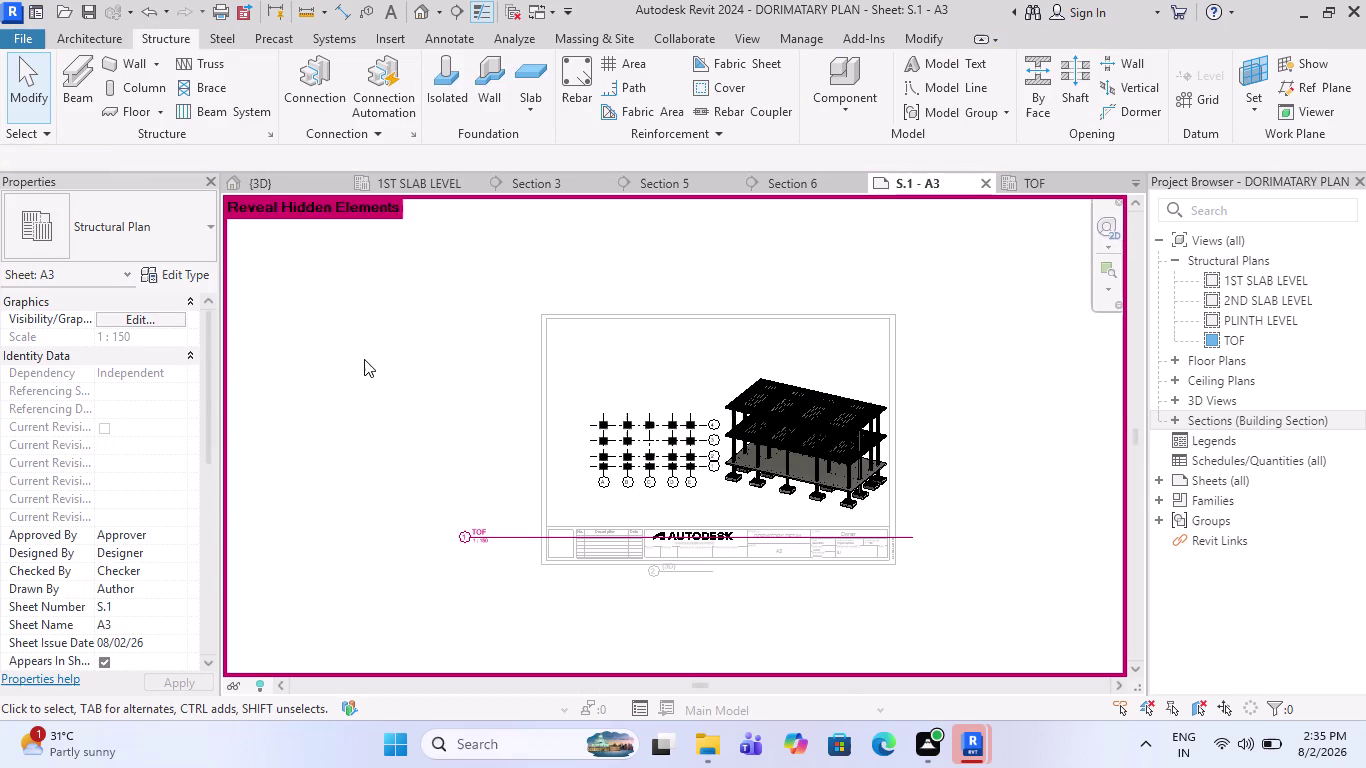
double_click(417, 391)
drag(503, 586, 498, 587)
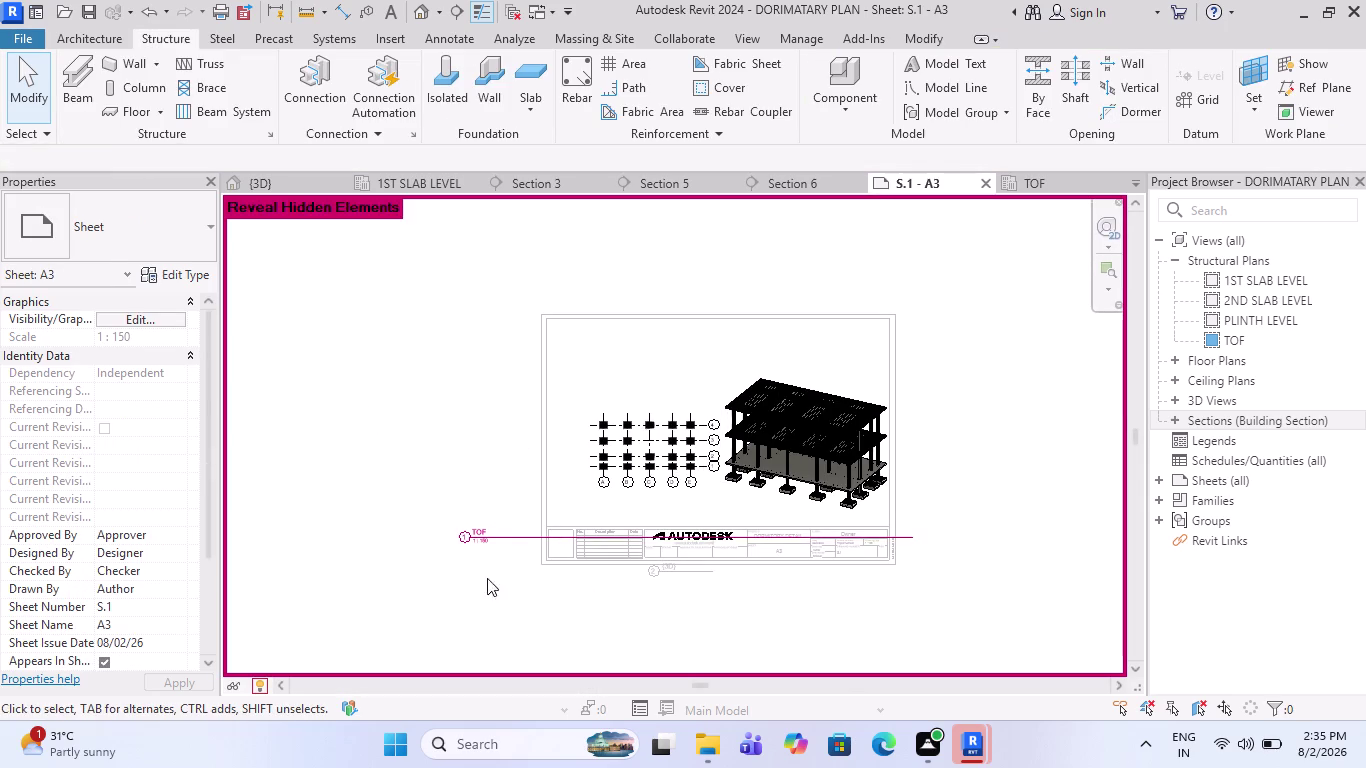
drag(498, 587, 381, 429)
click(260, 694)
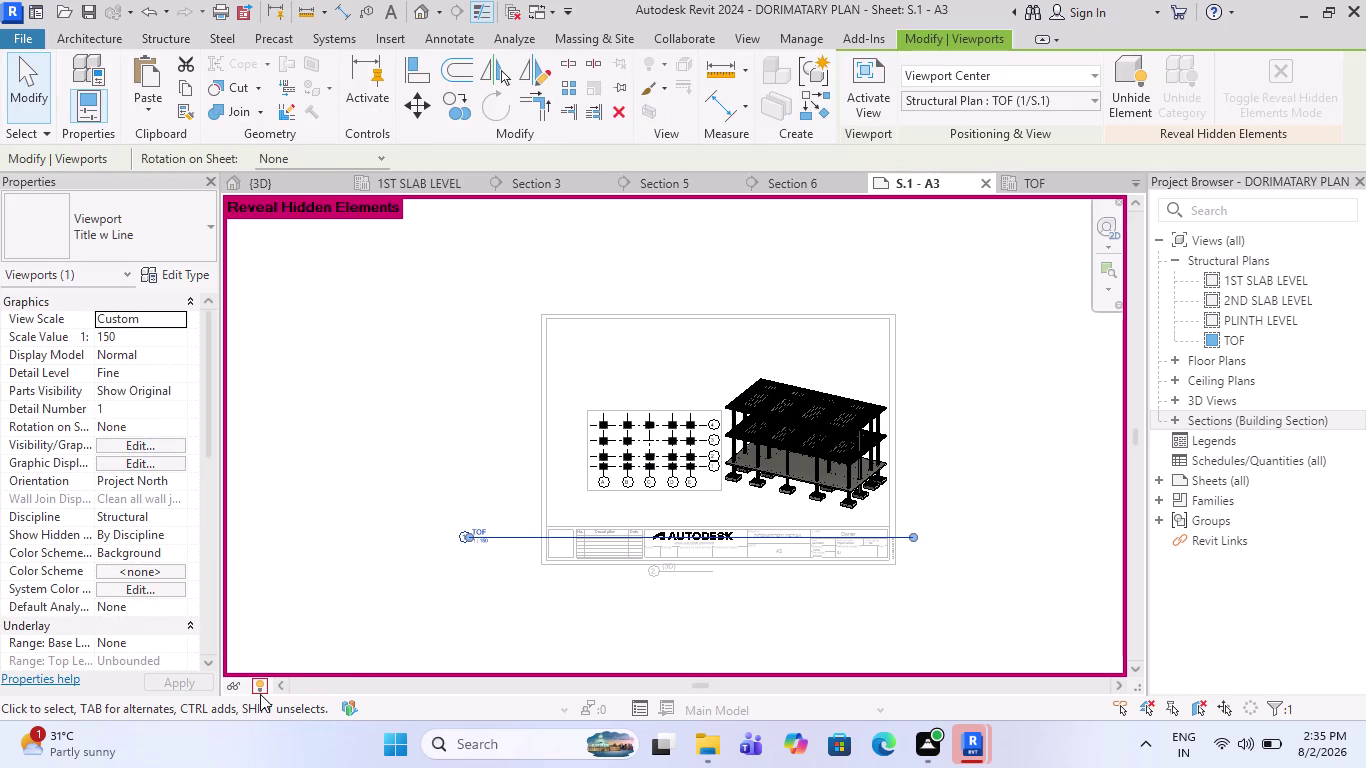
click(261, 690)
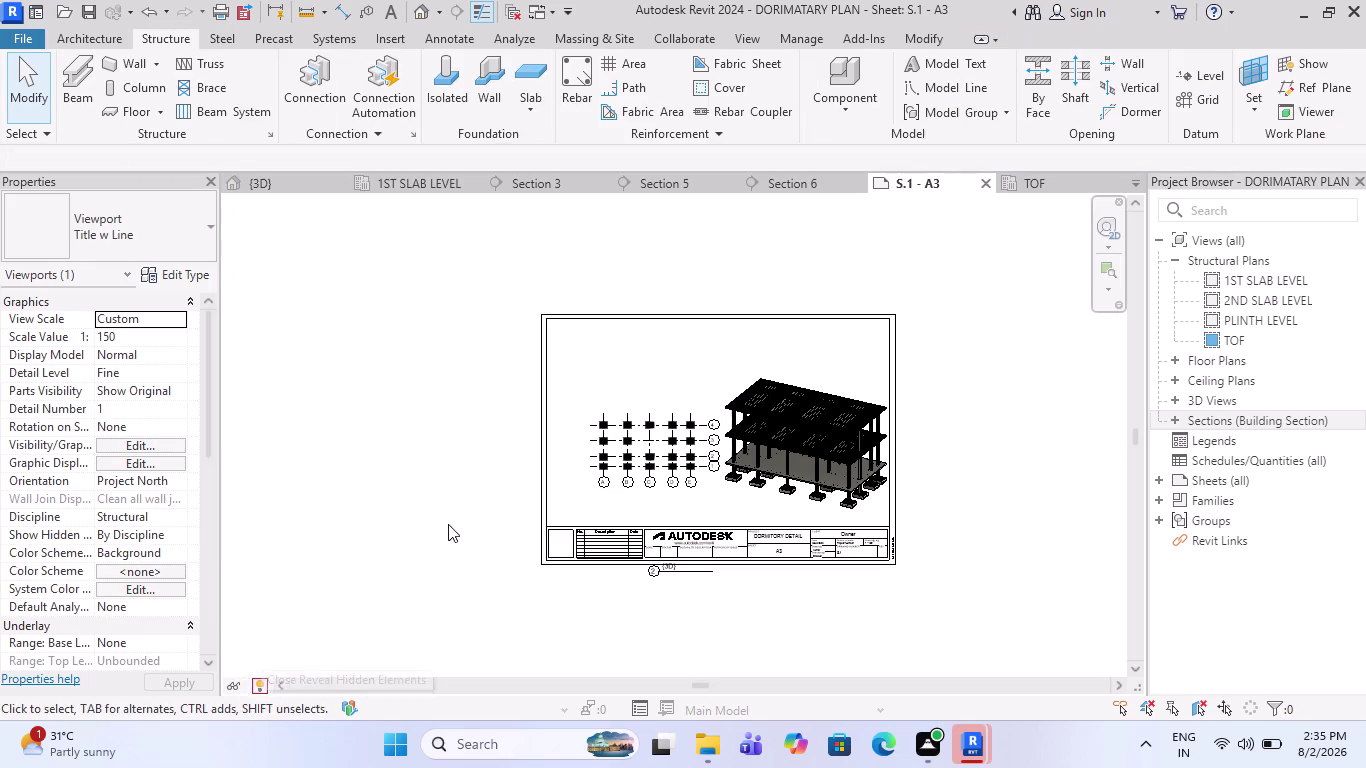
scroll(up, 3)
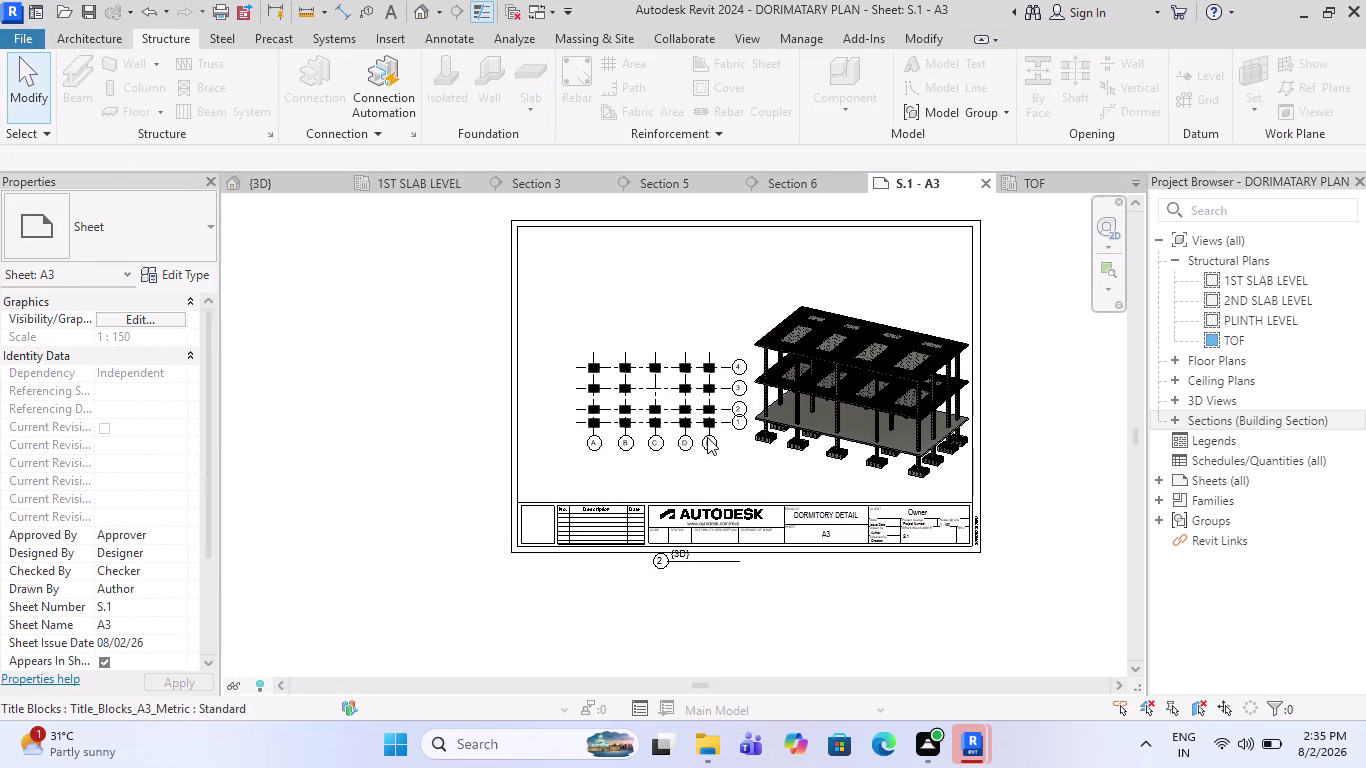
Pan the A3 sheet slightly left and switch to the {3D} view tab.
middle_drag(925, 437, 894, 440)
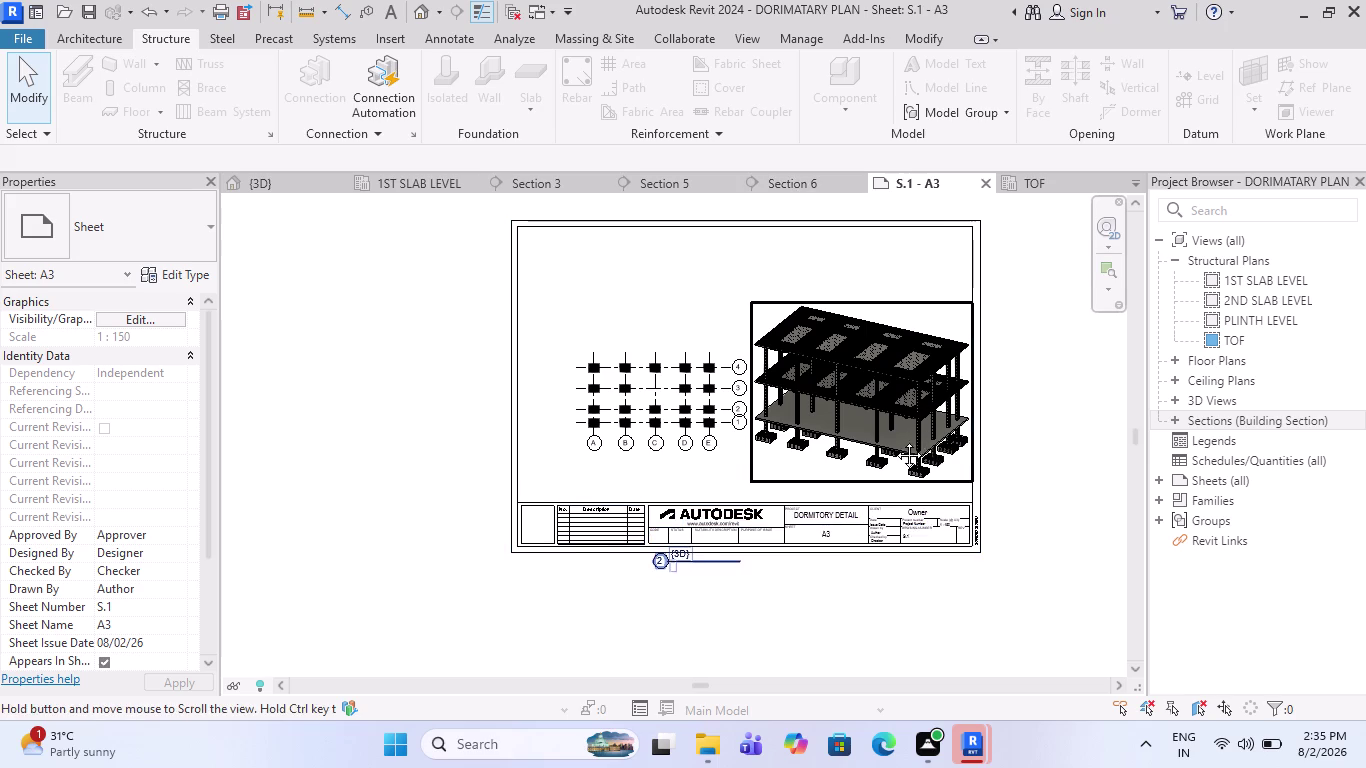
middle_drag(894, 440, 867, 439)
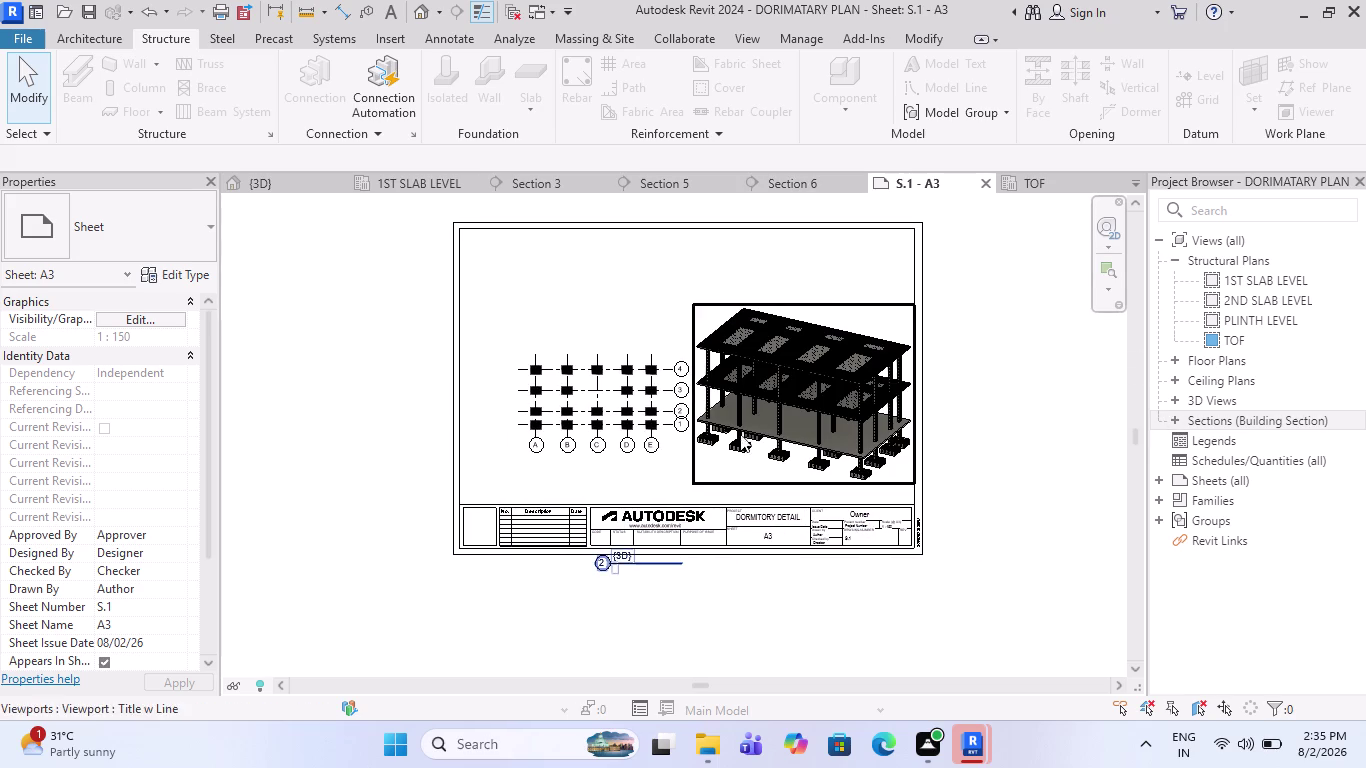
click(310, 188)
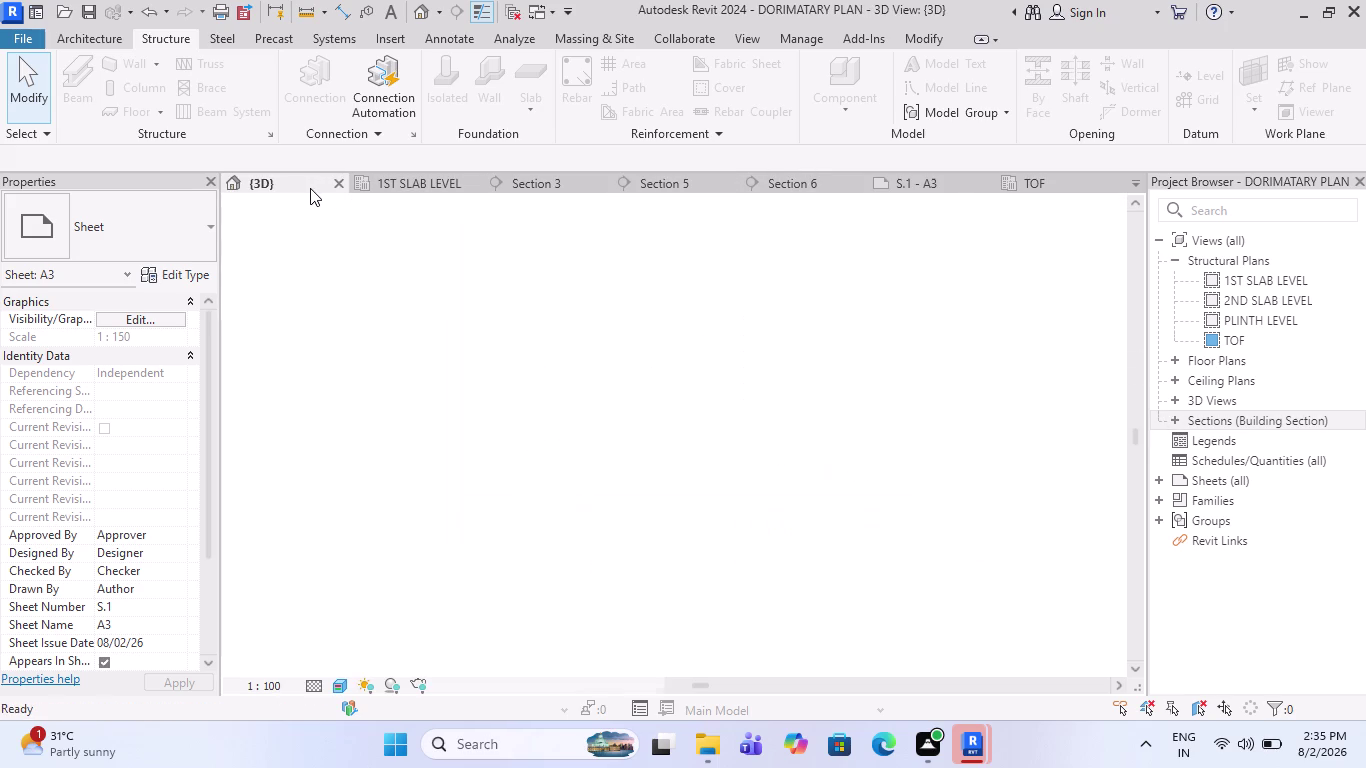
Reveal hidden elements in the 3D view, unhide the levels and grids, then return to S.1 - A3.
scroll(down, 3)
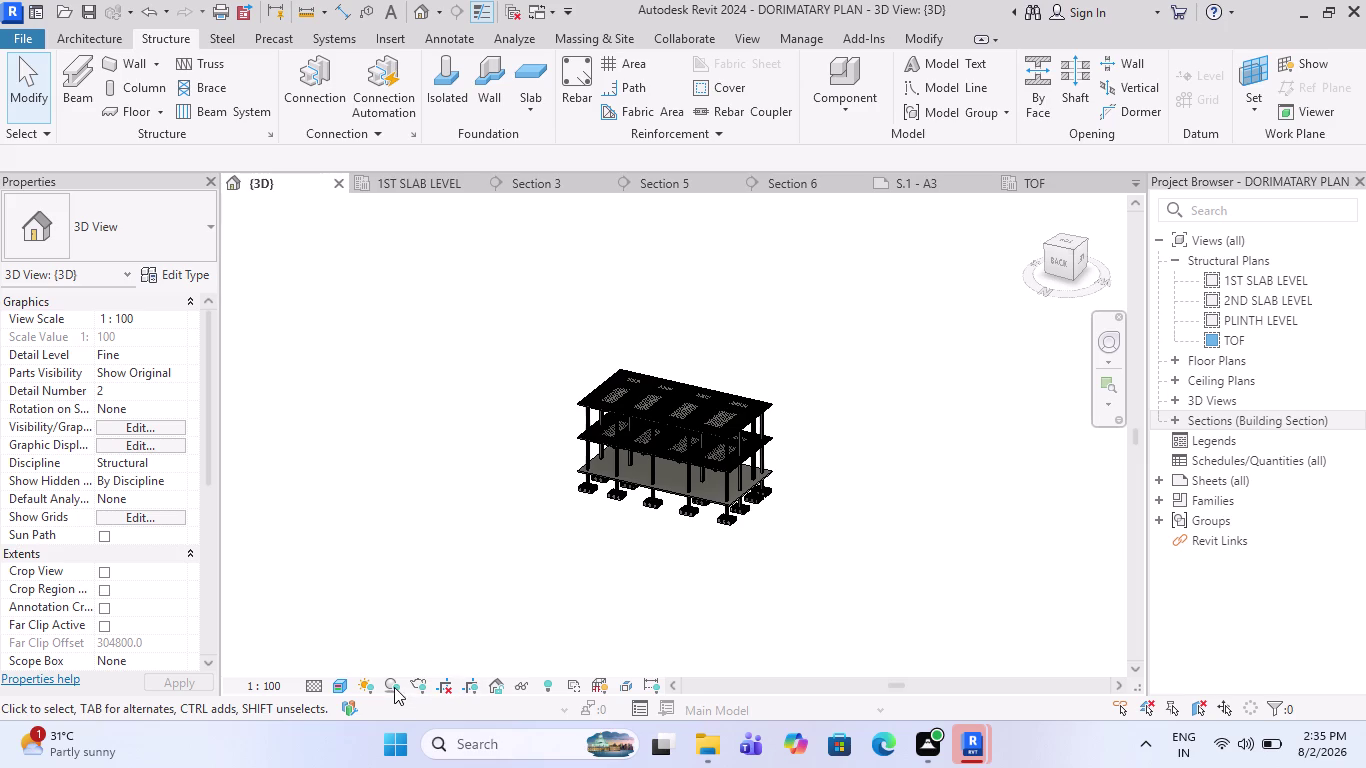
click(548, 684)
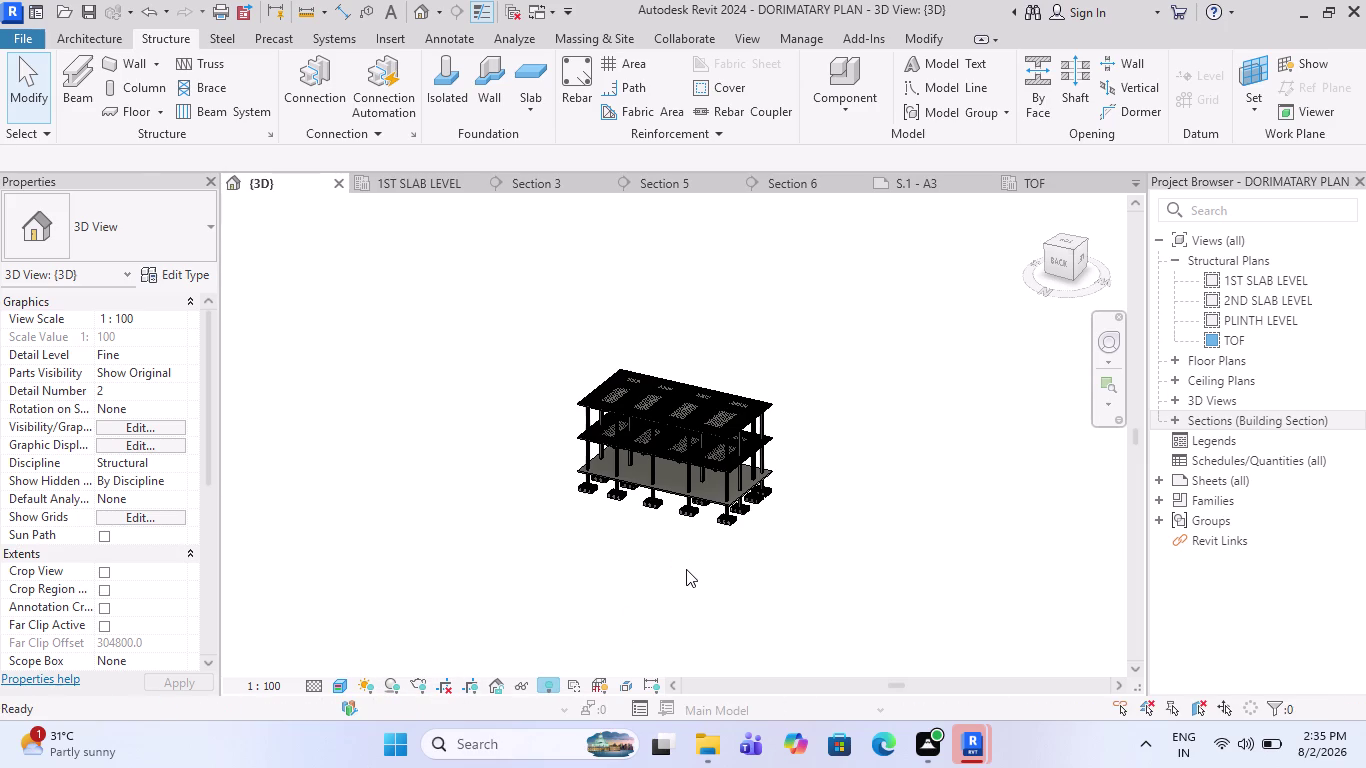
drag(915, 553, 619, 343)
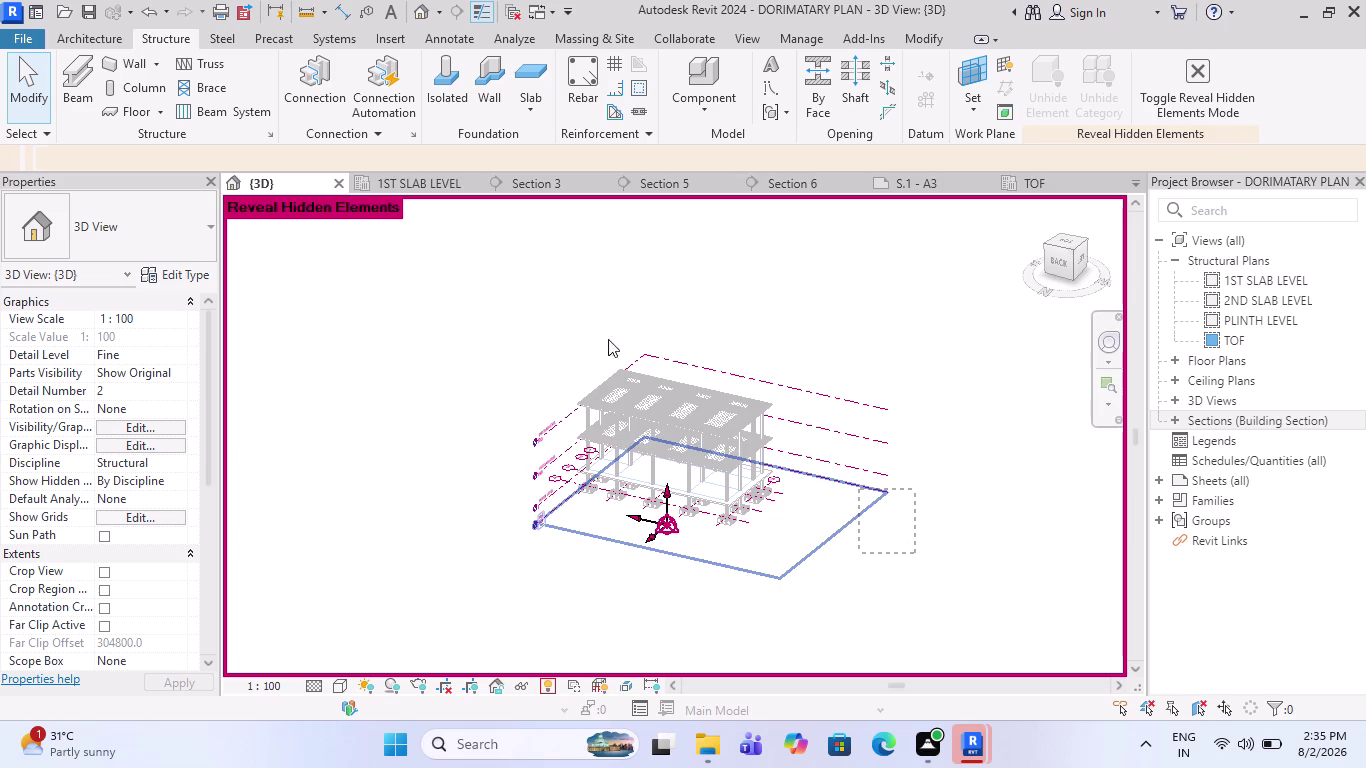
drag(619, 343, 374, 301)
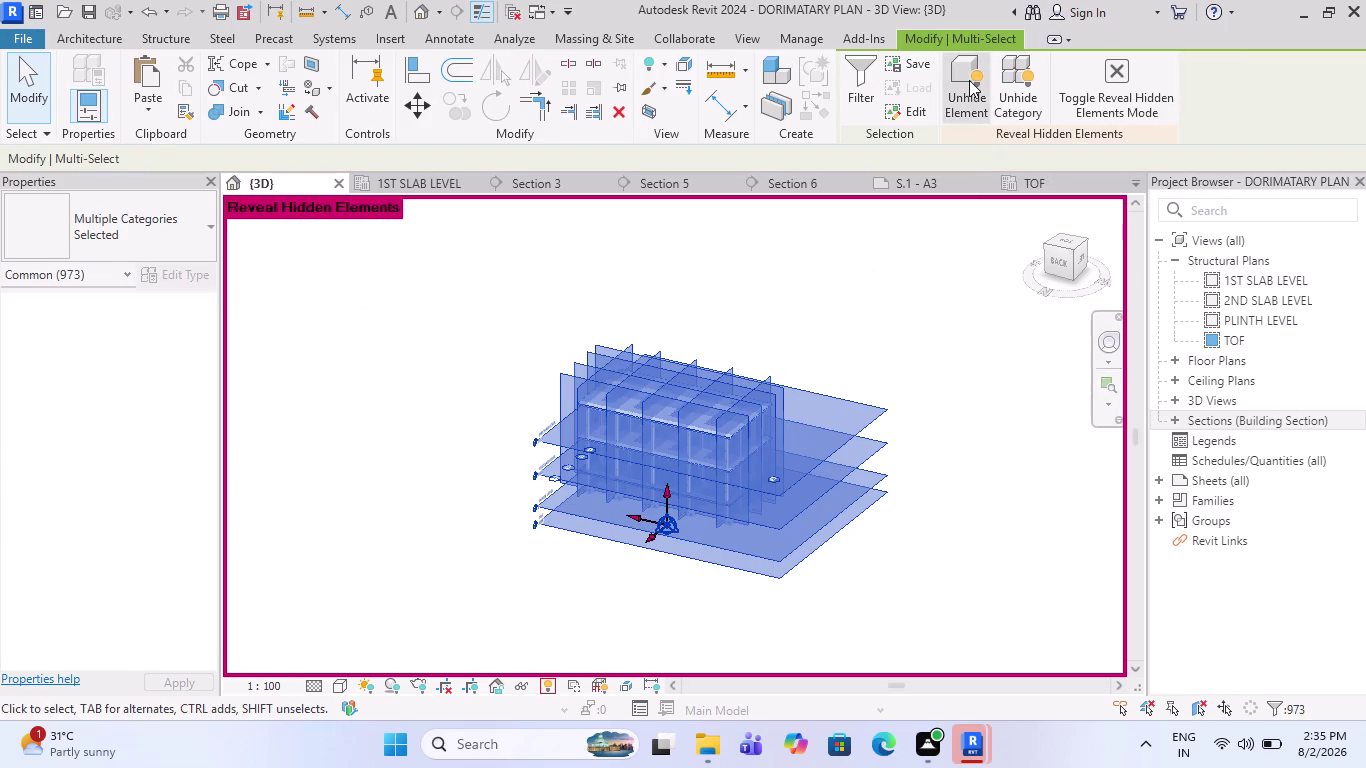
click(969, 80)
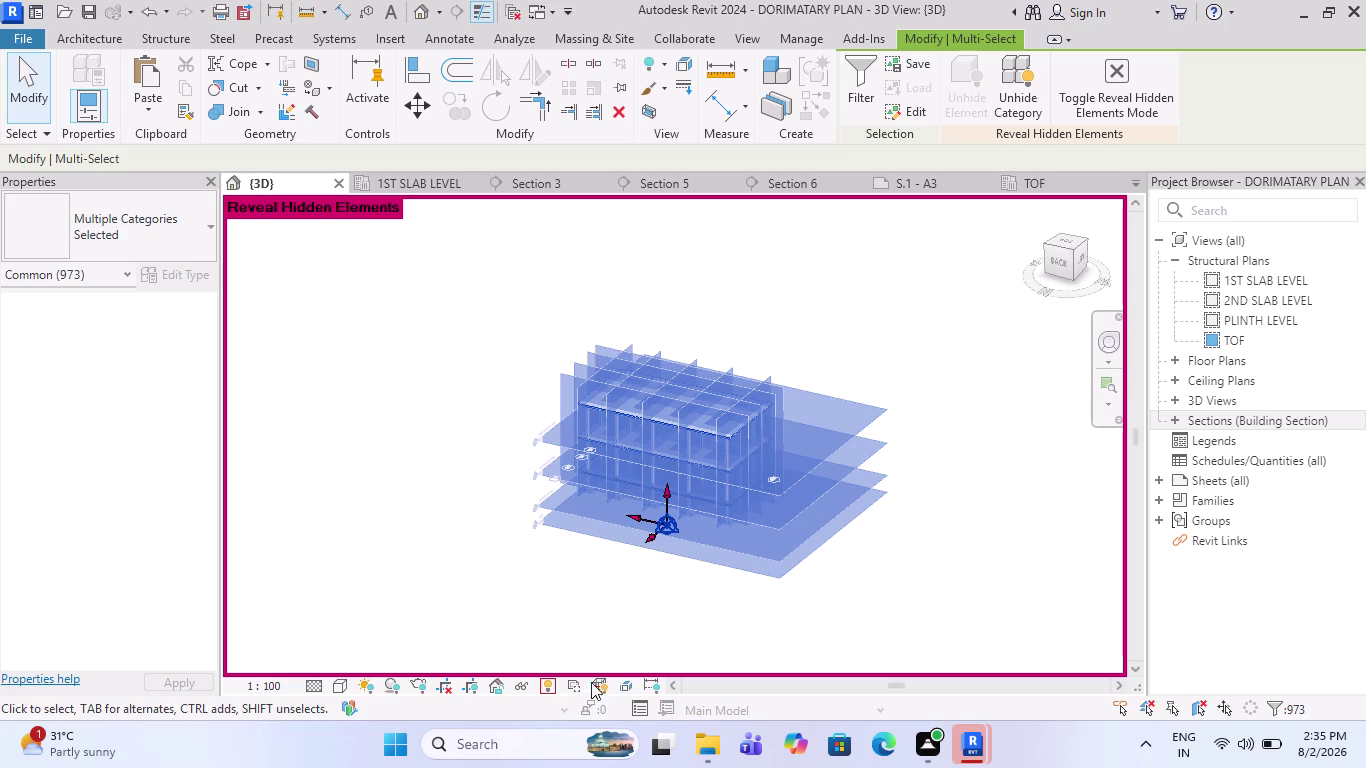
key(Escape)
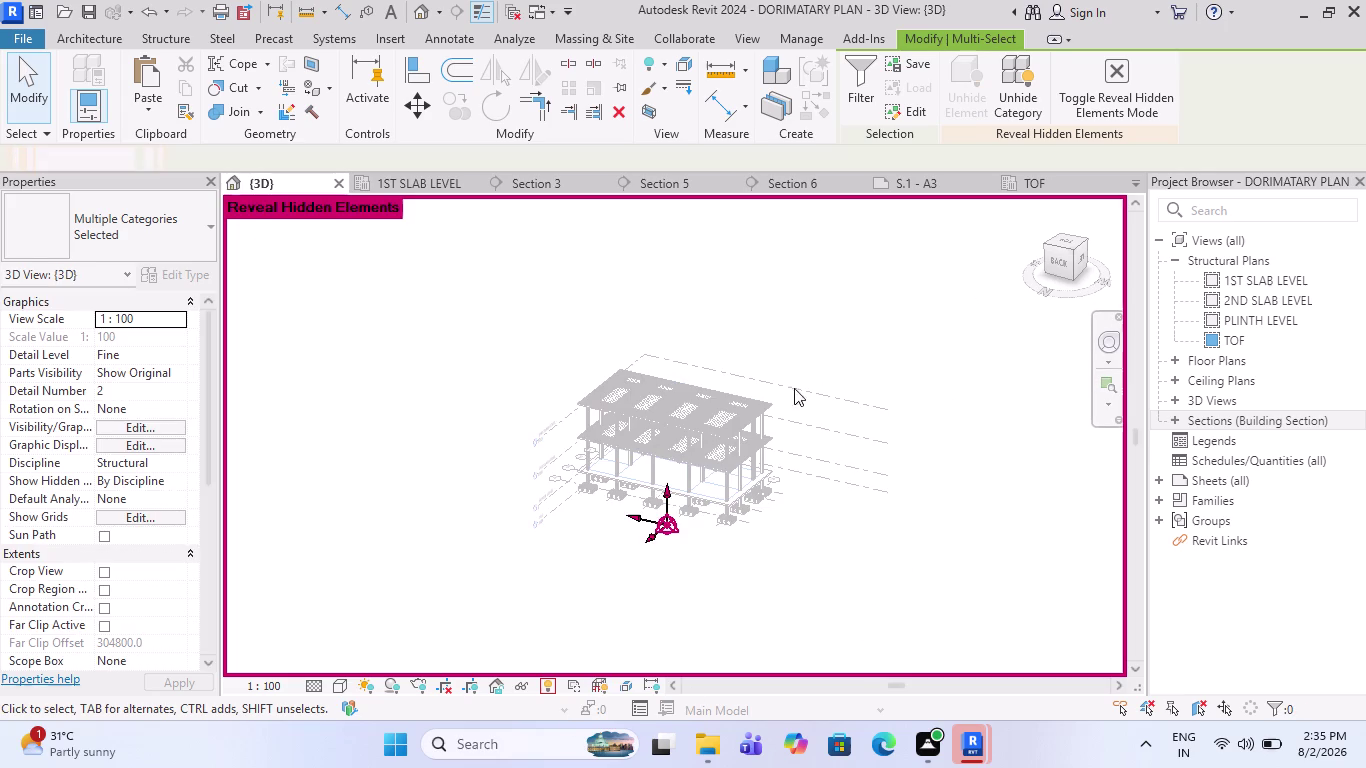
click(549, 688)
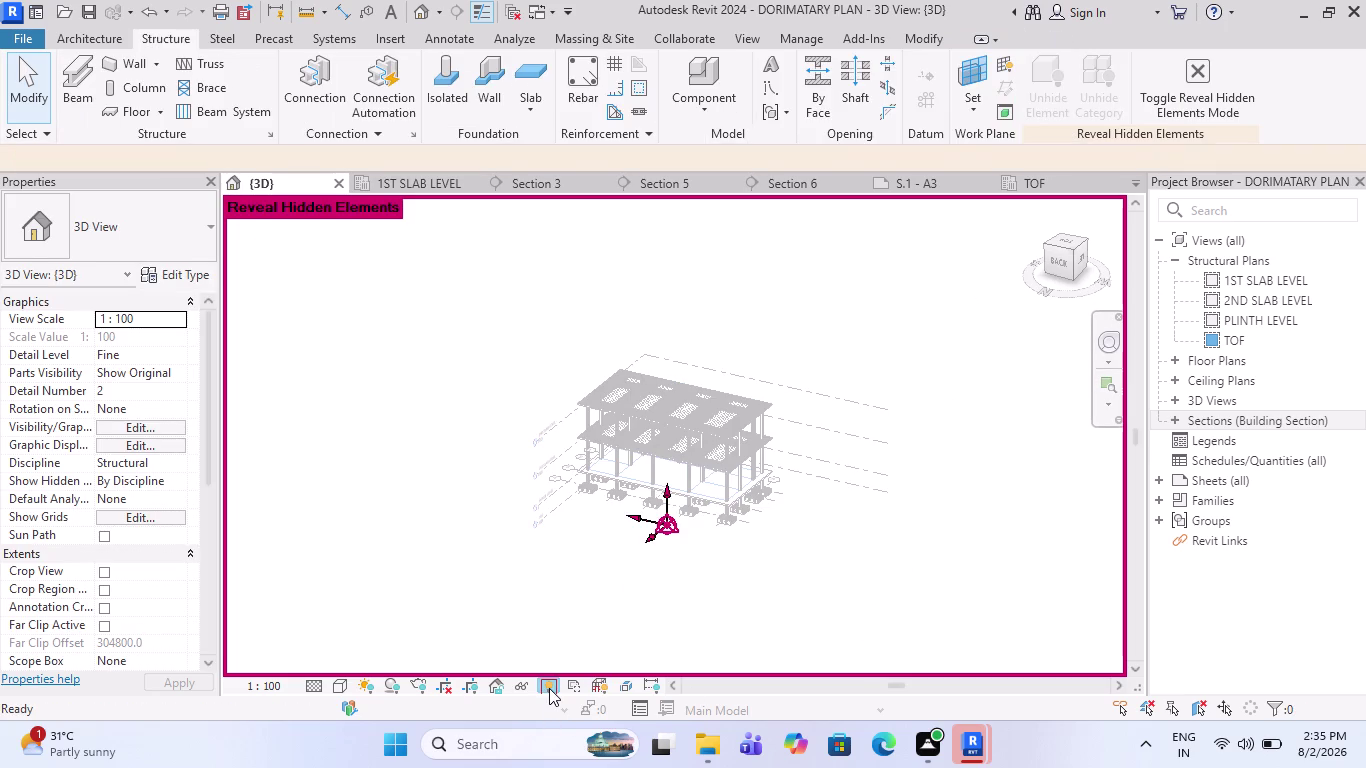
click(900, 189)
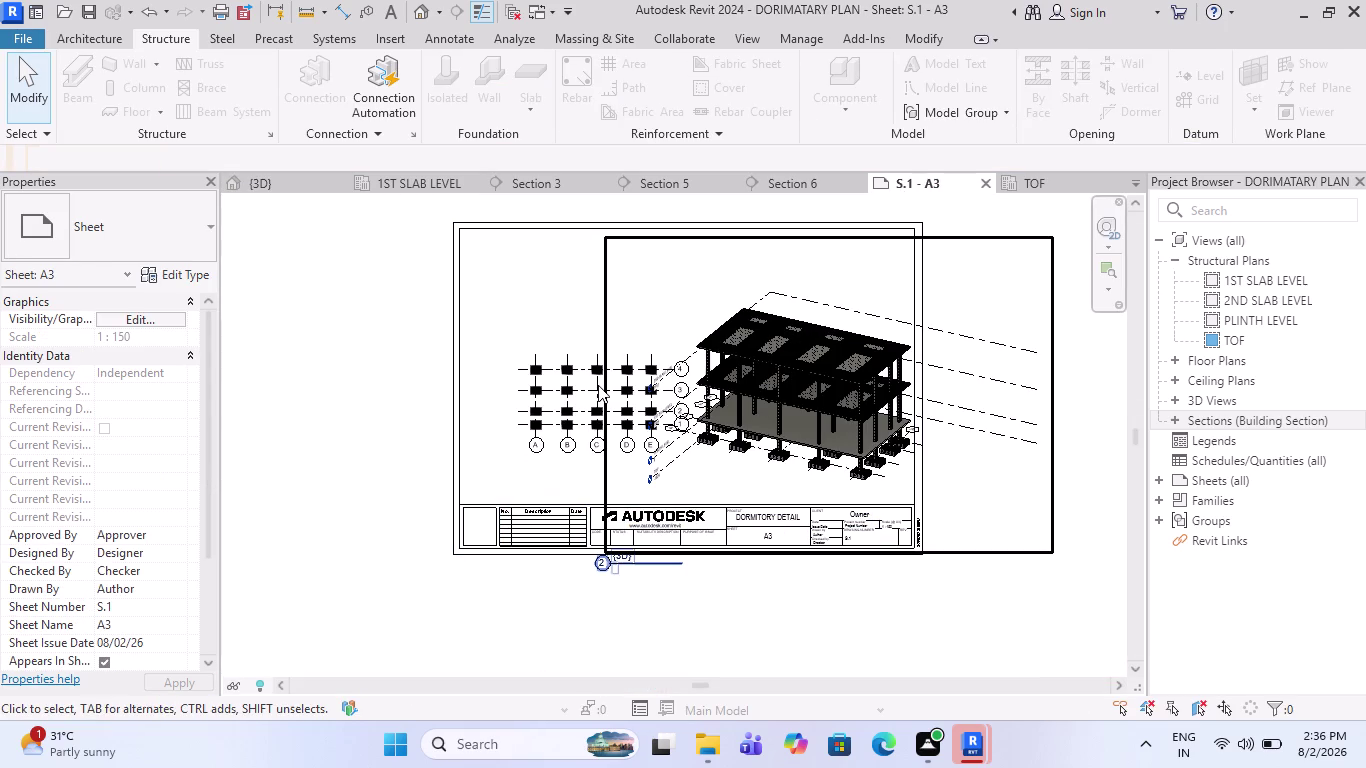
Unhide the TOF viewport title using Reveal Hidden Elements, then nudge the title left.
scroll(up, 3)
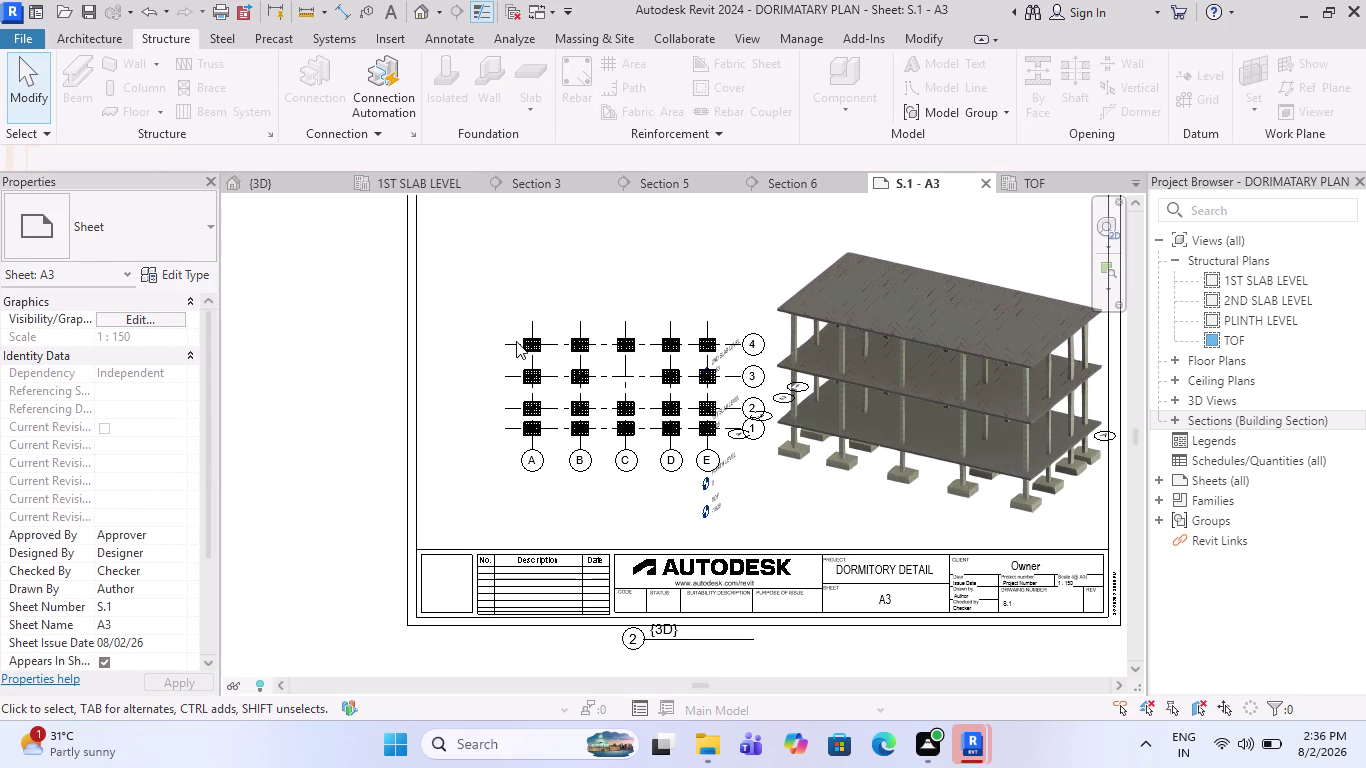
click(516, 341)
scroll(down, 3)
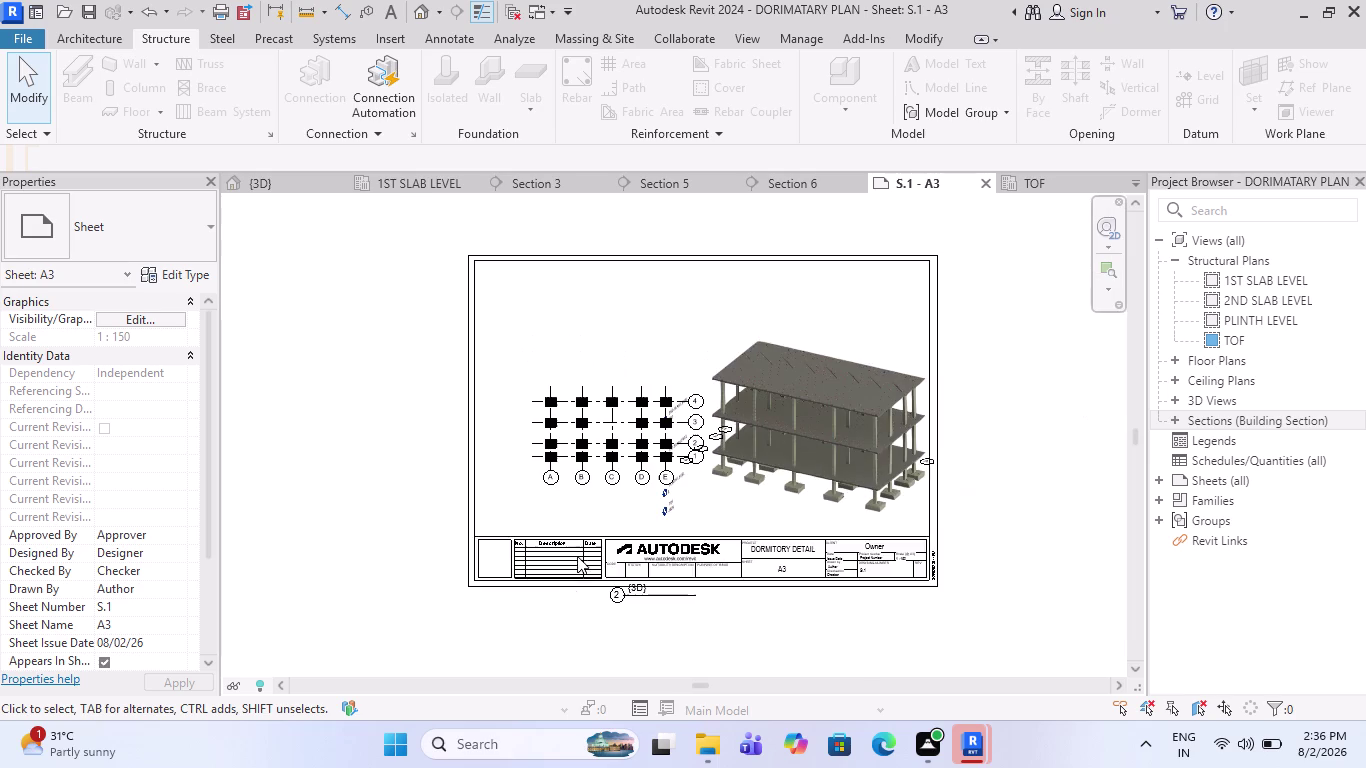
click(252, 684)
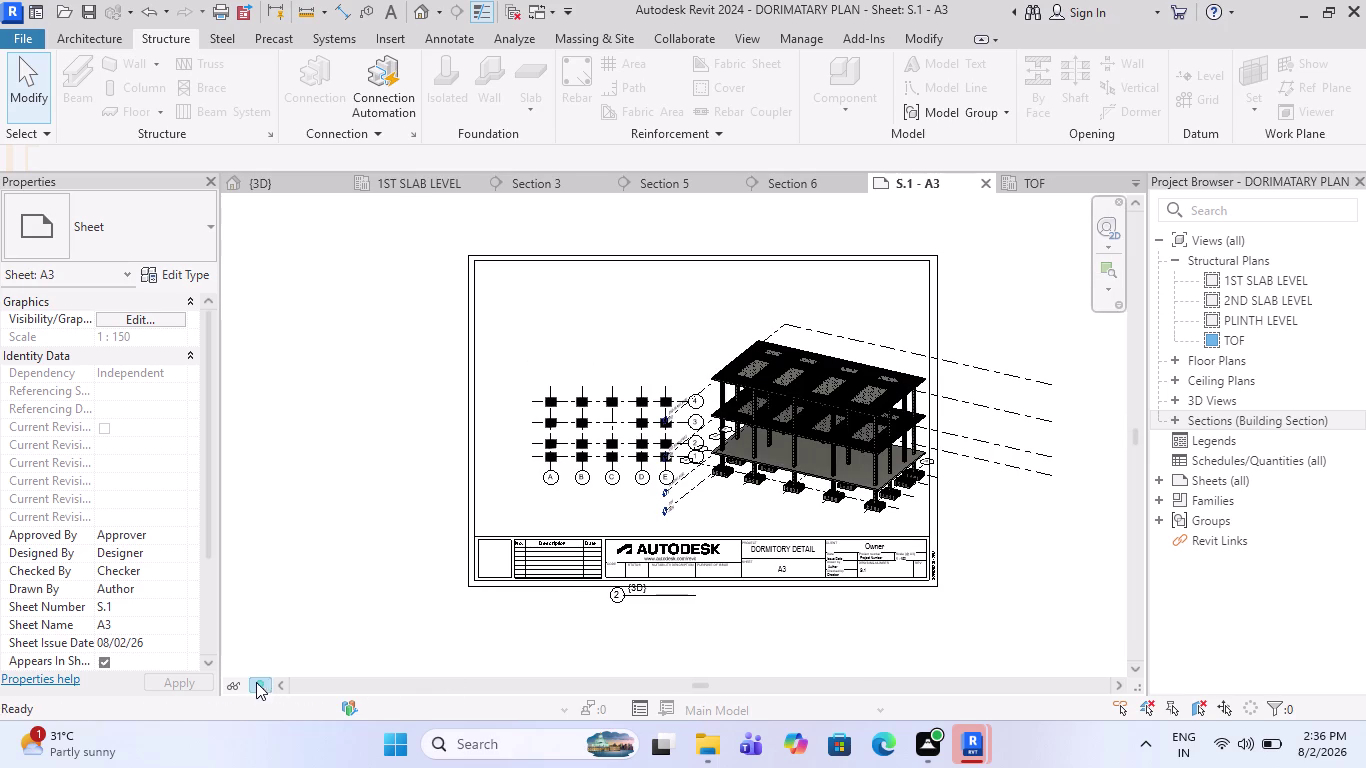
drag(448, 597, 290, 500)
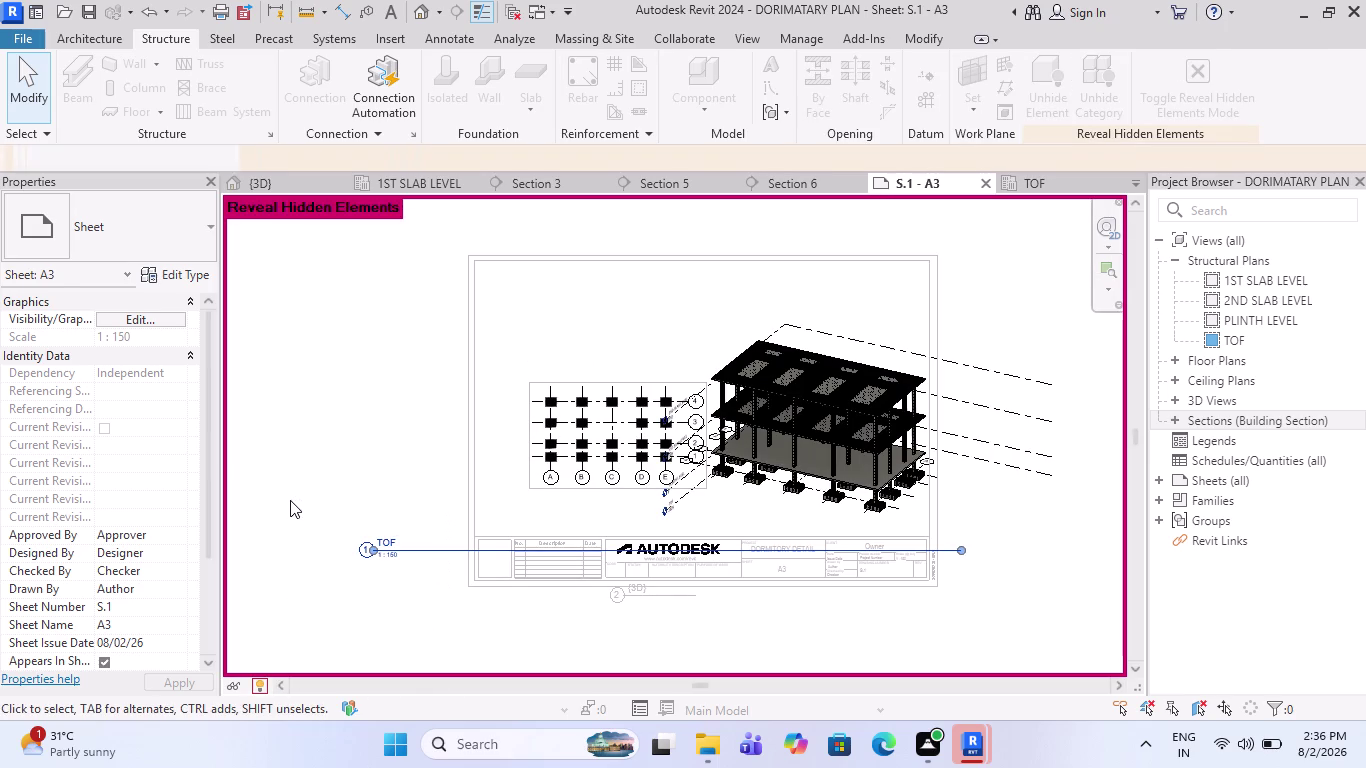
right_click(290, 500)
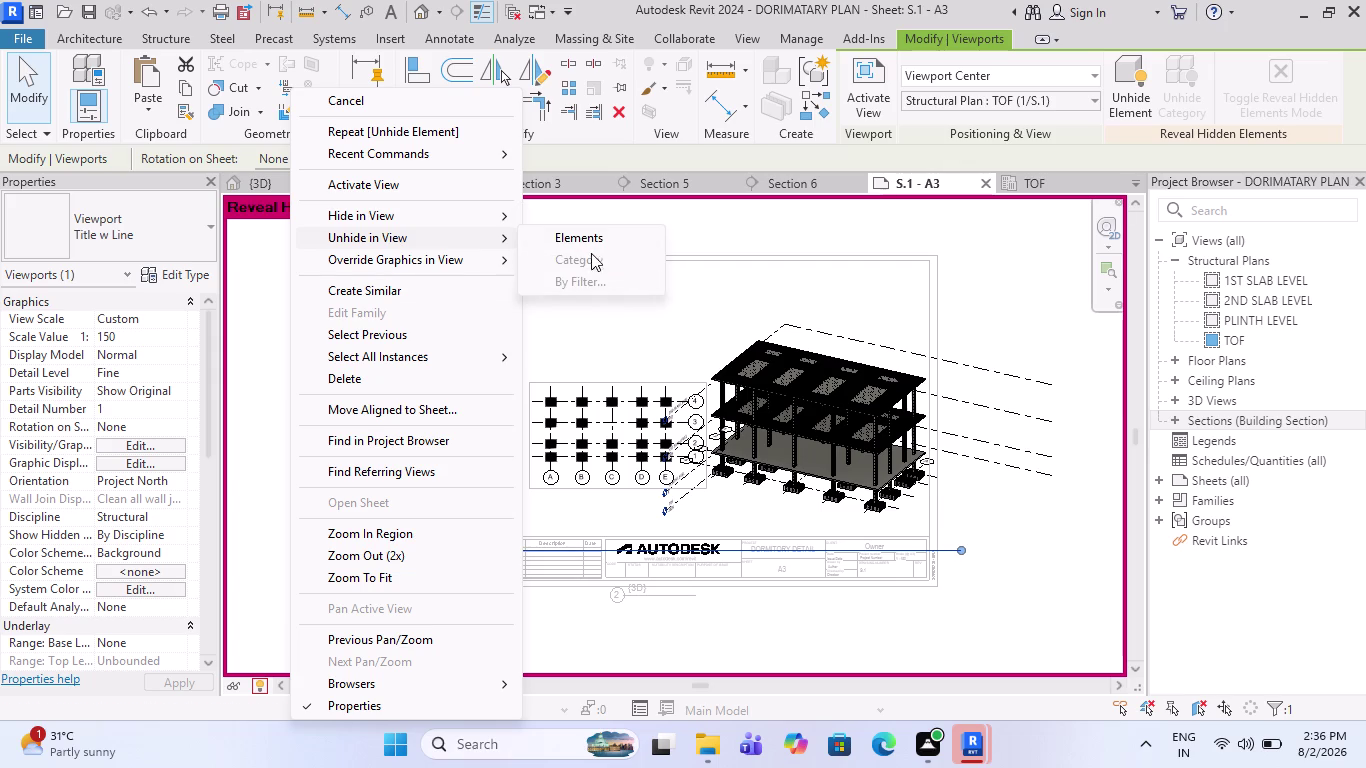
click(584, 244)
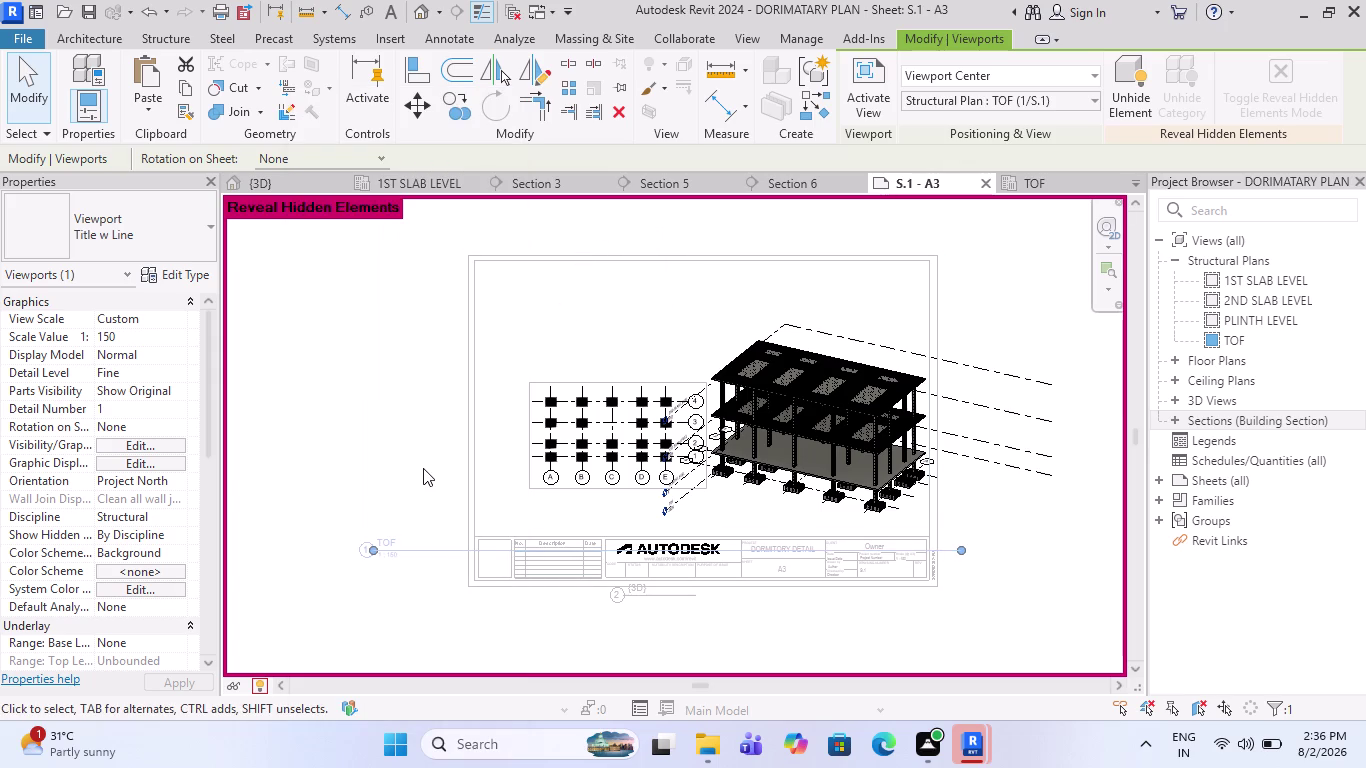
key(Escape)
click(258, 690)
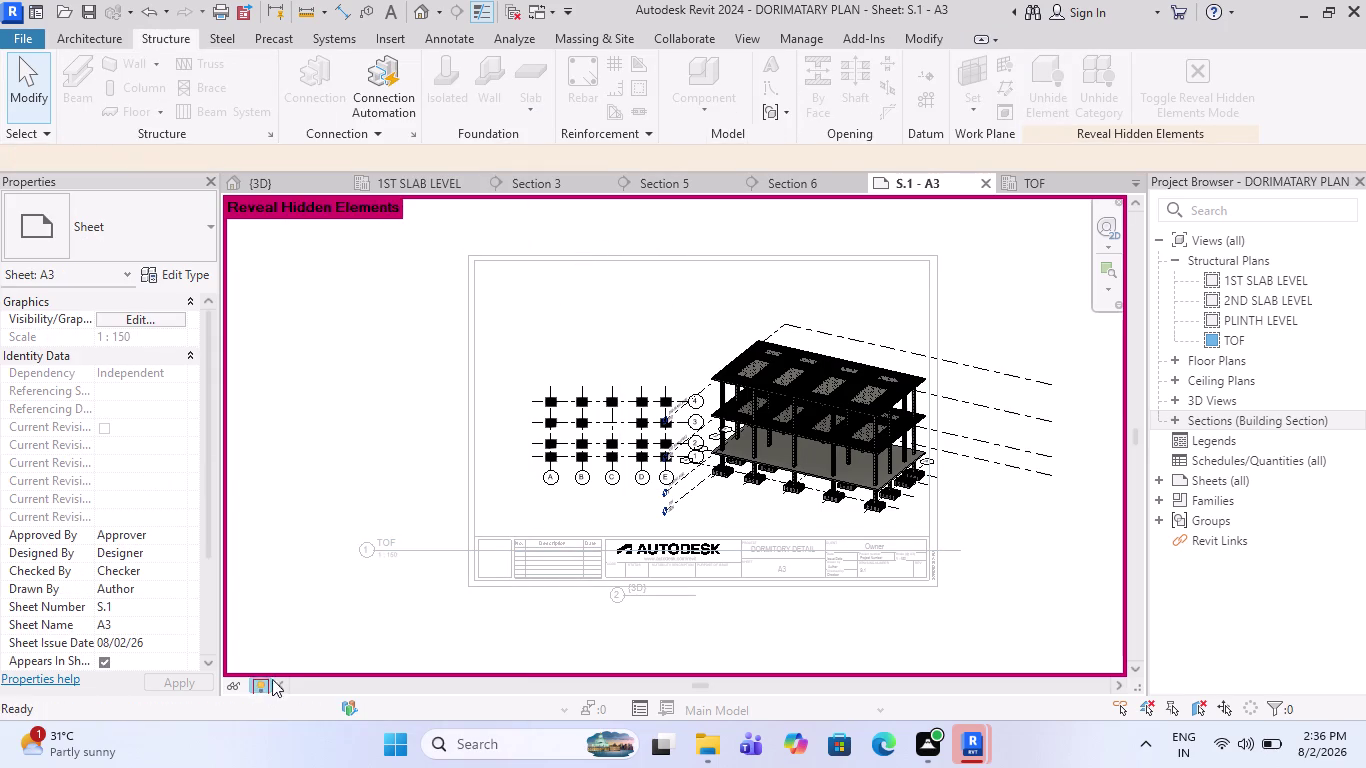
click(398, 546)
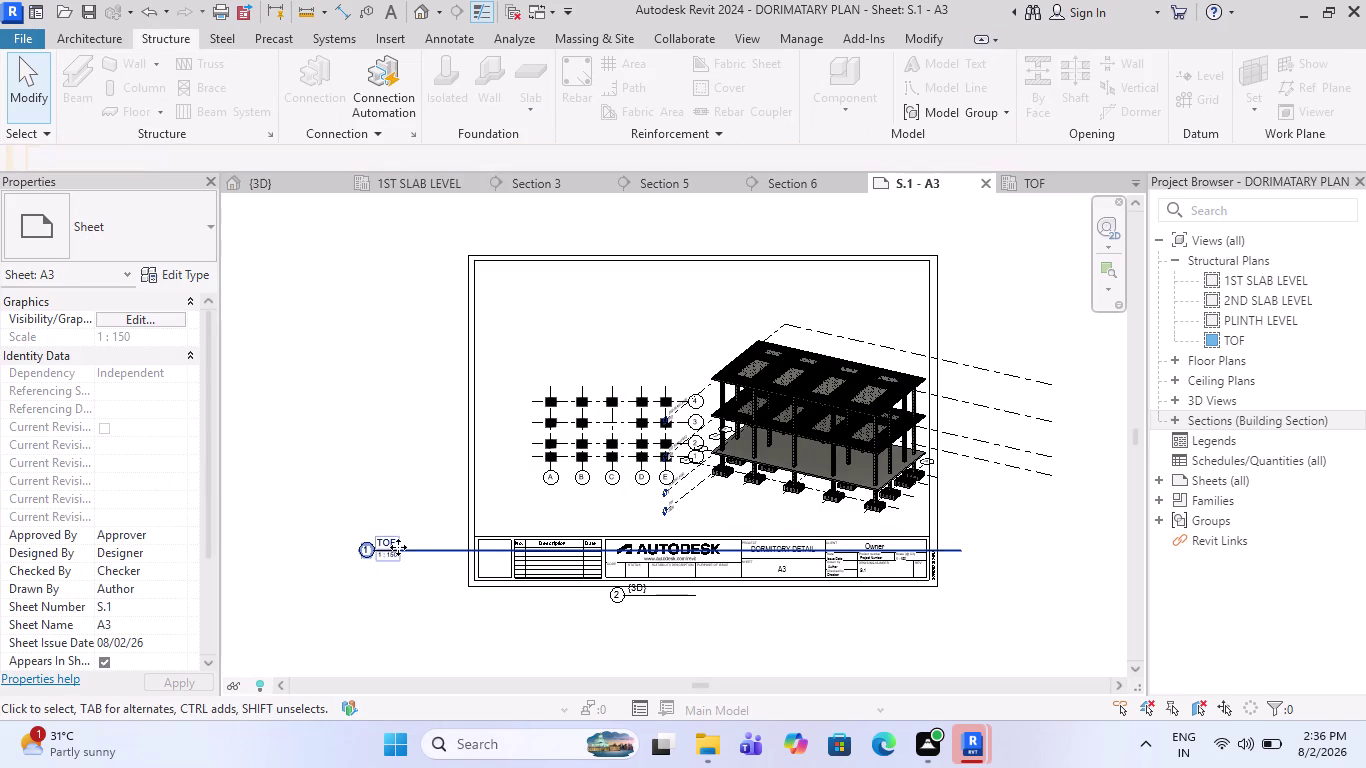
click(583, 486)
drag(616, 425, 572, 432)
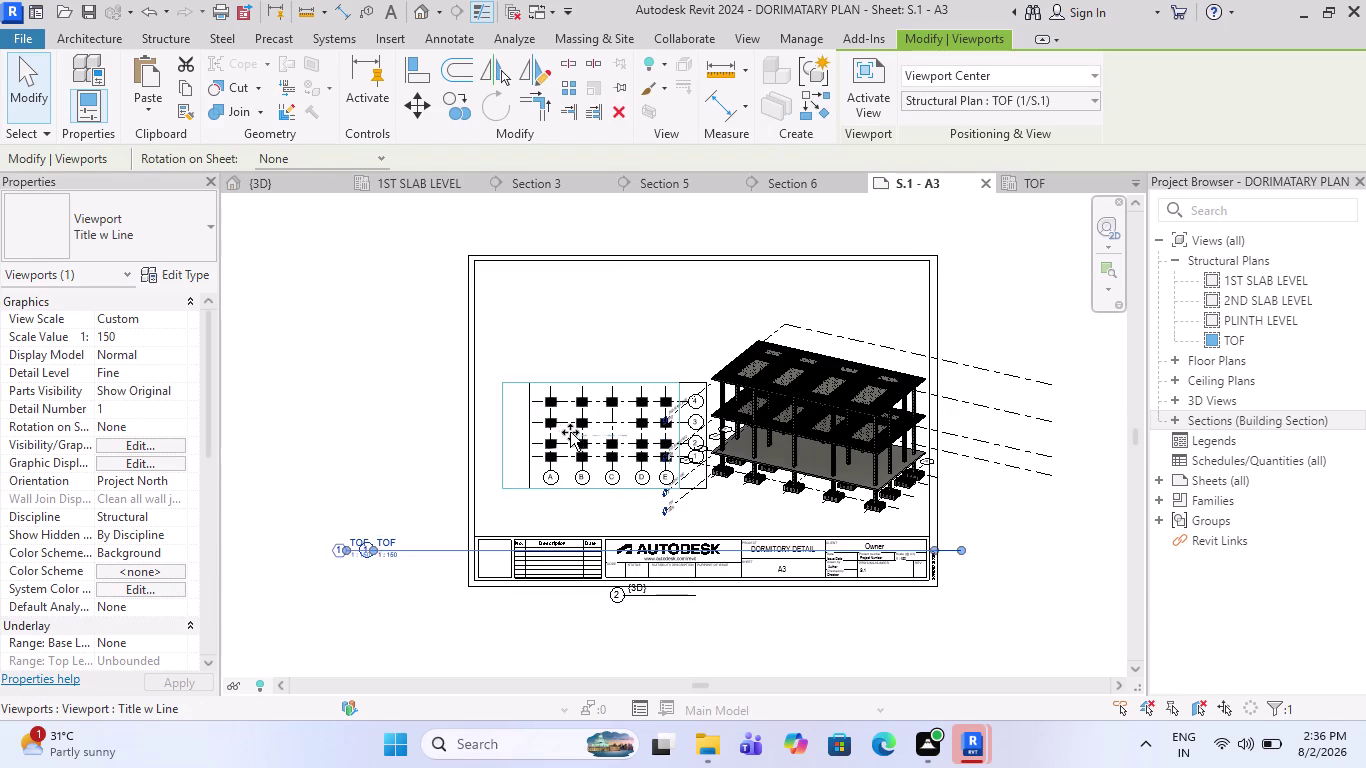
Move the TOF grid plan up to the top-left of the sheet.
drag(572, 432, 570, 432)
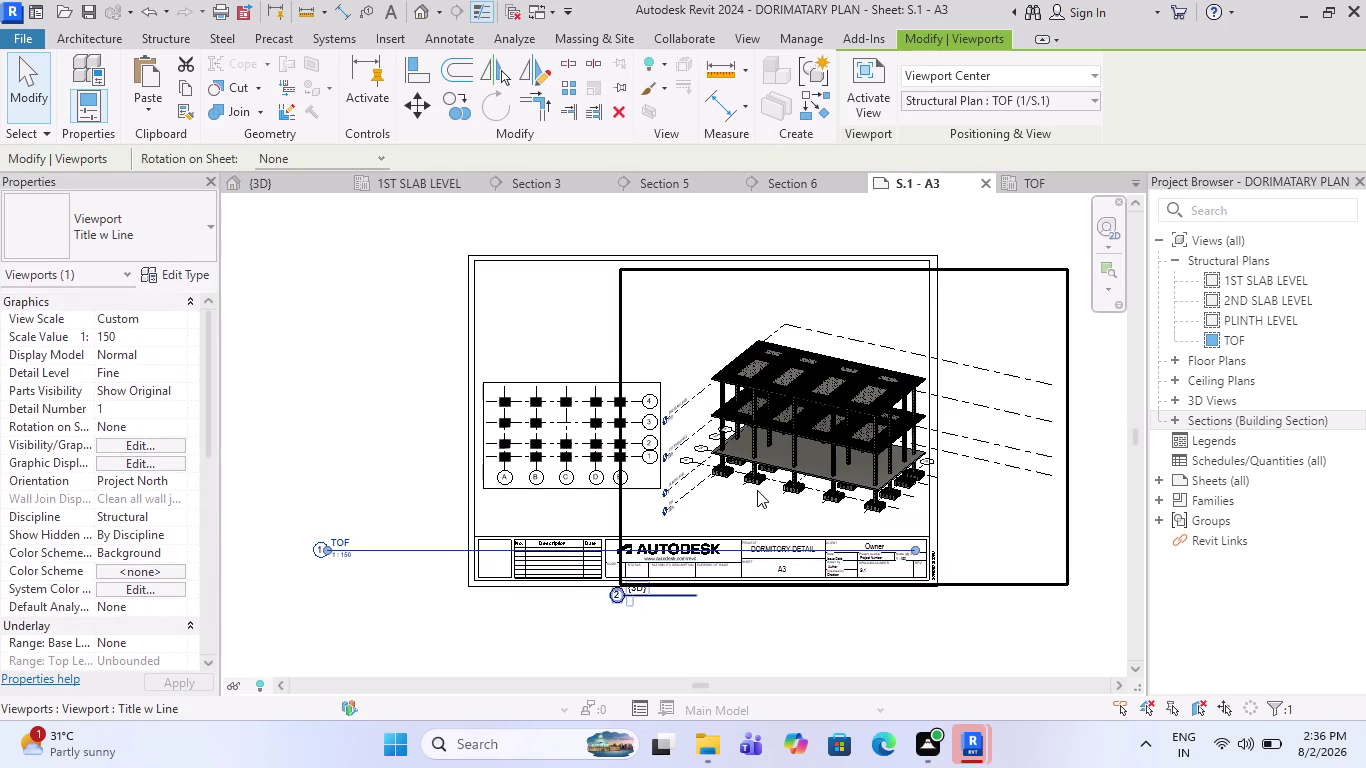
drag(576, 430, 576, 311)
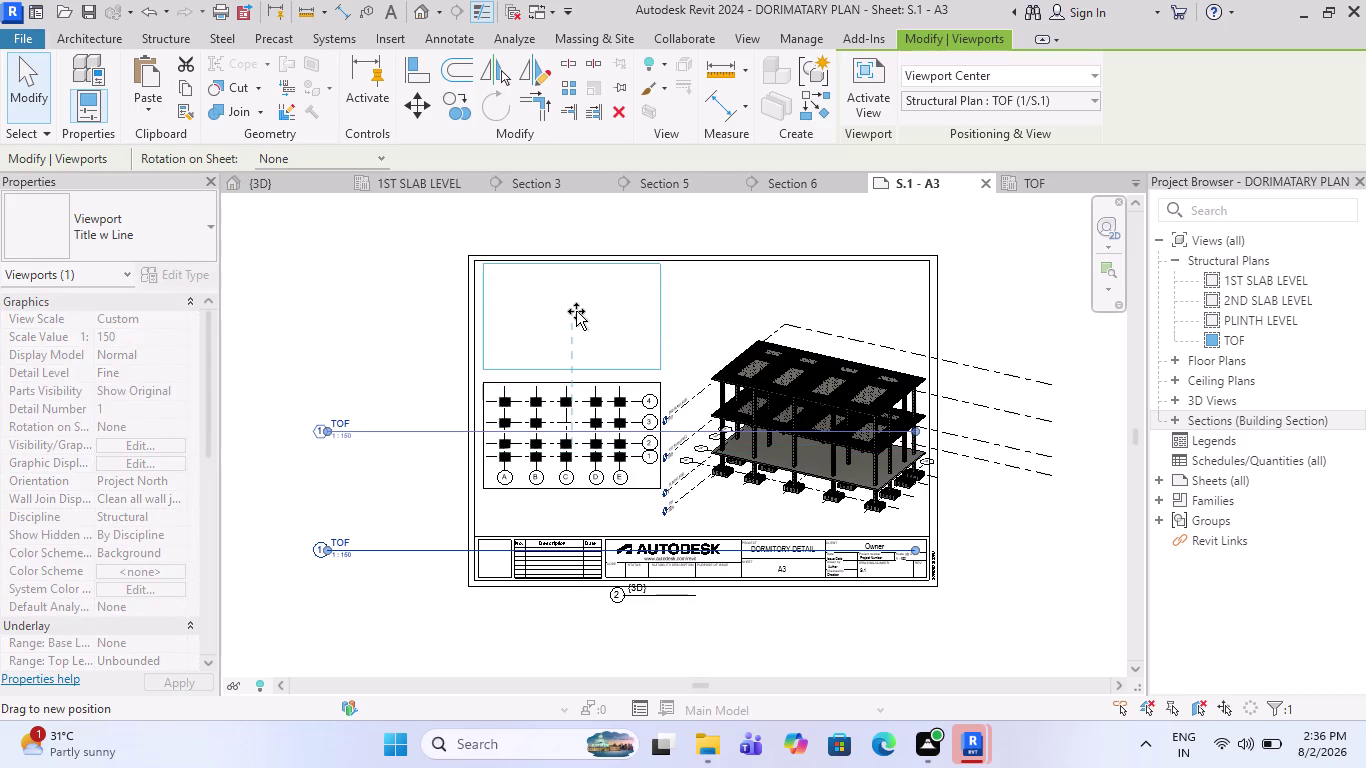
drag(576, 311, 576, 319)
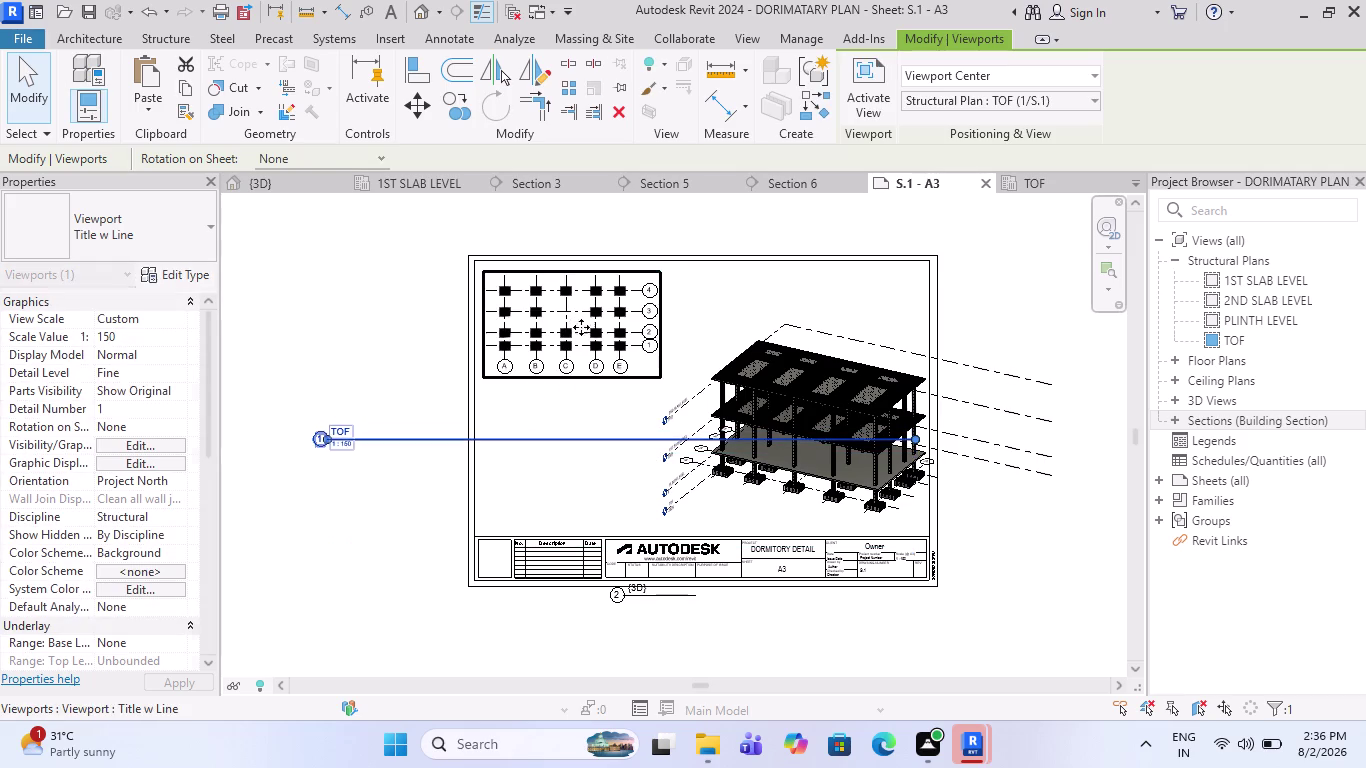
key(Escape)
Drag the TOF viewport title far left, outside the sheet border.
click(826, 478)
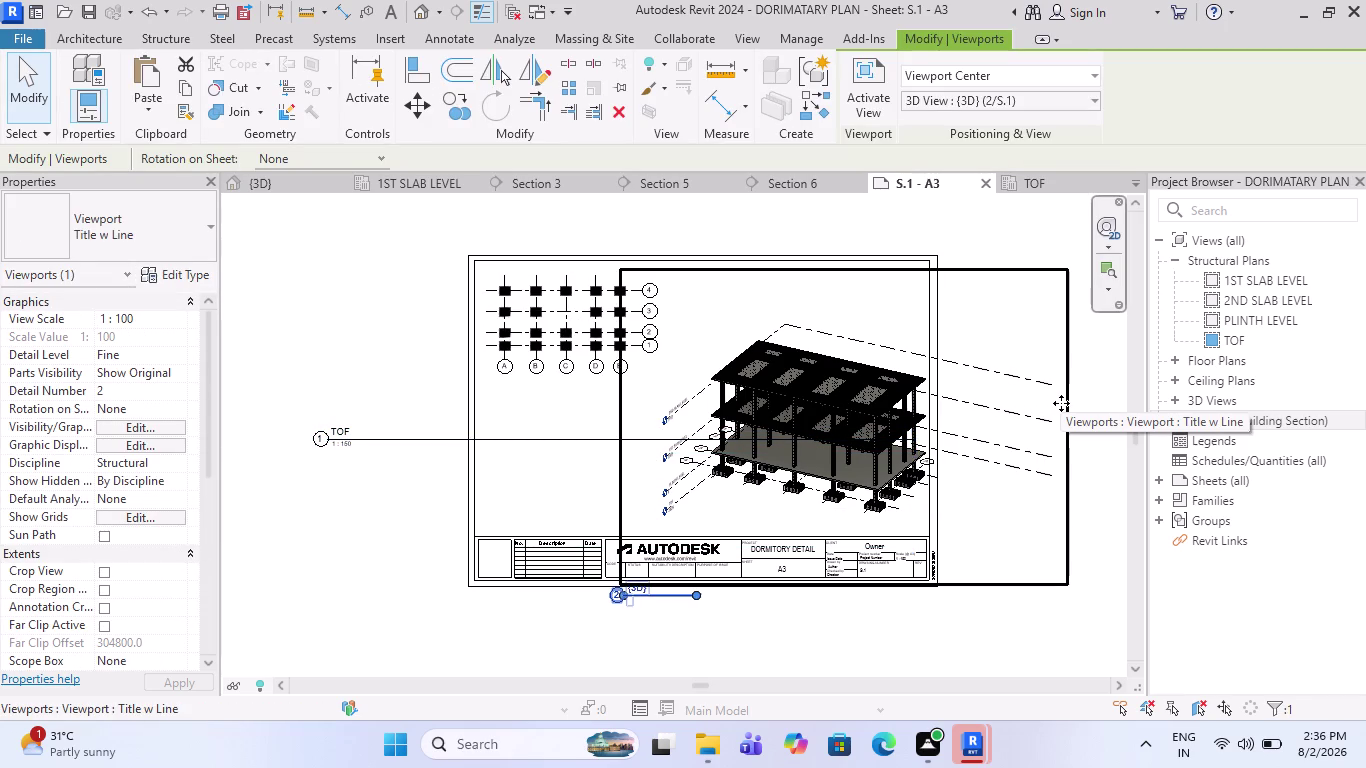
click(322, 442)
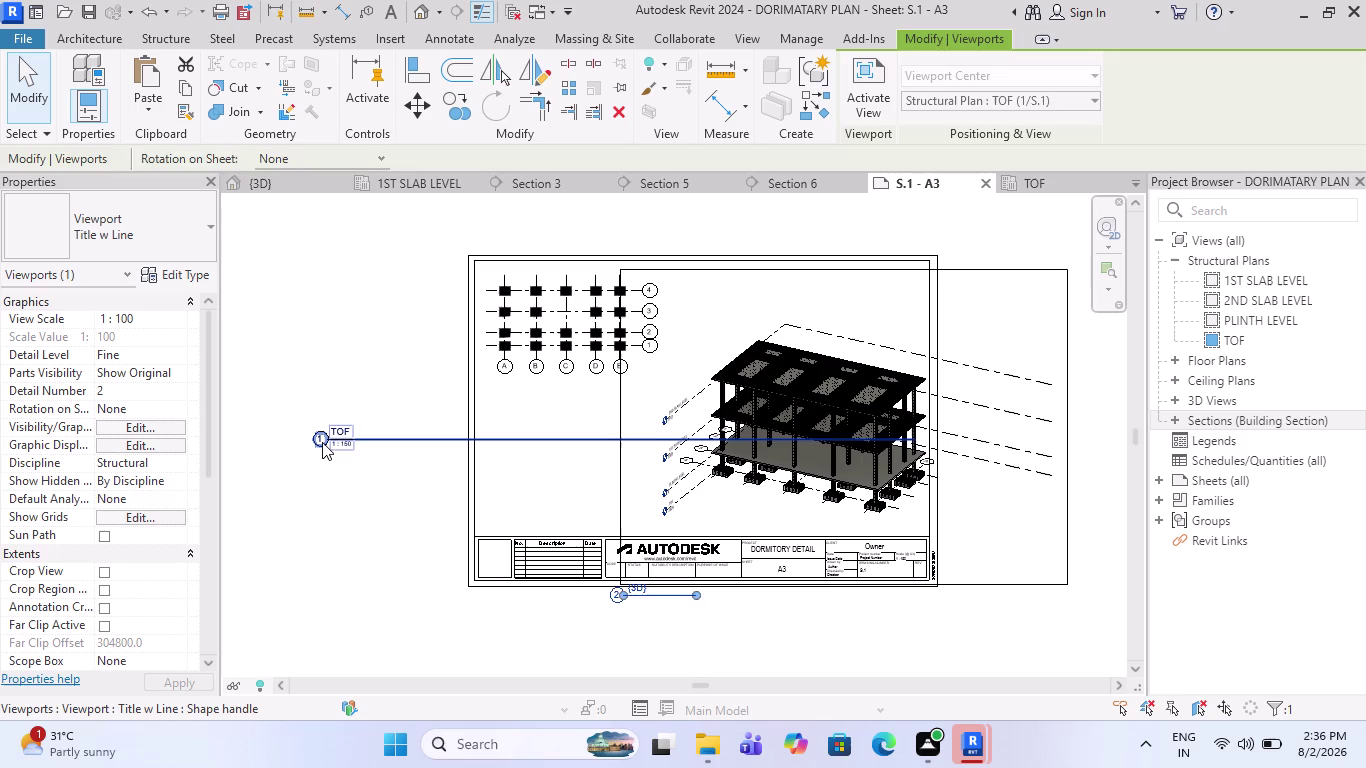
drag(917, 438, 711, 432)
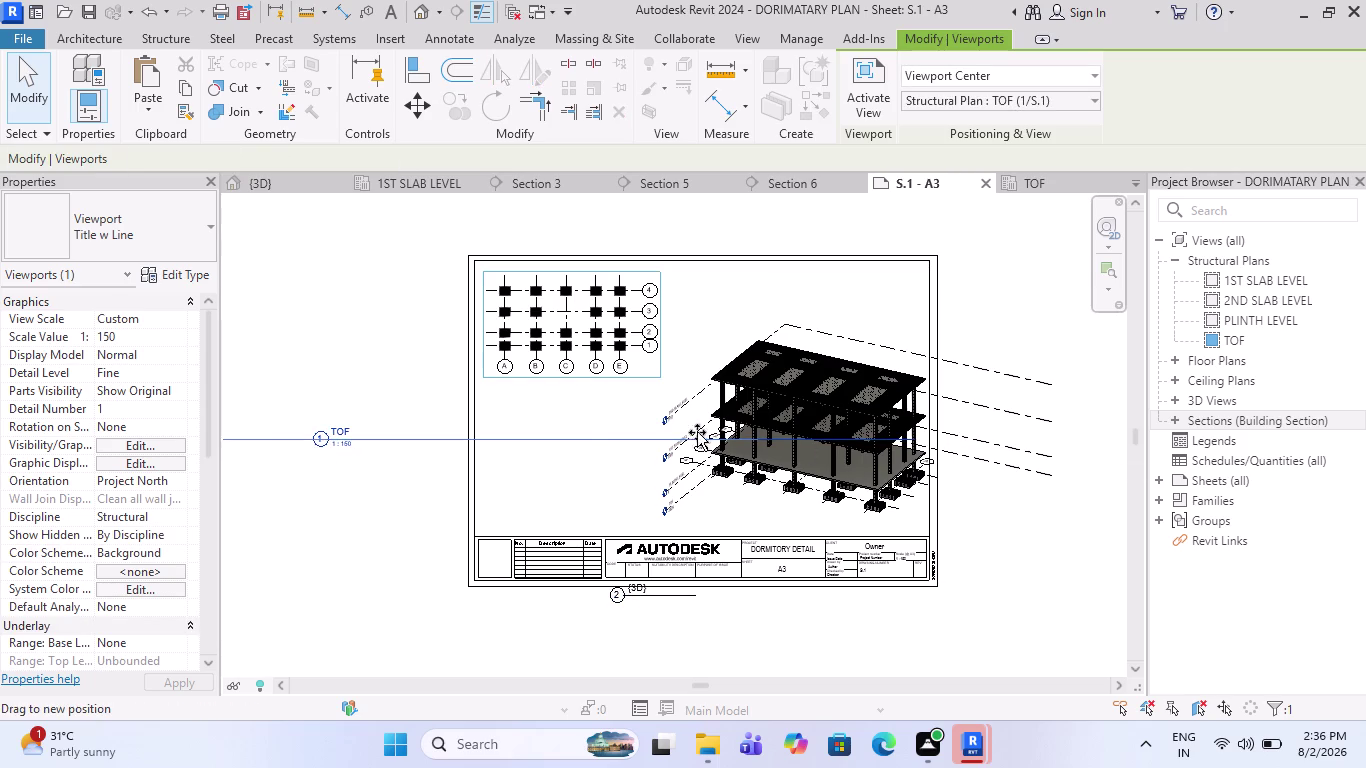
drag(711, 432, 486, 429)
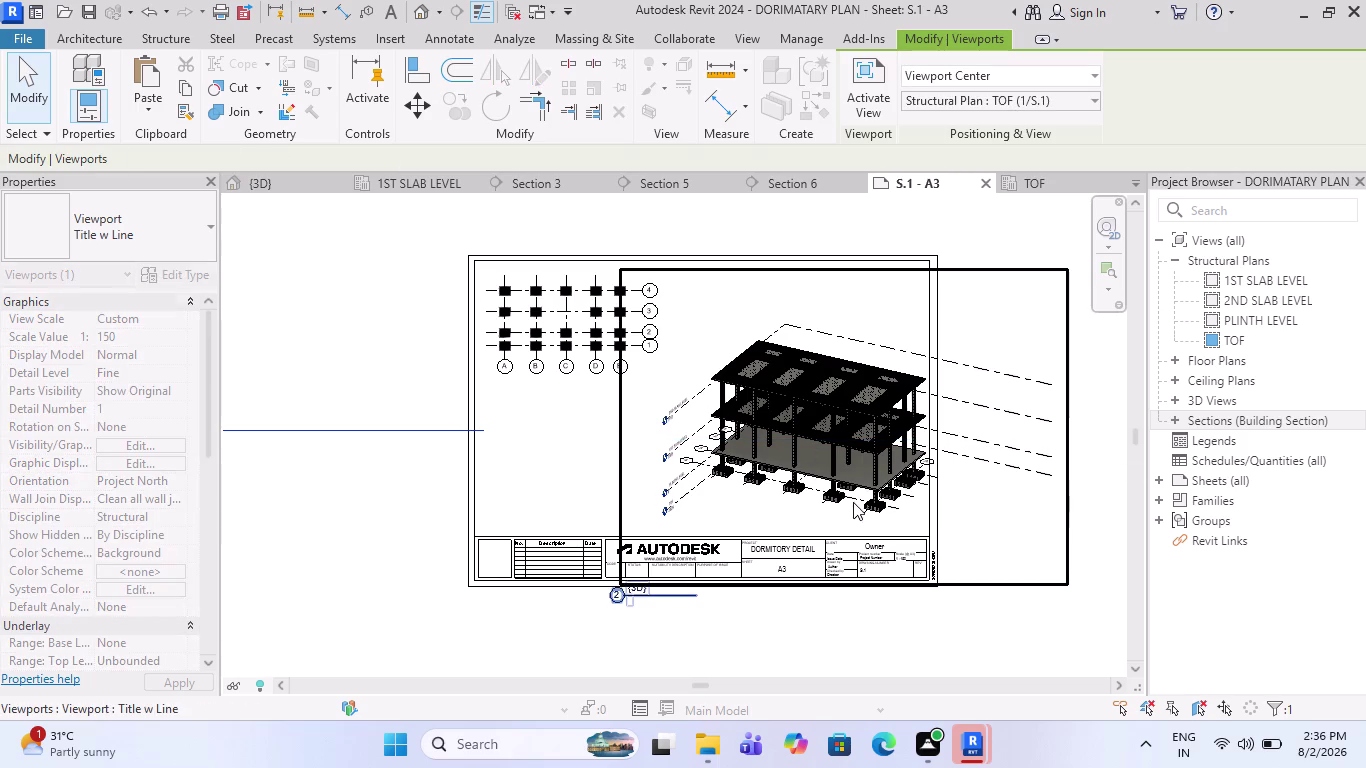
scroll(down, 3)
scroll(down, 3)
click(562, 460)
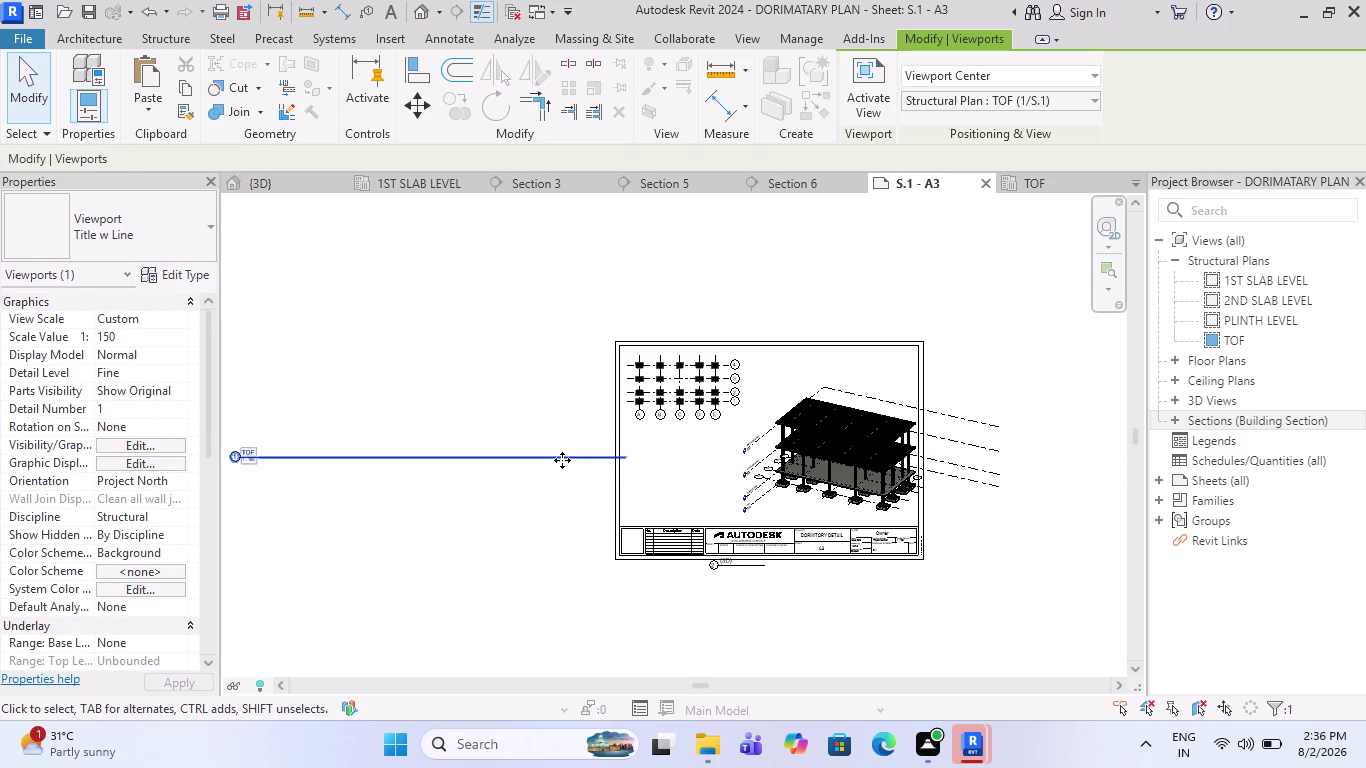
drag(568, 454, 307, 468)
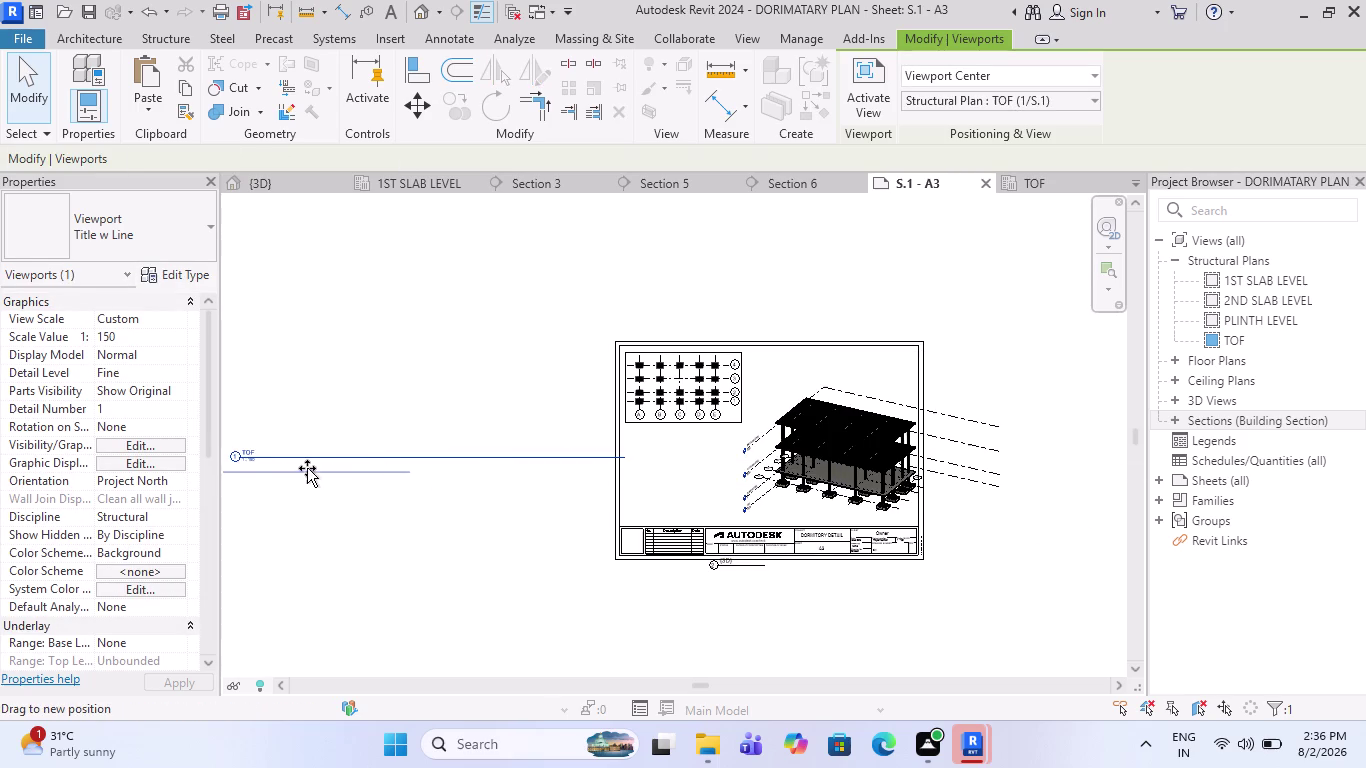
drag(307, 468, 291, 468)
Select the 3D structural viewport and drag it slightly lower.
scroll(up, 3)
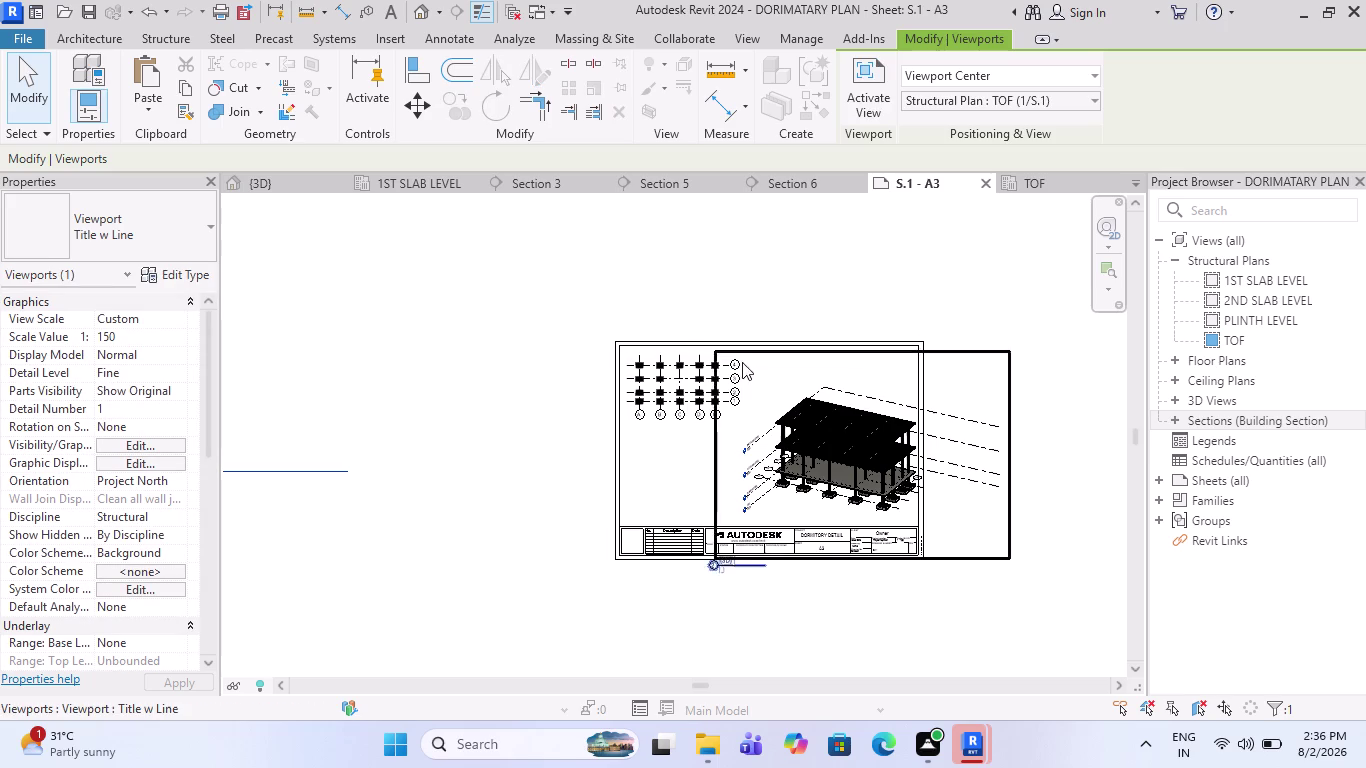
scroll(up, 3)
scroll(down, 3)
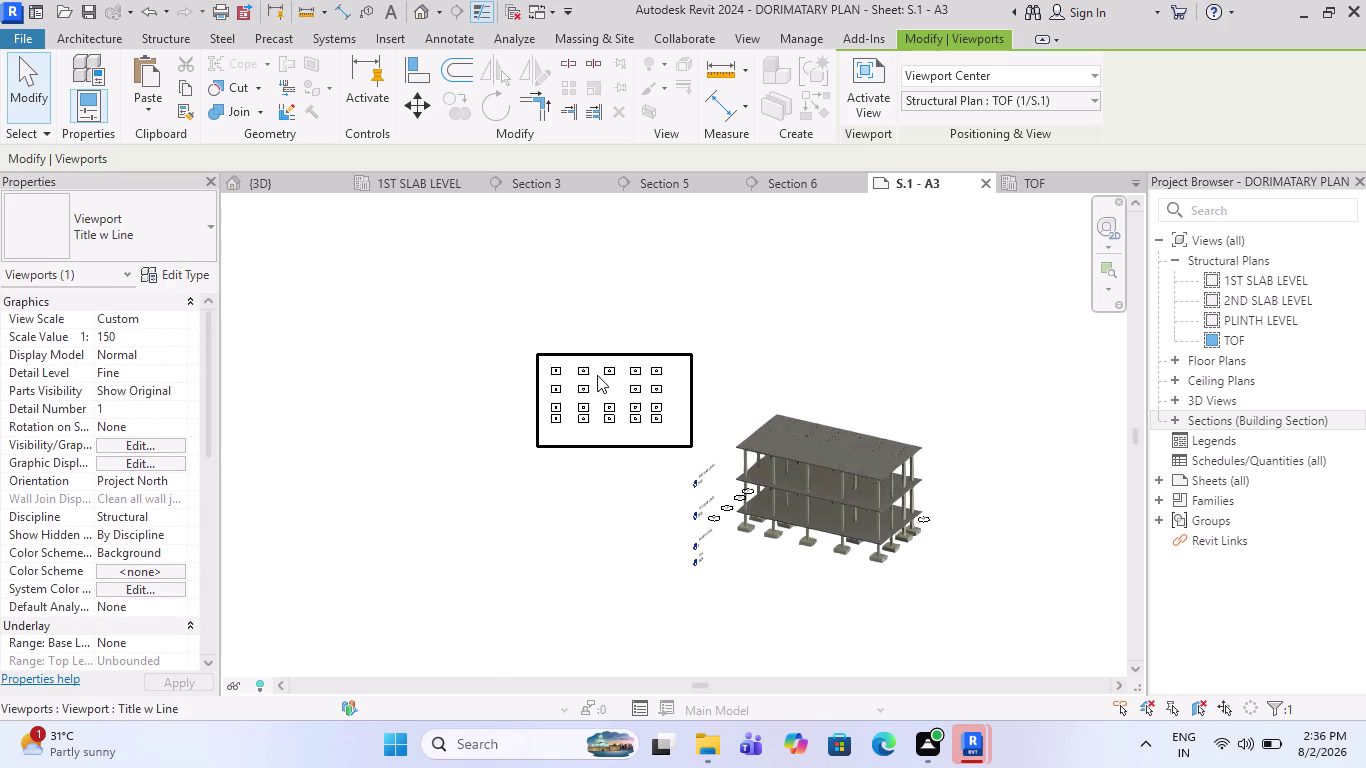
click(757, 454)
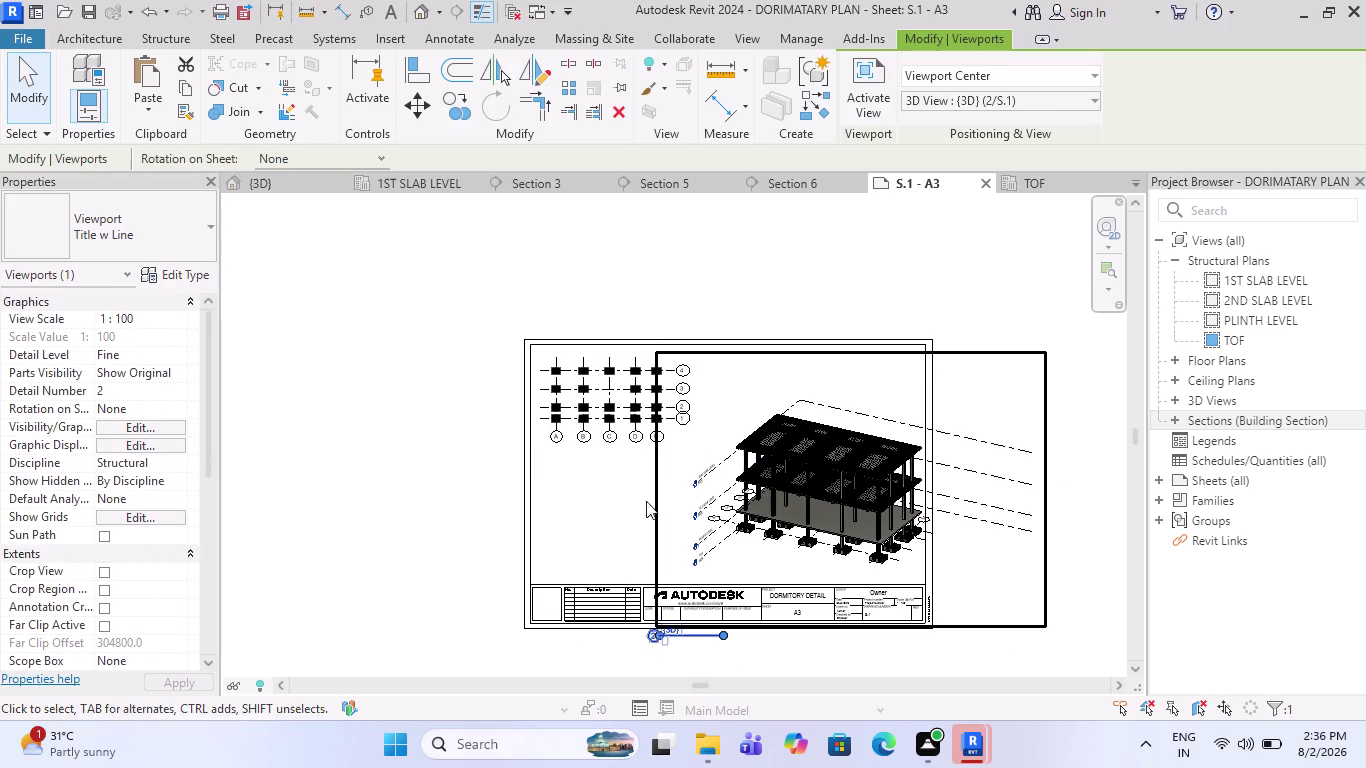
scroll(down, 3)
drag(662, 577, 664, 627)
click(739, 606)
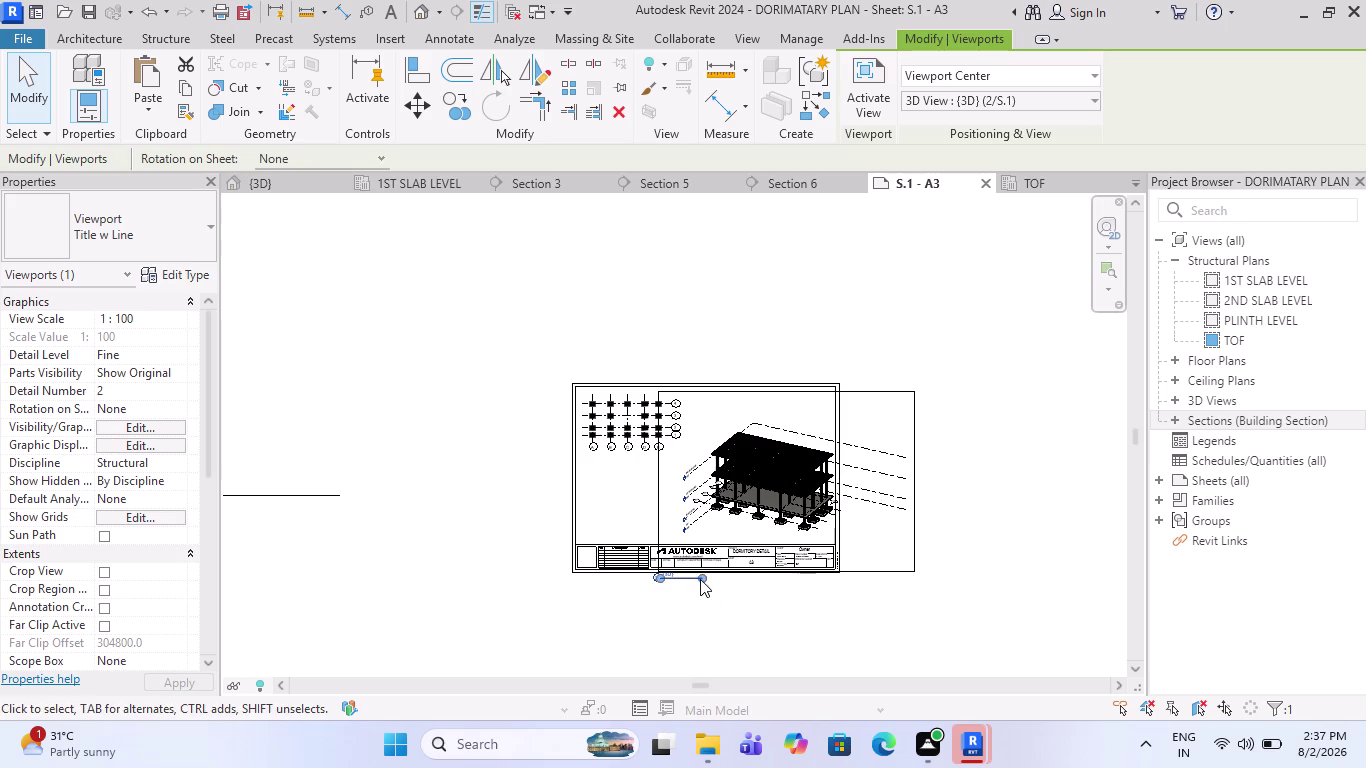
Drag the 3D structural viewport rightward across the sheet.
scroll(up, 3)
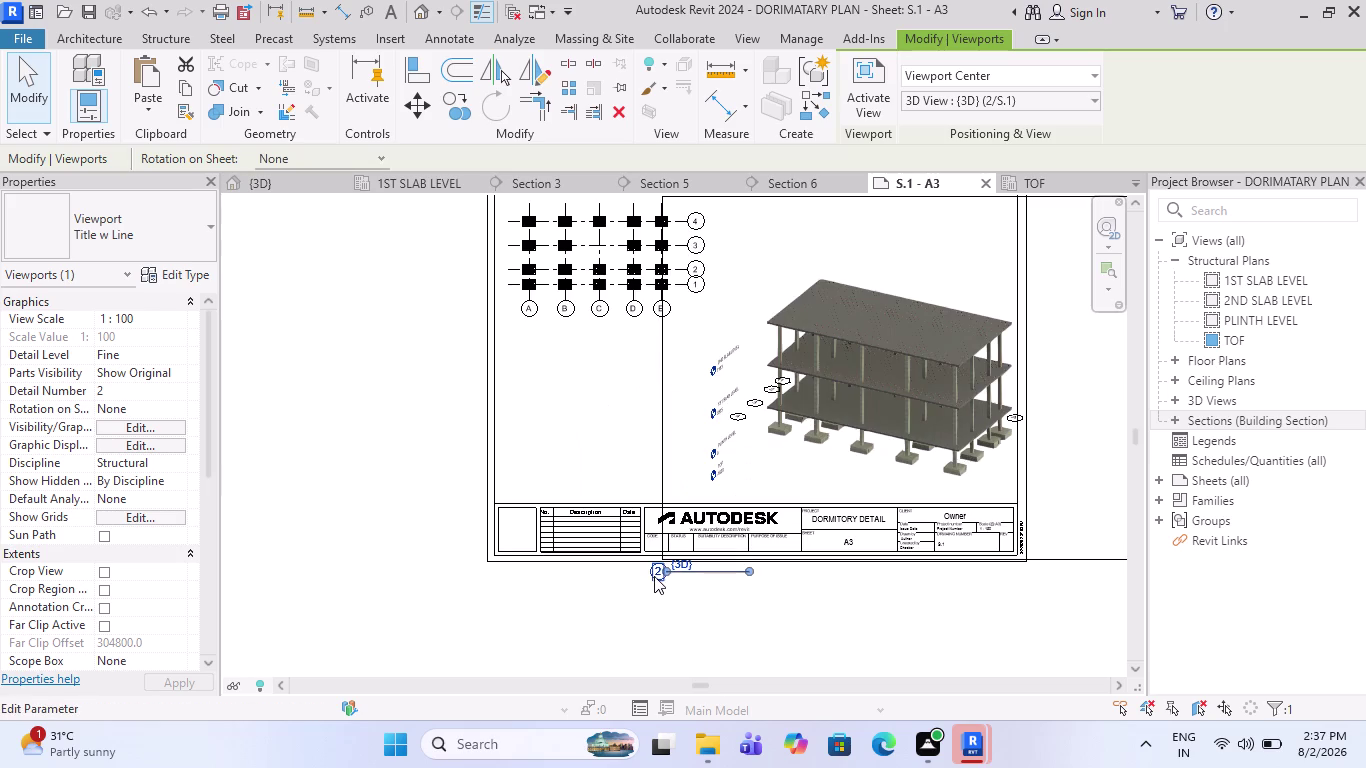
drag(656, 569, 671, 616)
click(722, 613)
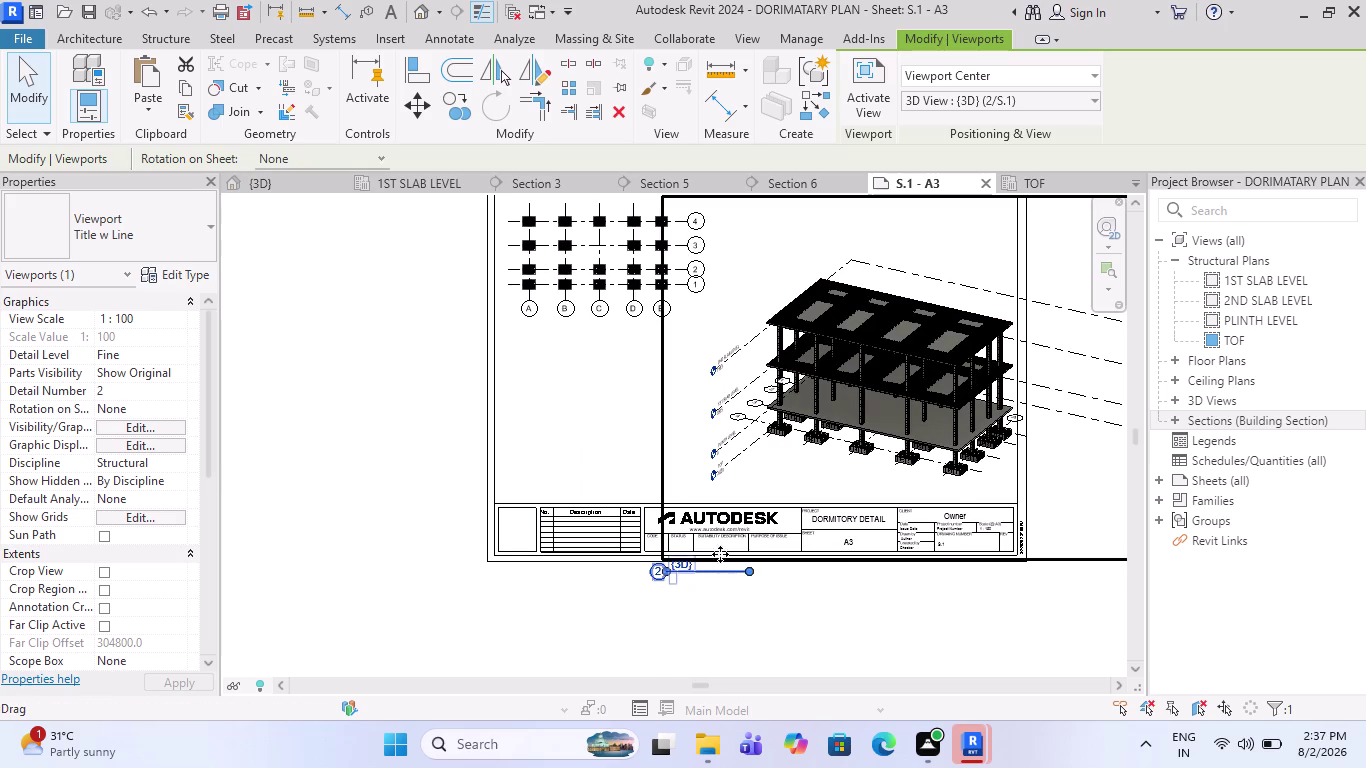
drag(721, 572, 760, 523)
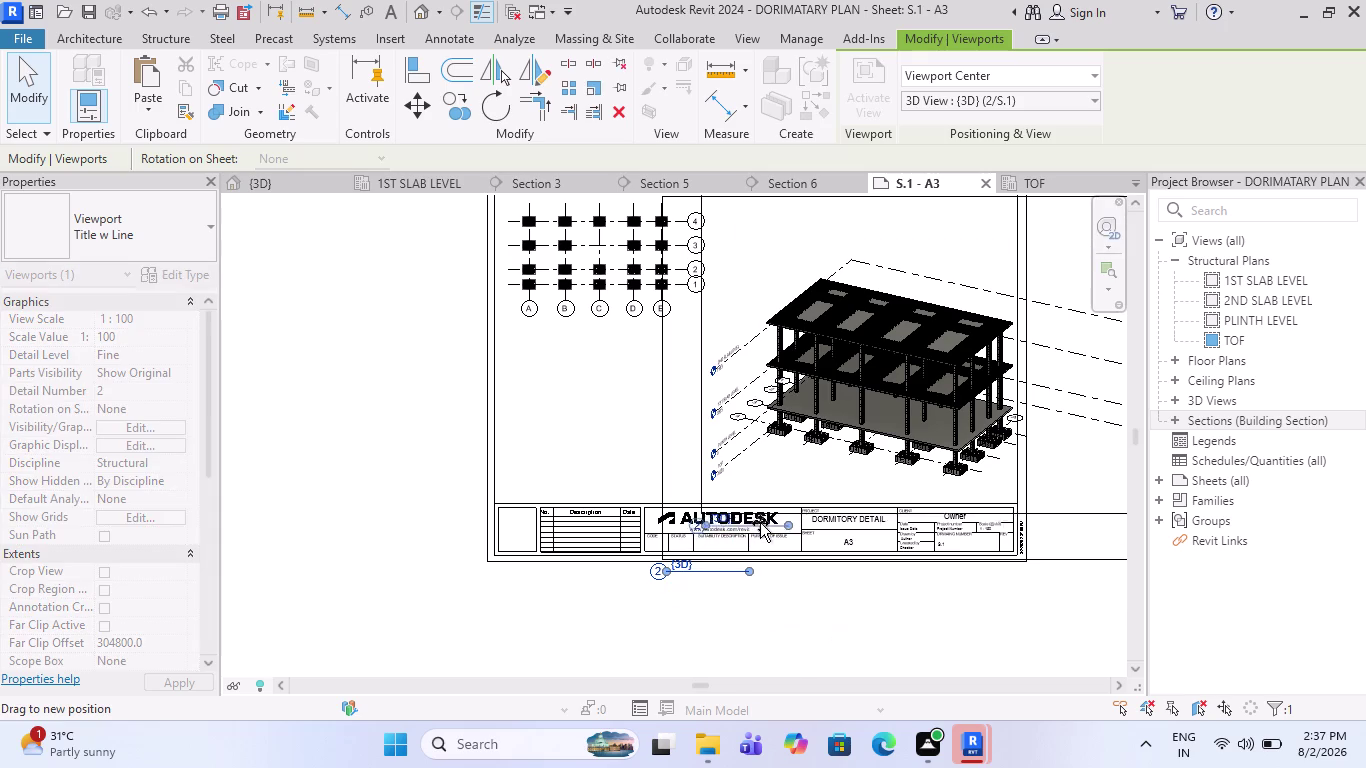
drag(760, 523, 793, 516)
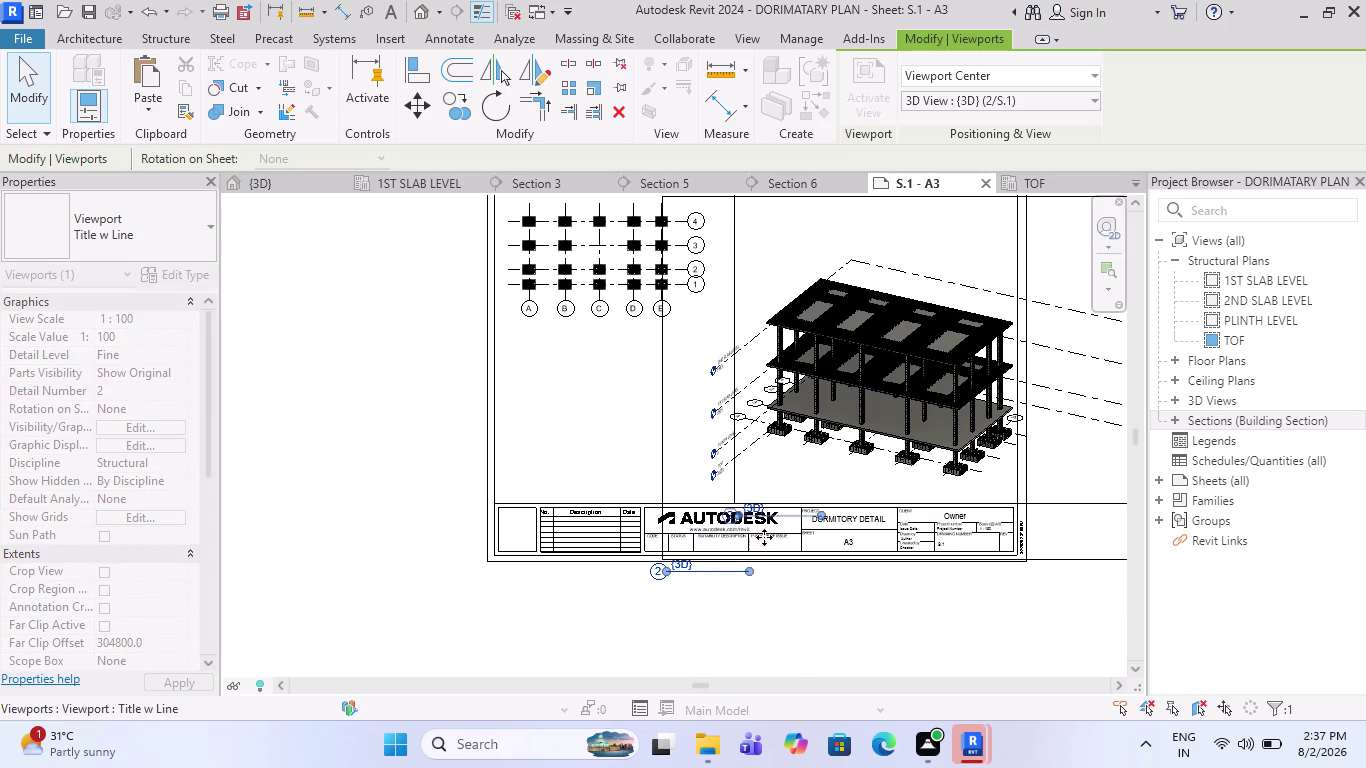
drag(823, 516, 894, 529)
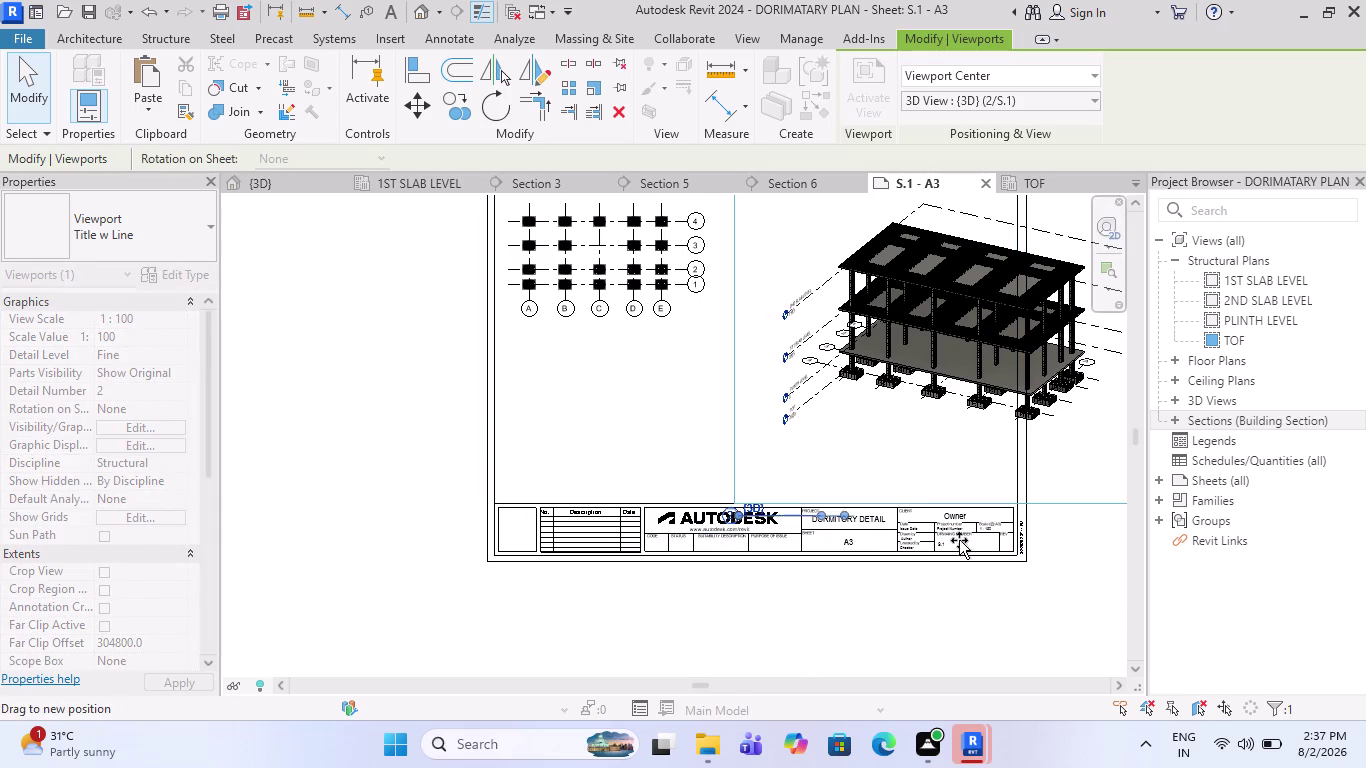
drag(894, 529, 1015, 550)
Lower the 3D viewport over the title block and activate its view.
scroll(down, 3)
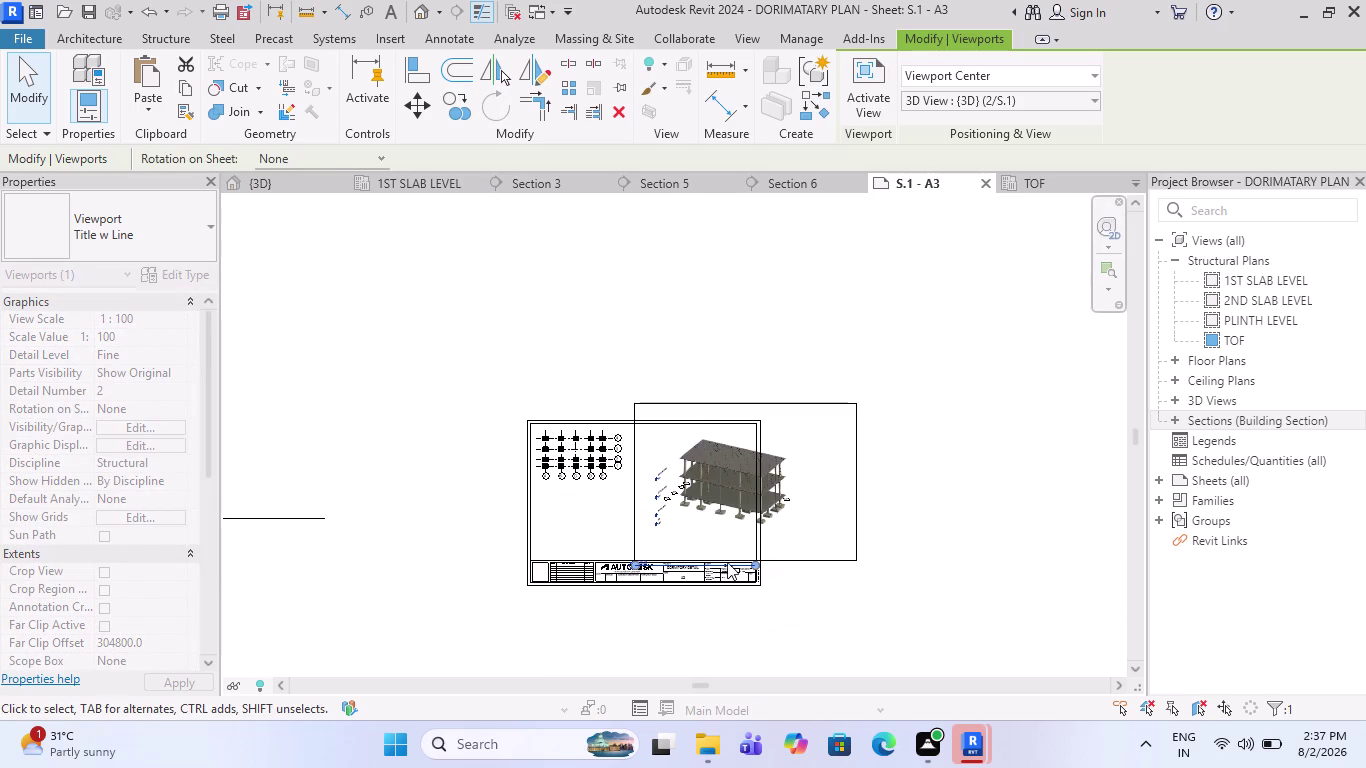
drag(756, 566, 939, 585)
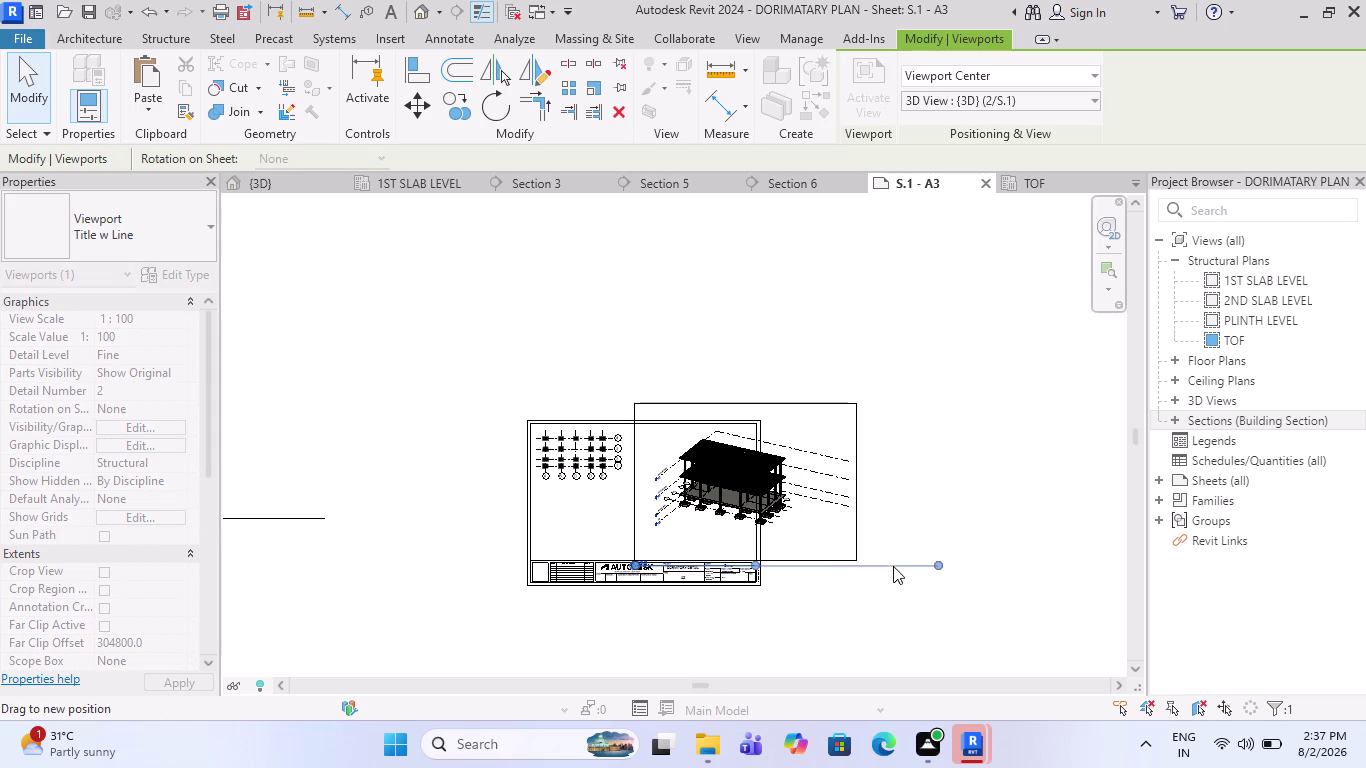
drag(893, 563, 891, 609)
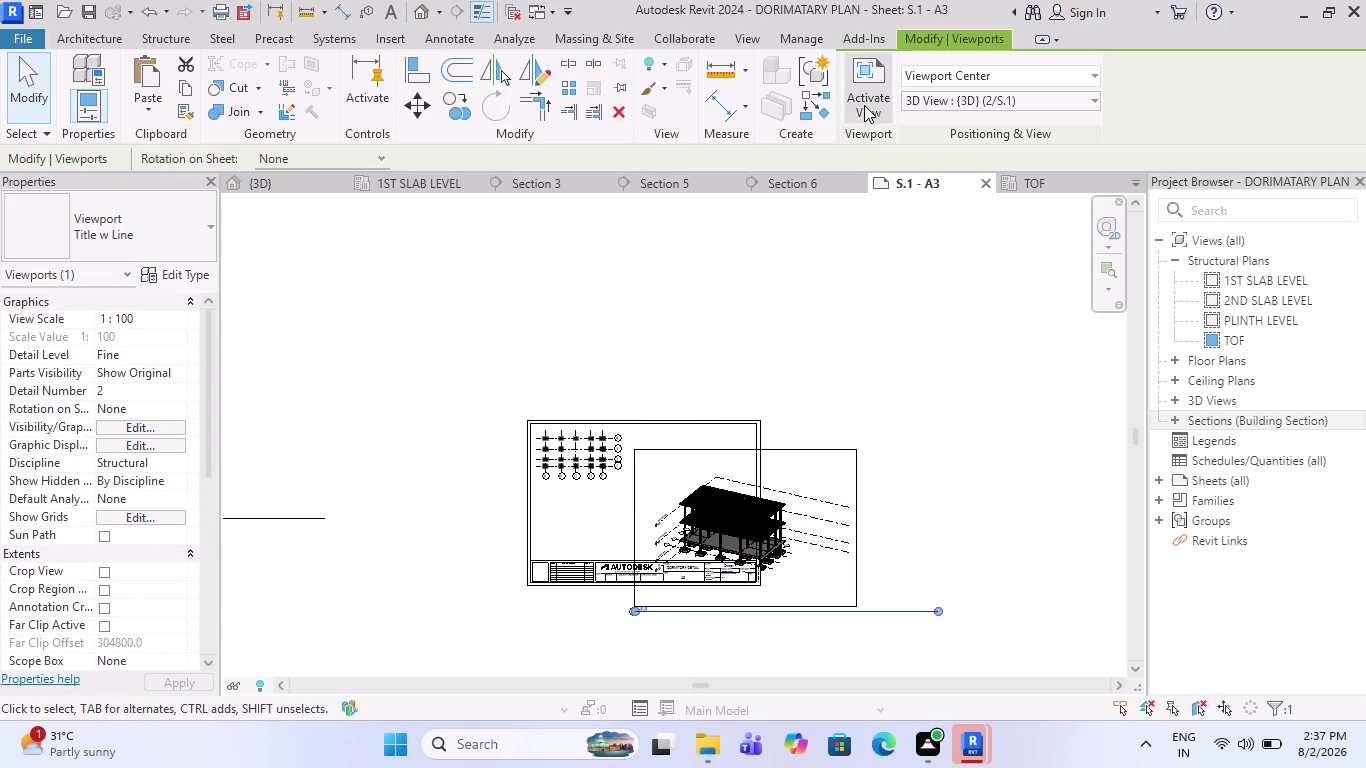
click(865, 103)
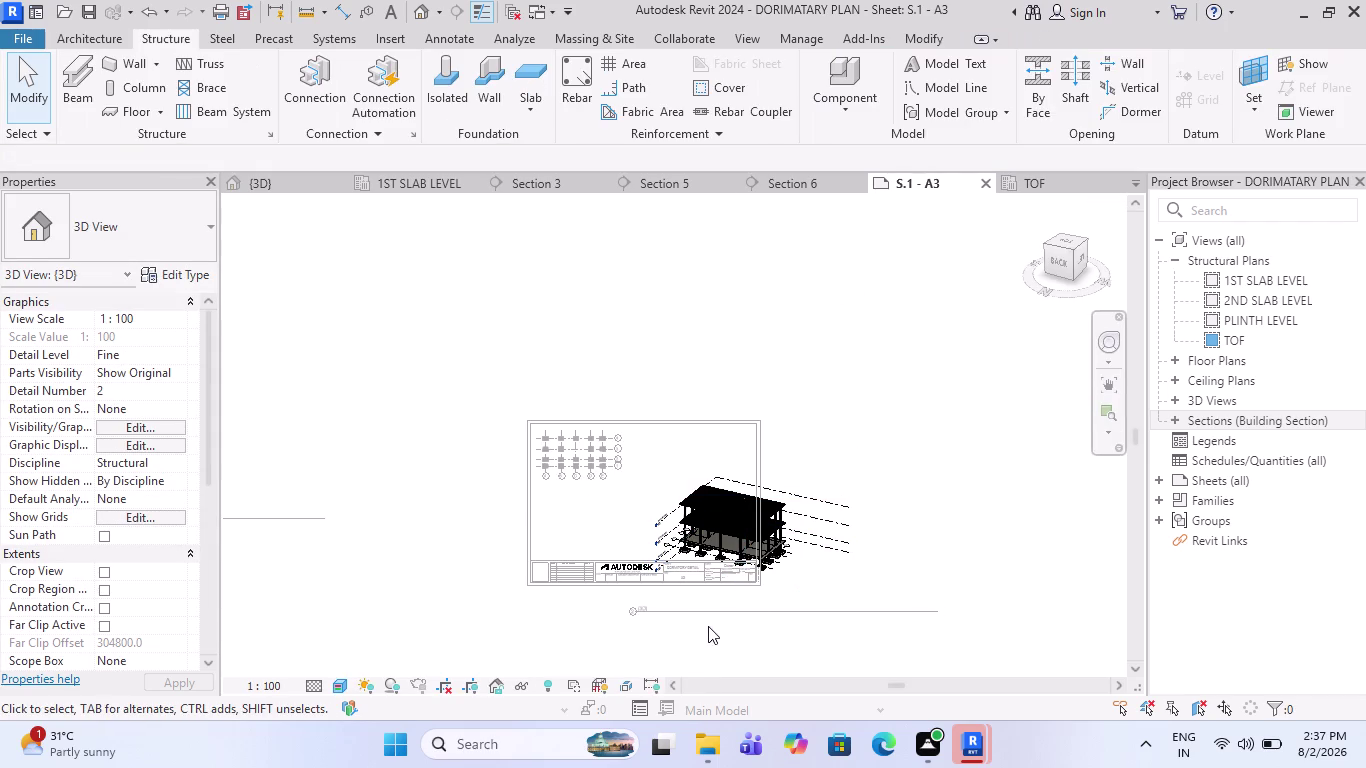
Window-select the four level planes in the activated 3D view and hide them in view.
scroll(up, 3)
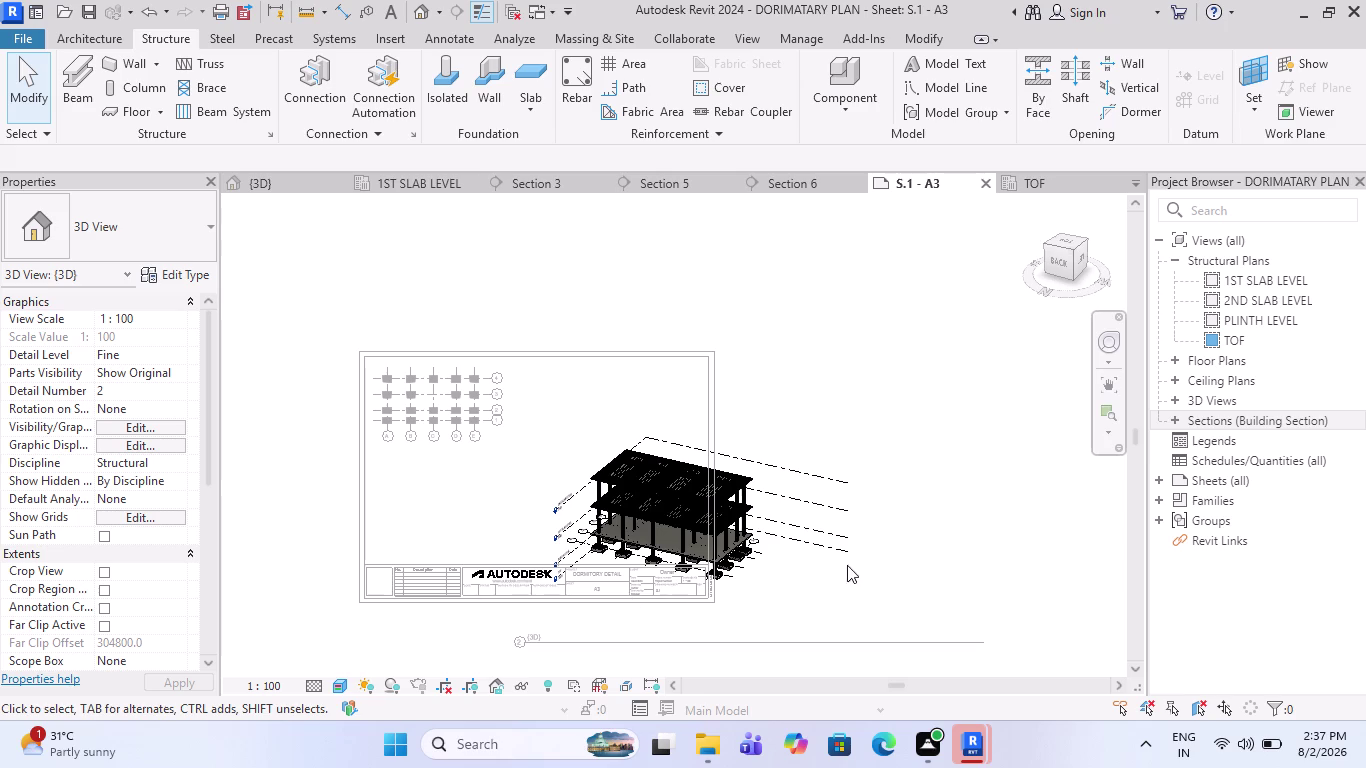
drag(870, 564, 844, 447)
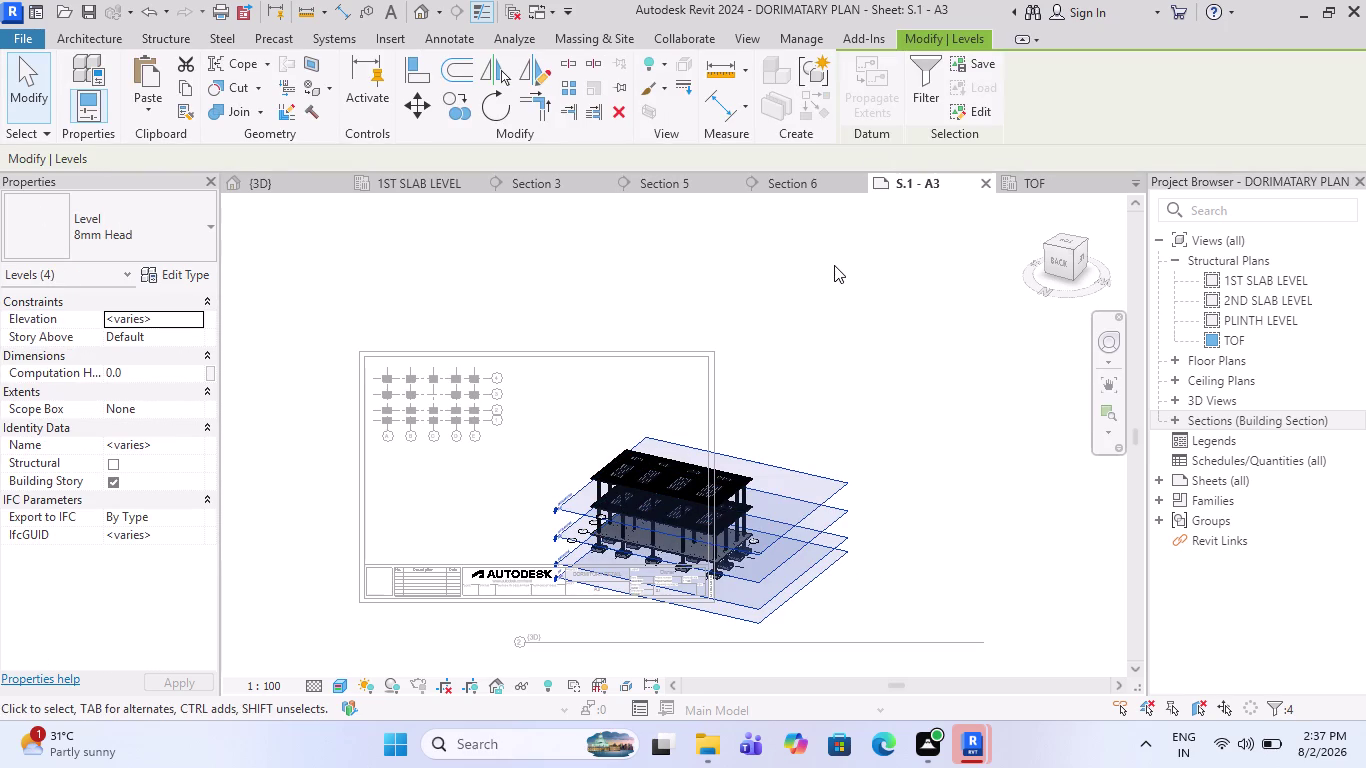
right_click(809, 271)
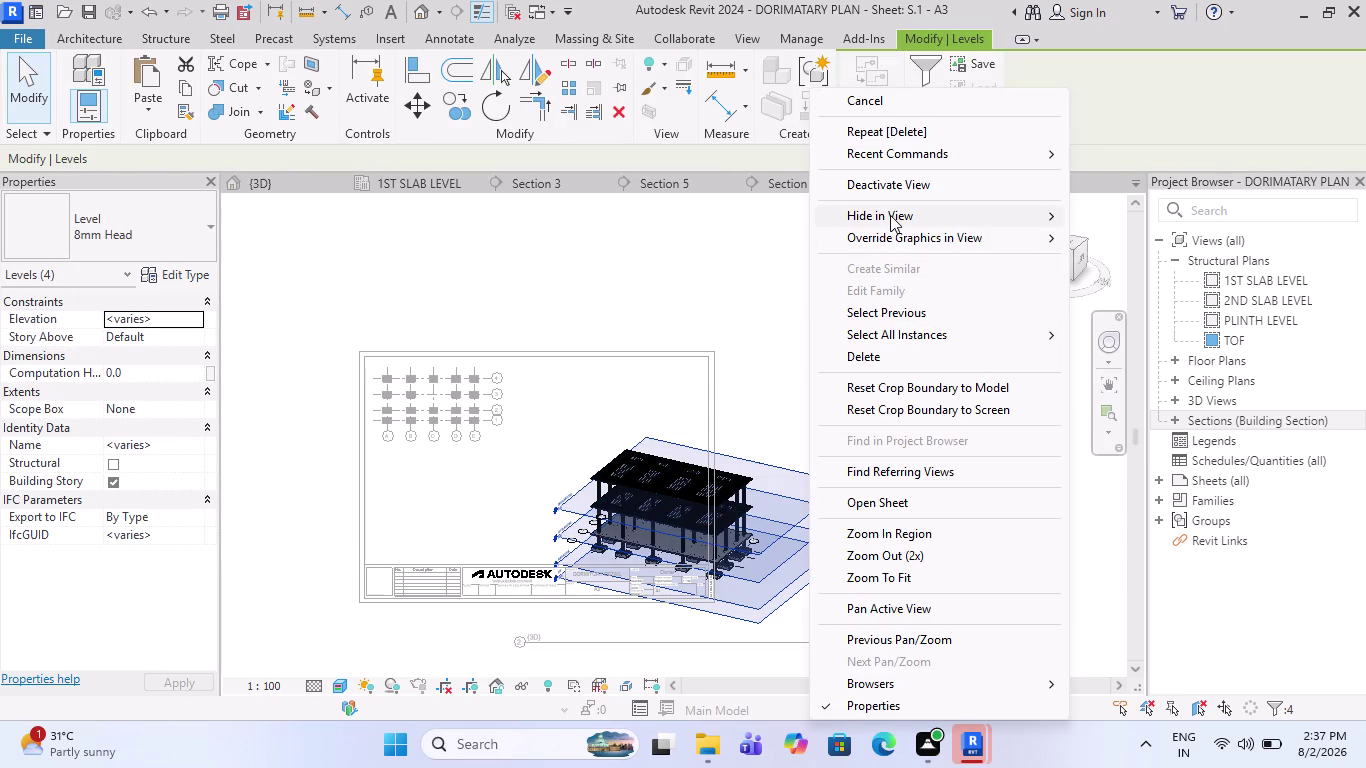
click(890, 215)
click(1090, 218)
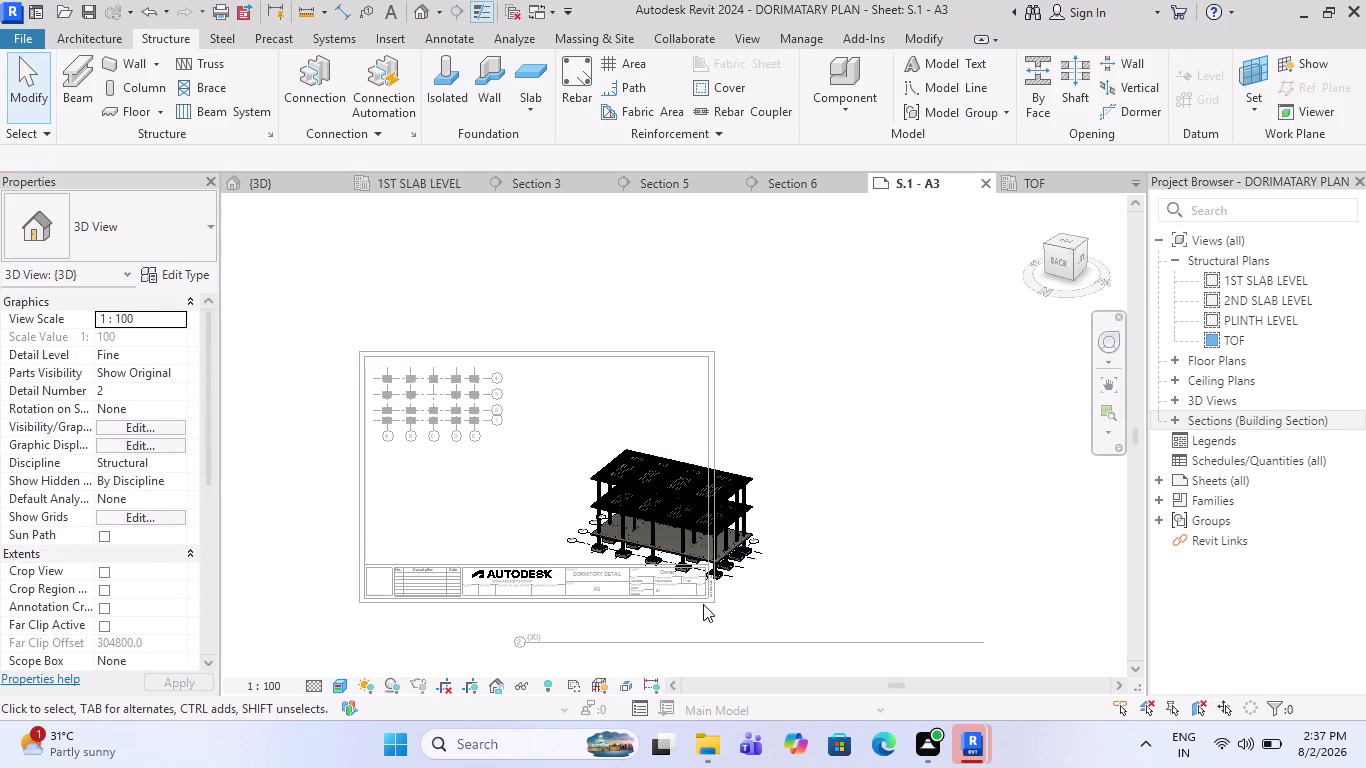
scroll(up, 3)
Deactivate the 3D view and drag the 3D viewport's title lower.
scroll(down, 3)
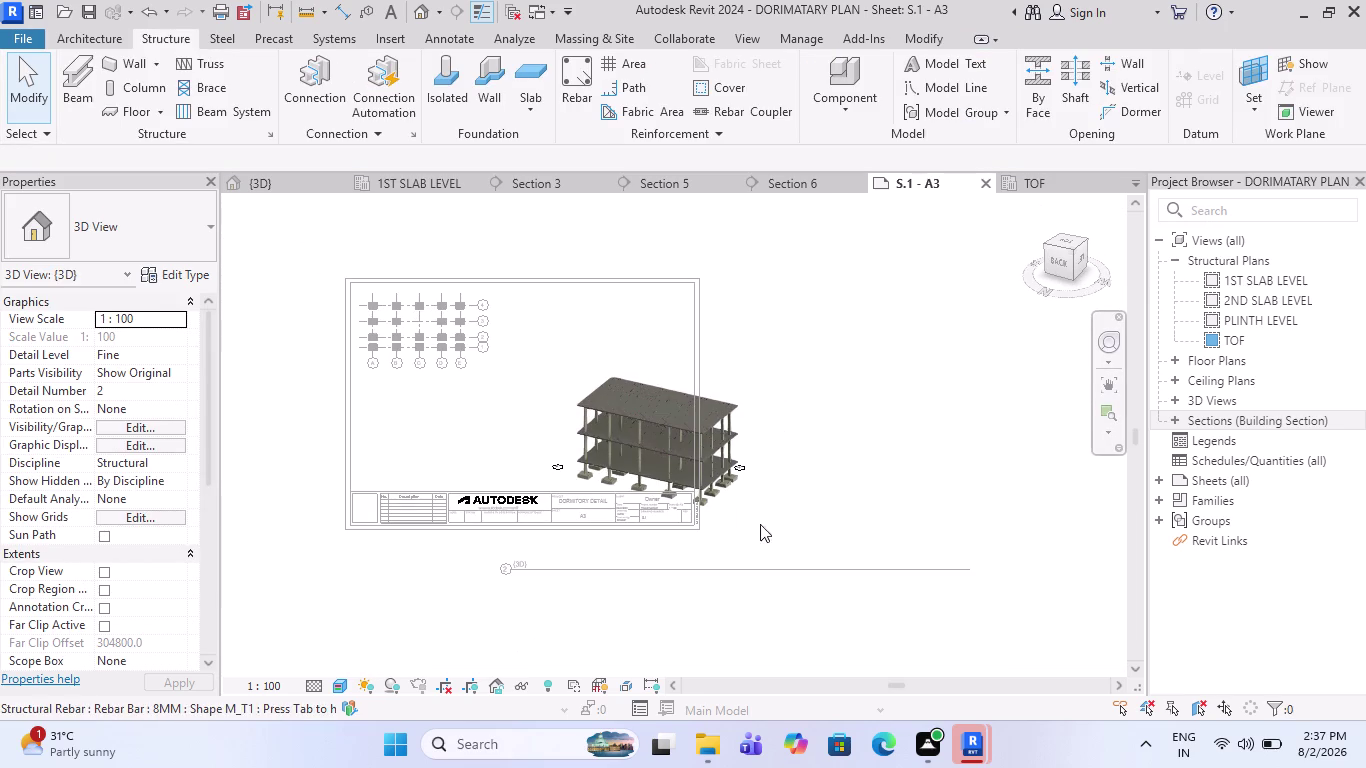
double_click(825, 612)
scroll(down, 3)
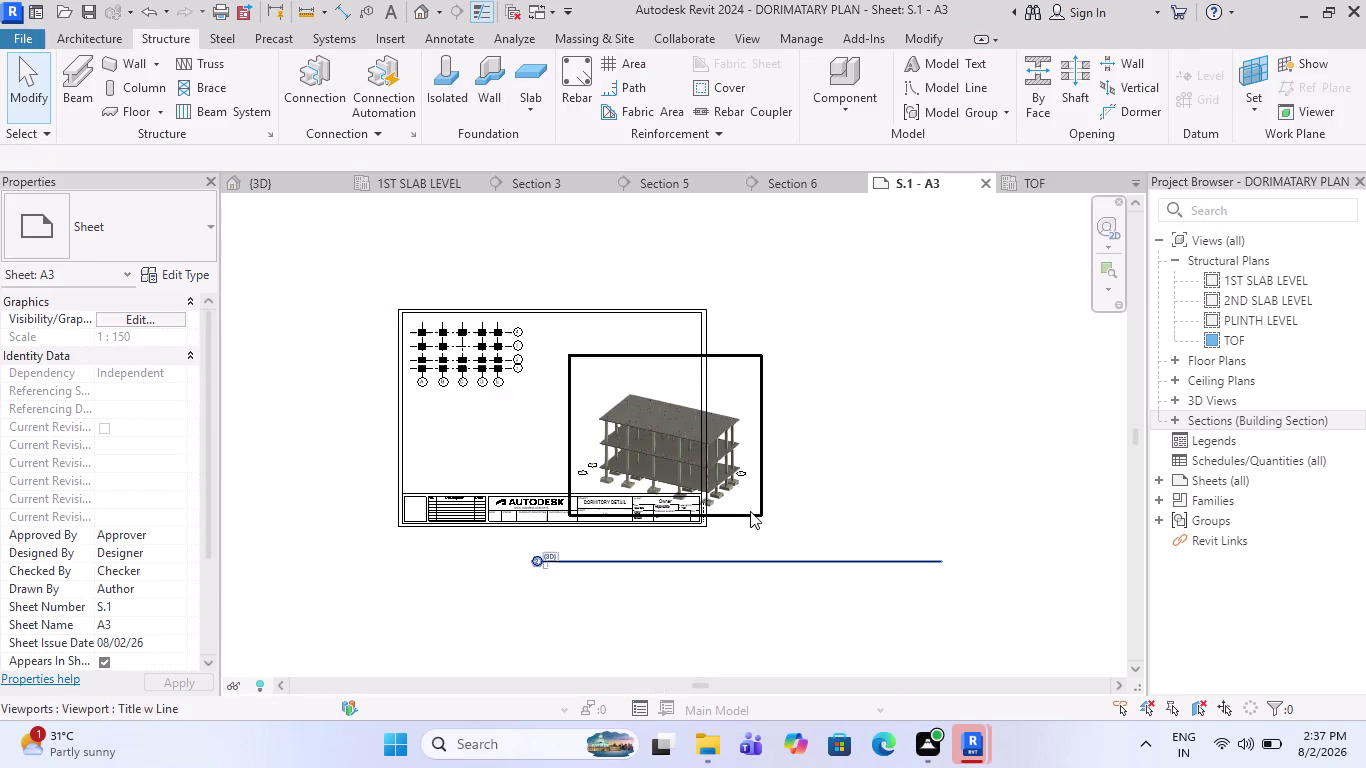
click(763, 557)
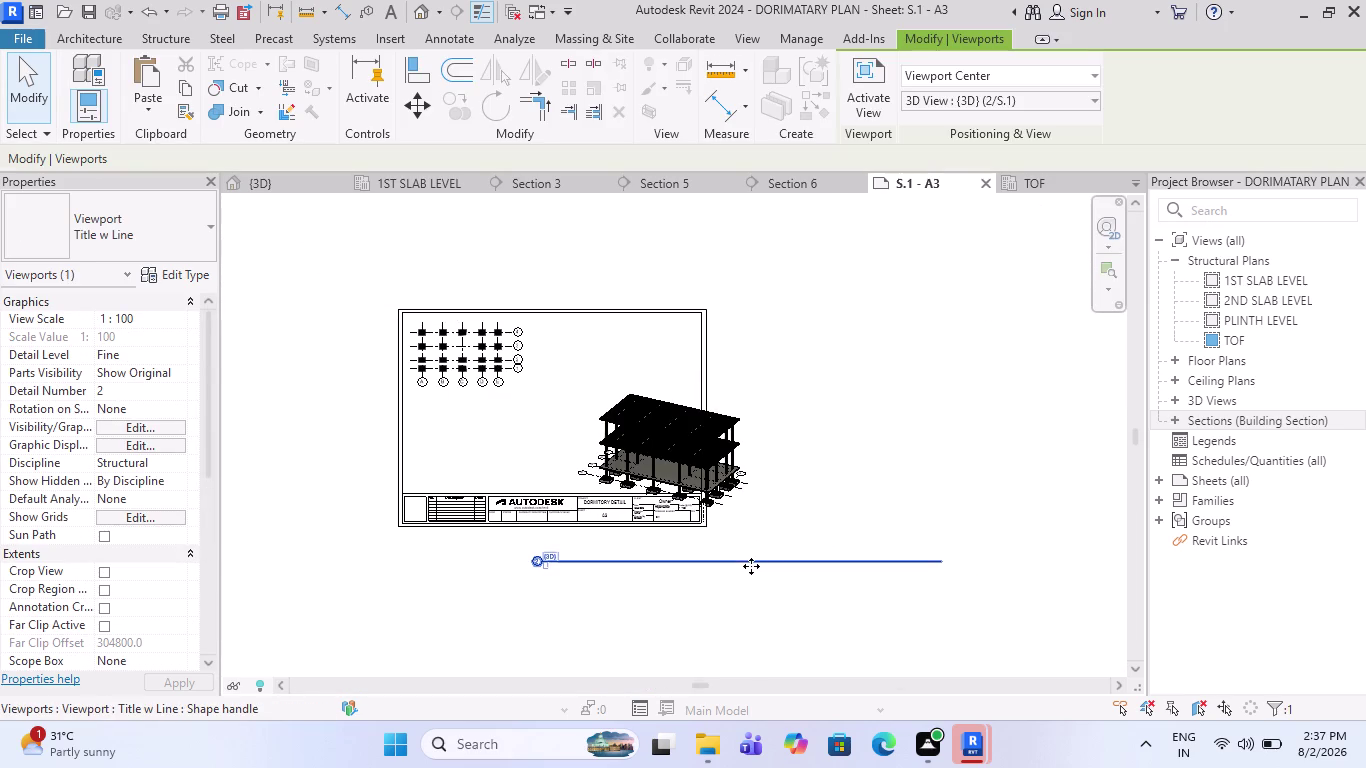
drag(751, 566, 750, 623)
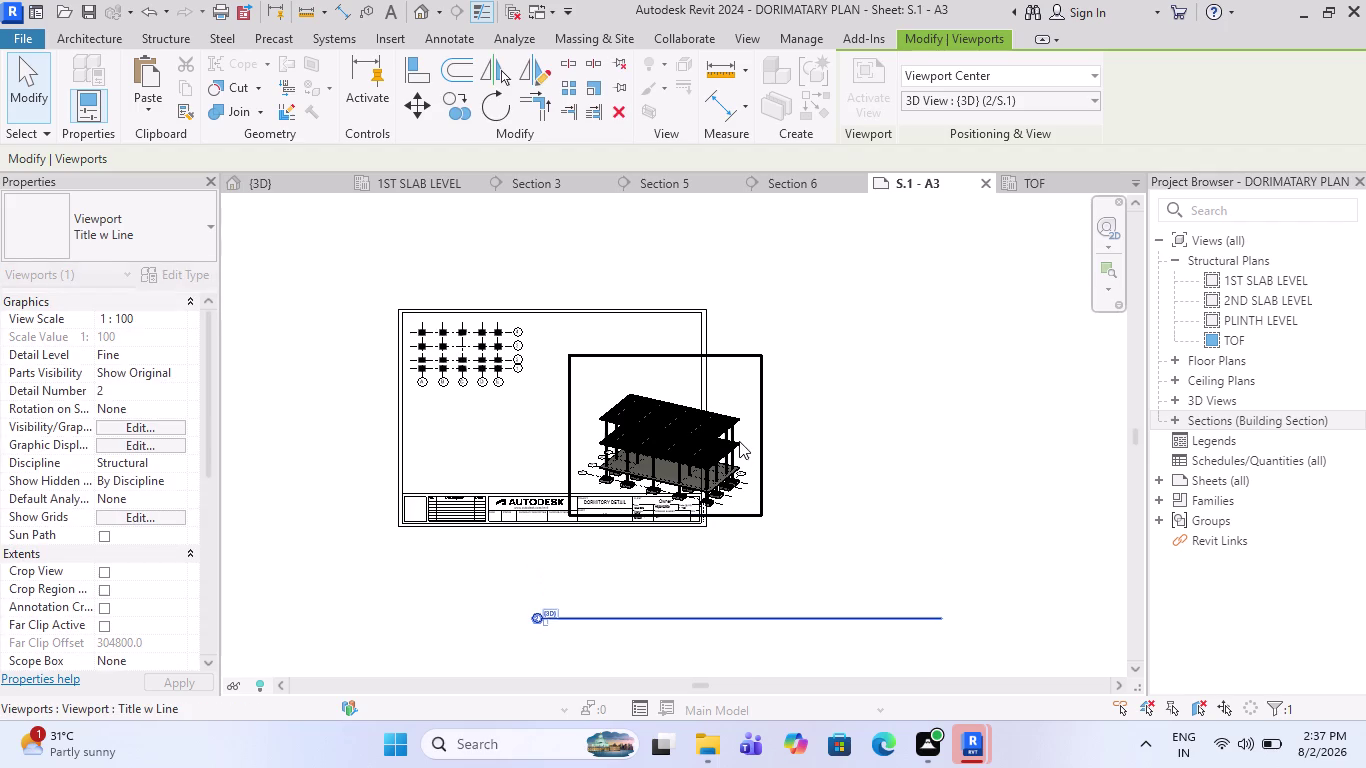
Place the 3D viewport beside the TOF grid plan, then open the TOF structural plan.
drag(664, 429, 664, 416)
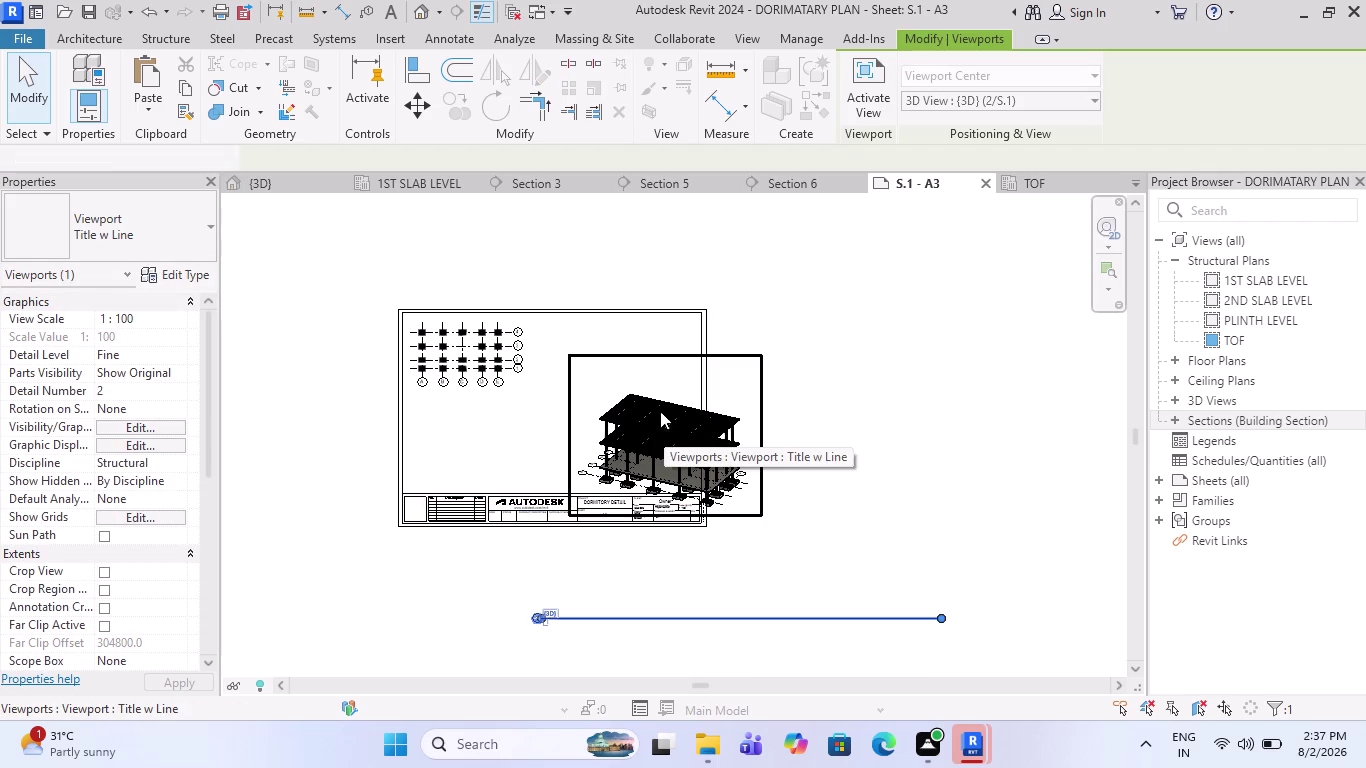
drag(664, 416, 623, 393)
drag(604, 403, 587, 383)
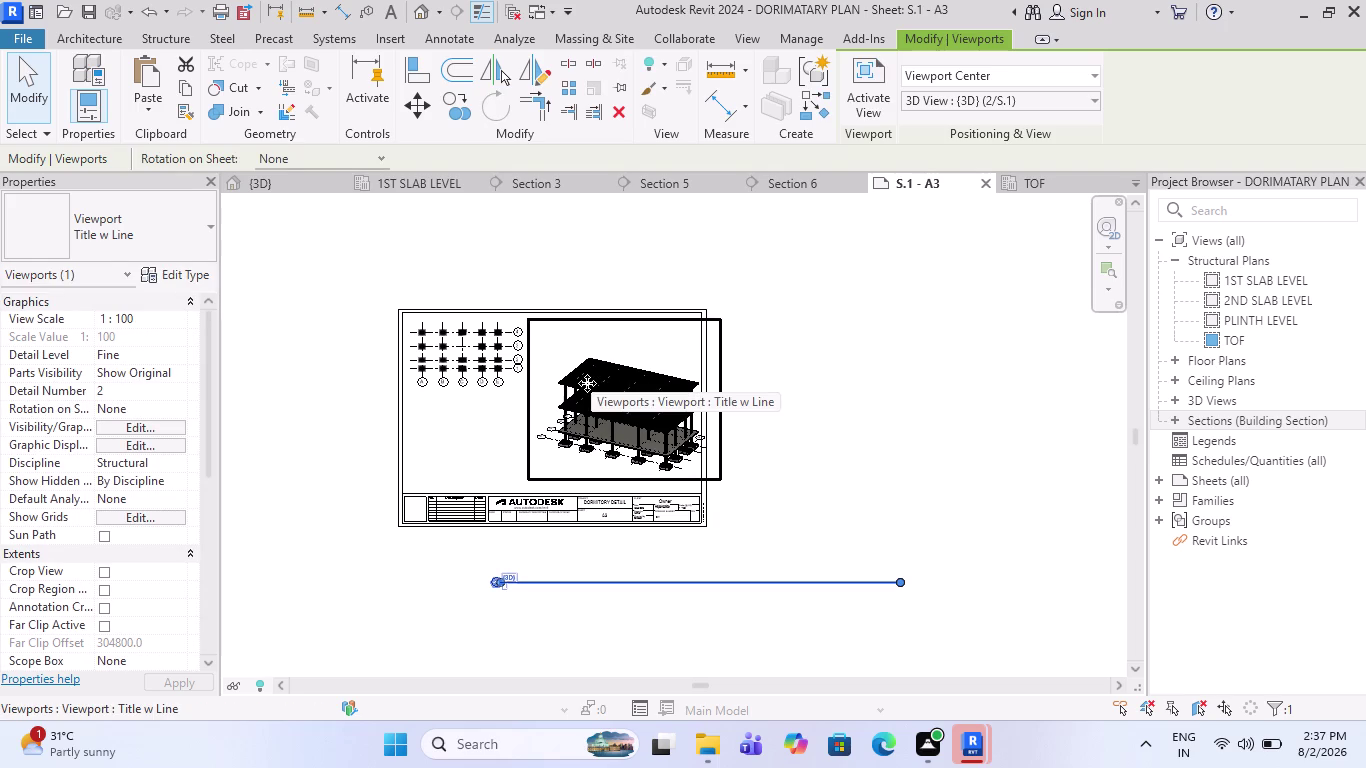
drag(587, 383, 581, 385)
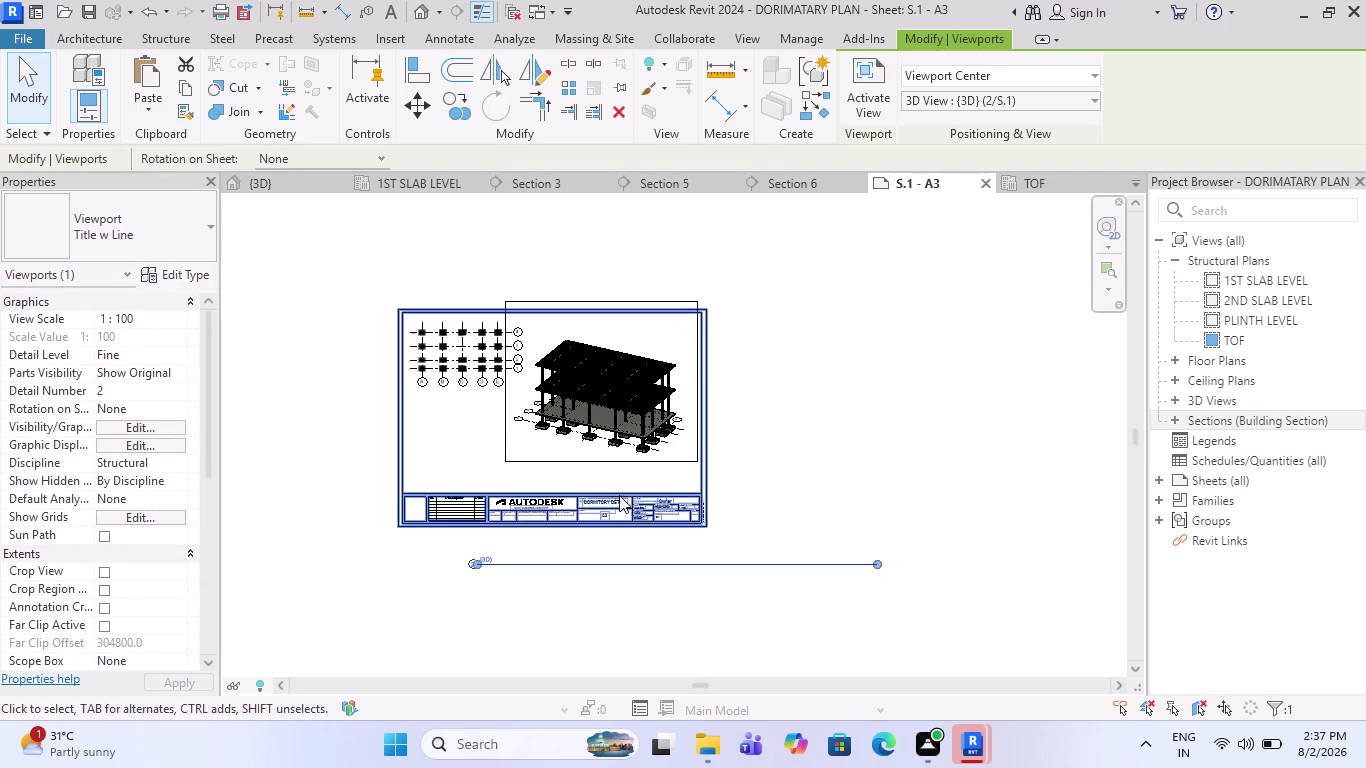
scroll(up, 3)
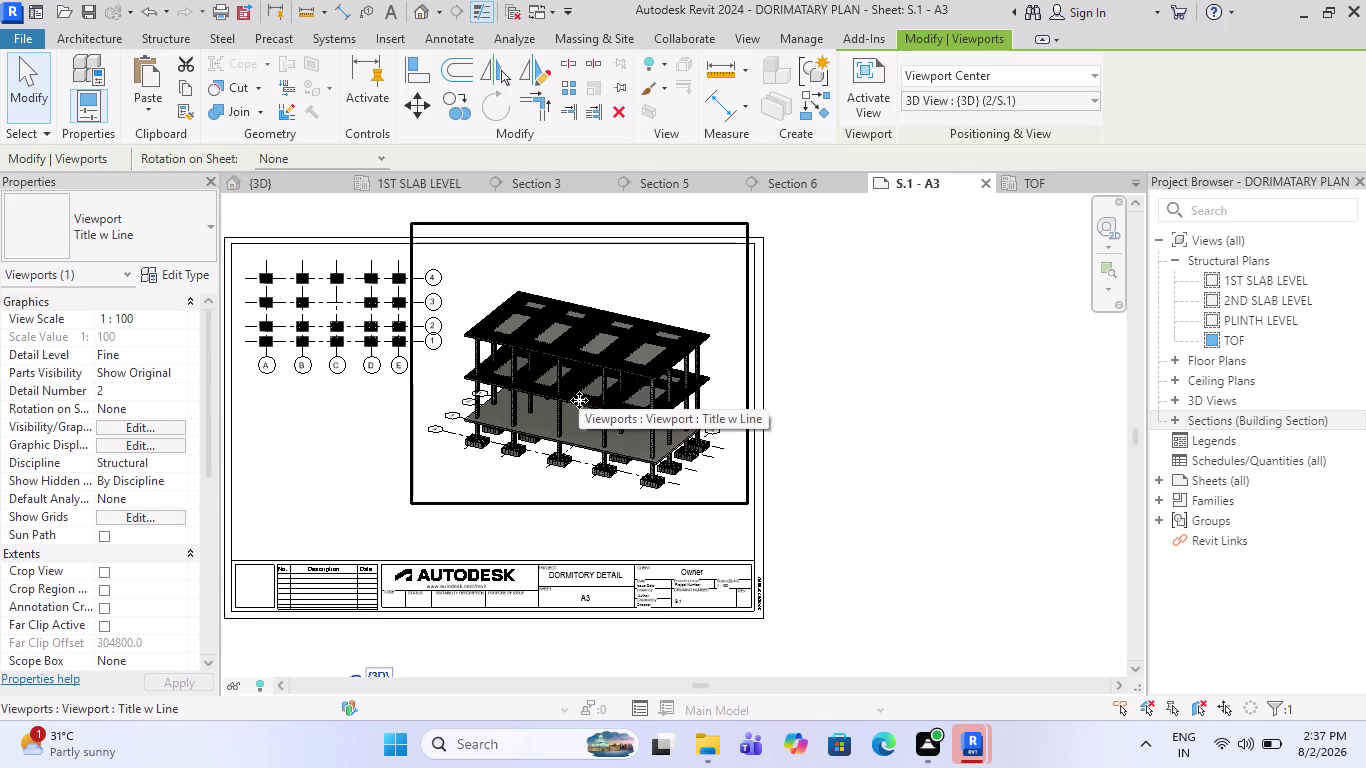
drag(580, 398, 592, 439)
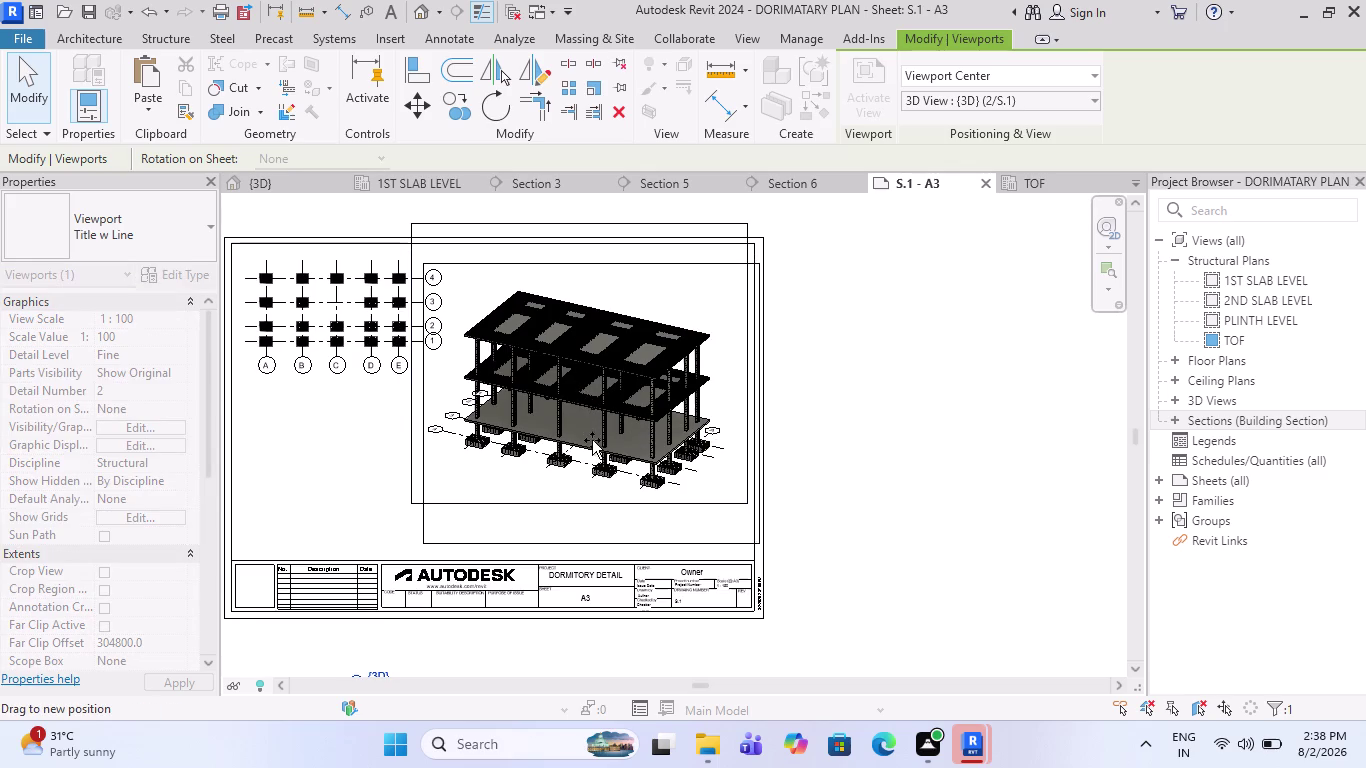
drag(592, 439, 591, 447)
double_click(881, 440)
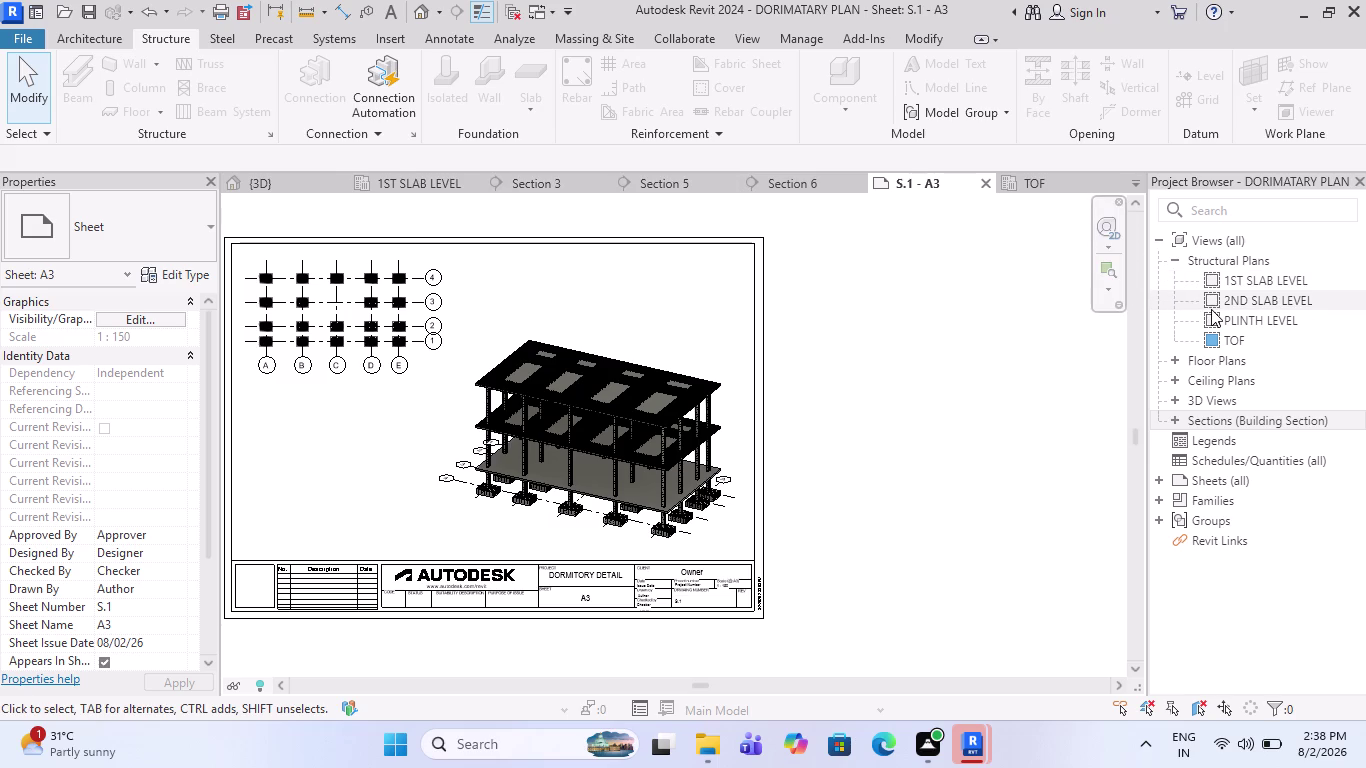
double_click(1241, 348)
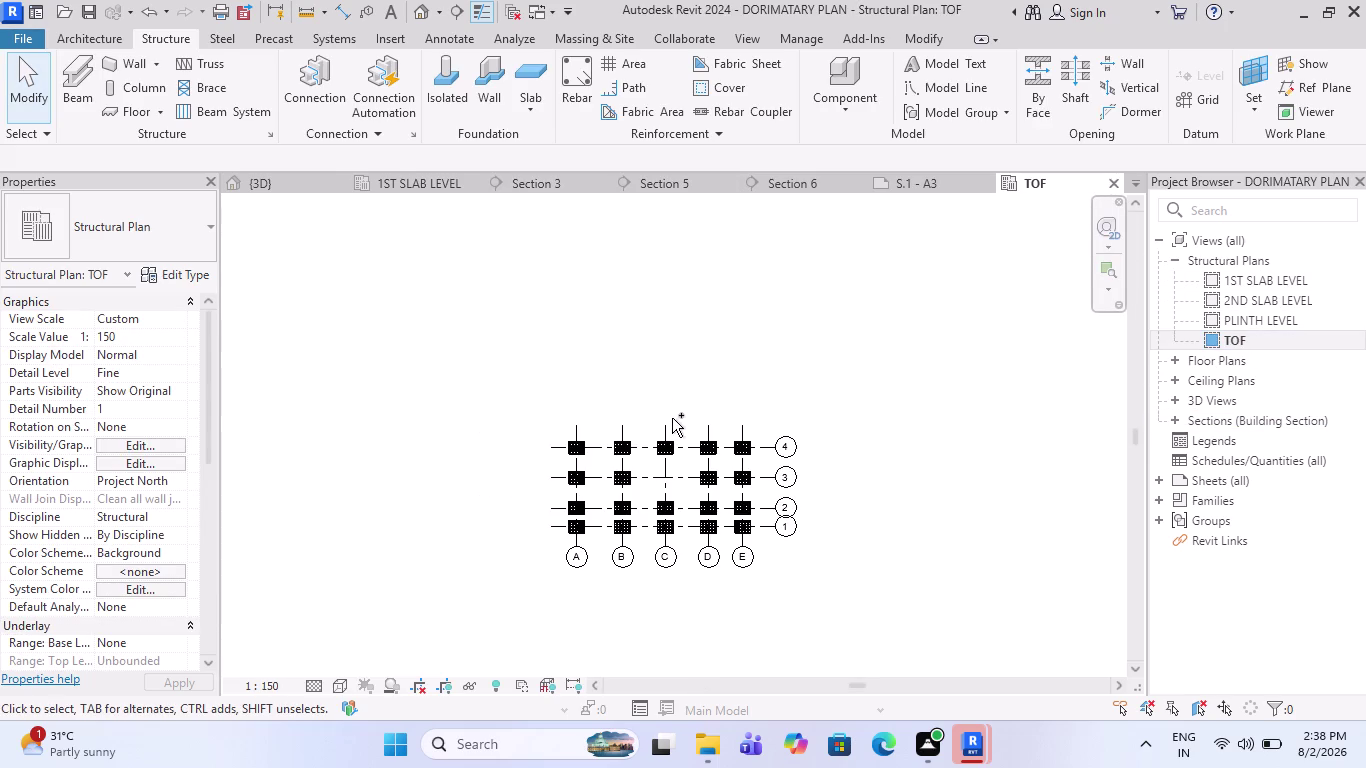
Zoom into the TOF plan's footings and switch to the Modify tab.
scroll(up, 3)
scroll(up, 3)
scroll(up, 3)
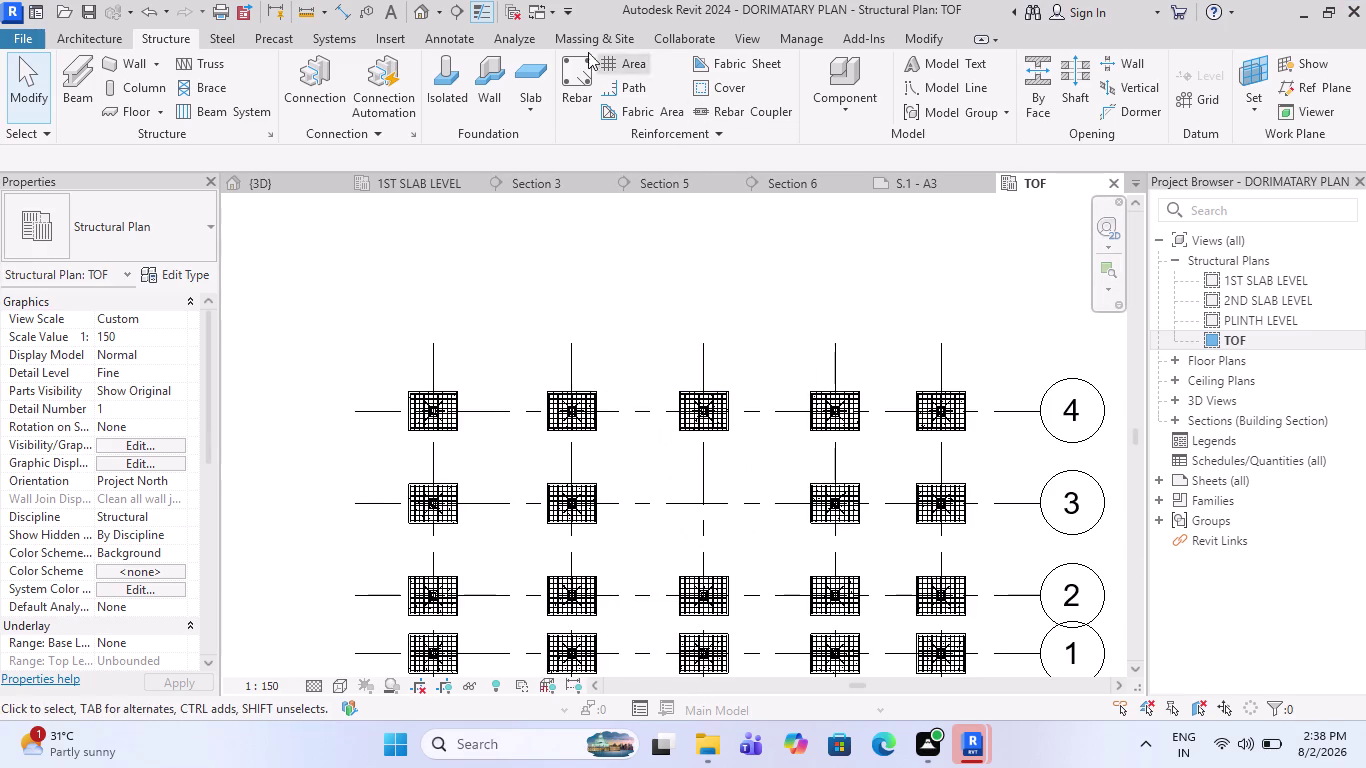
click(923, 41)
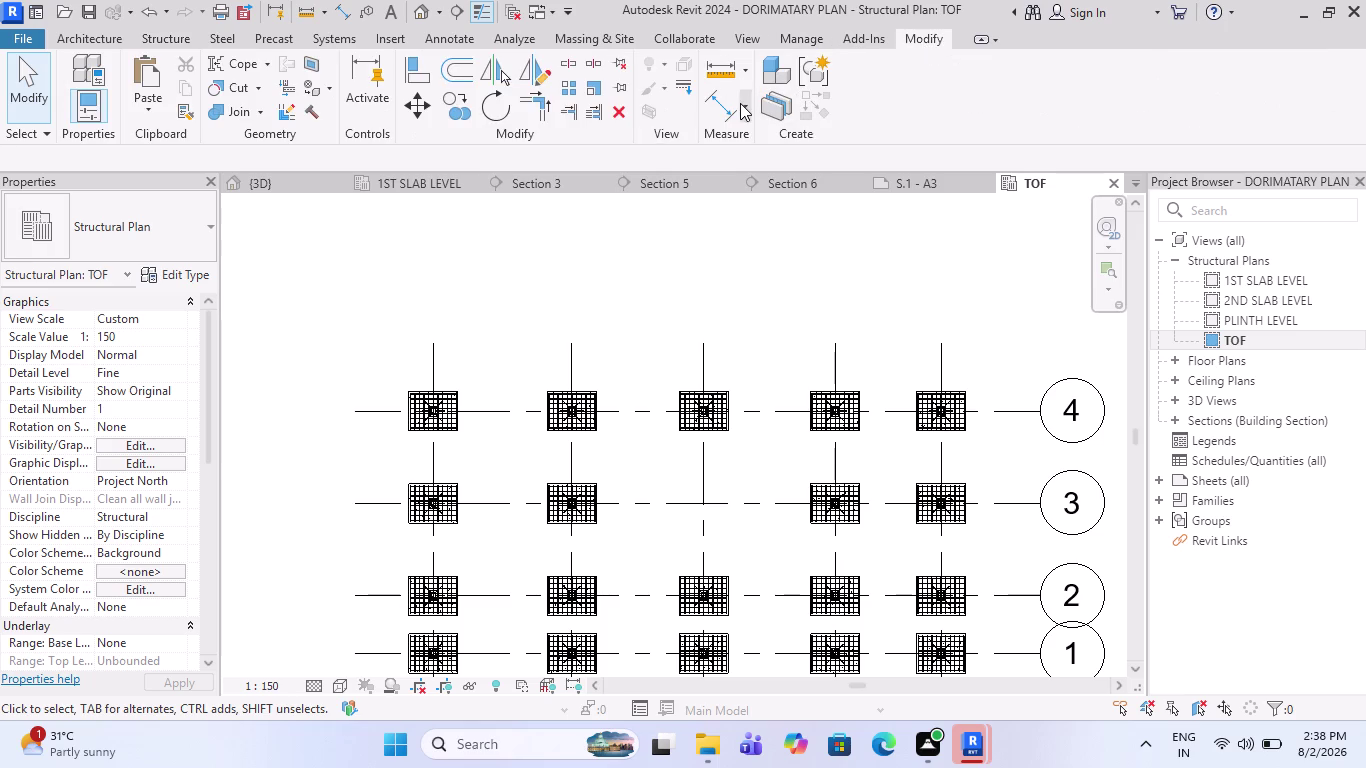
Dimension column grids A–E along the top (4230, 4015, 4015, 3230).
click(737, 105)
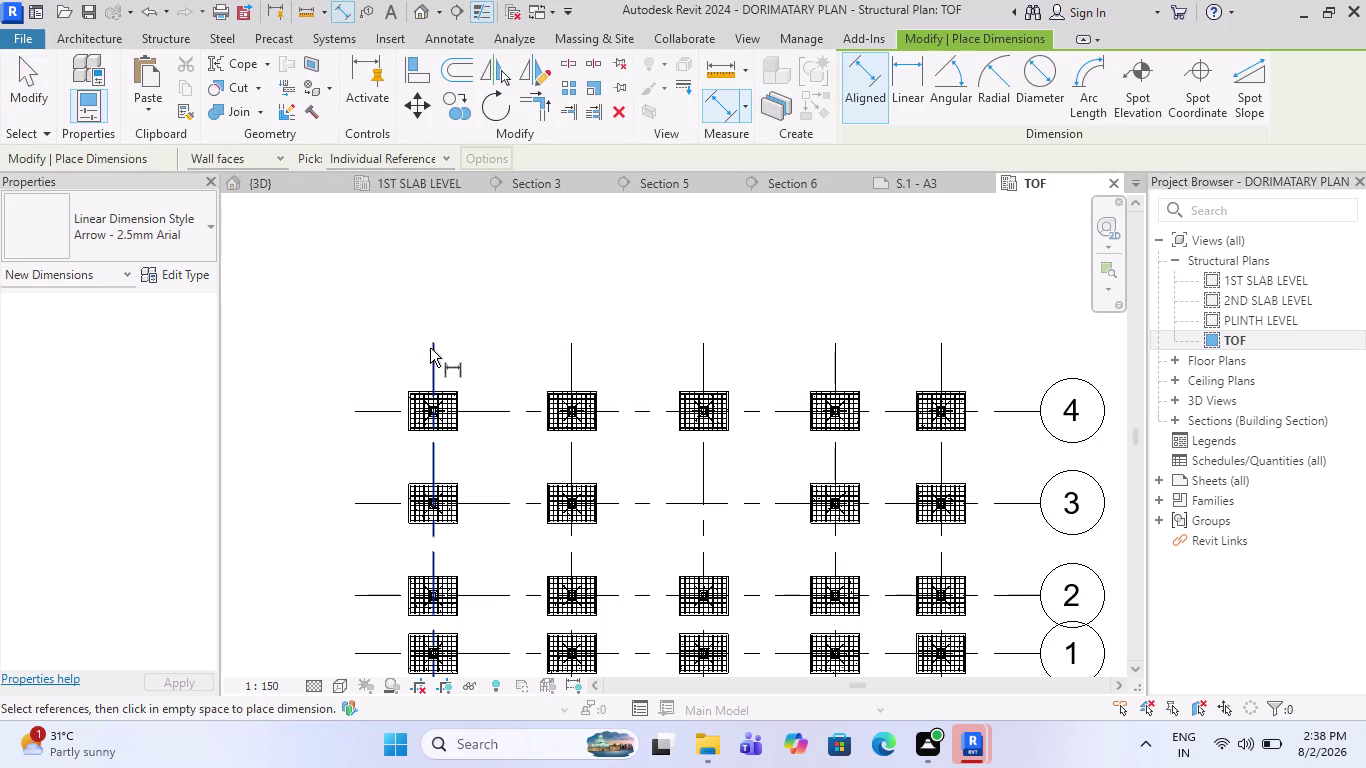
click(432, 347)
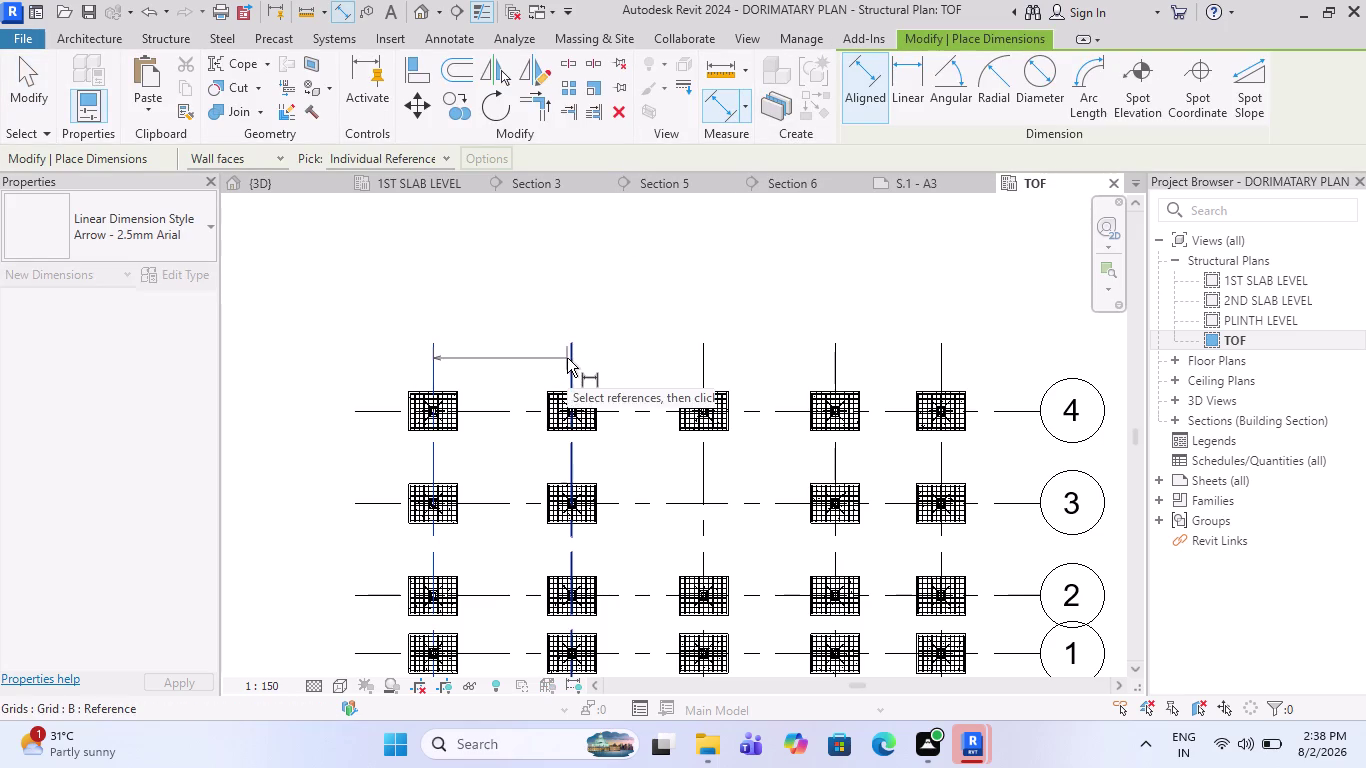
click(572, 358)
scroll(up, 3)
click(547, 350)
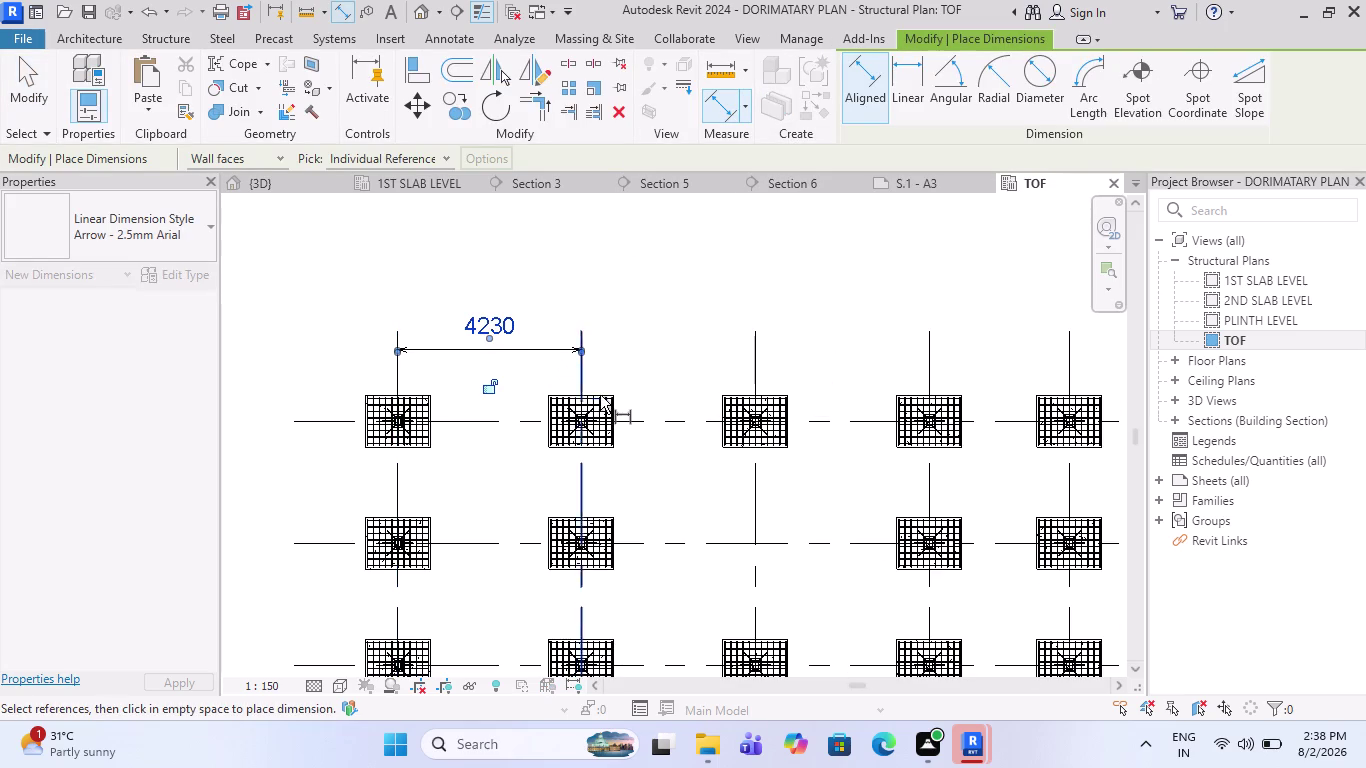
click(586, 374)
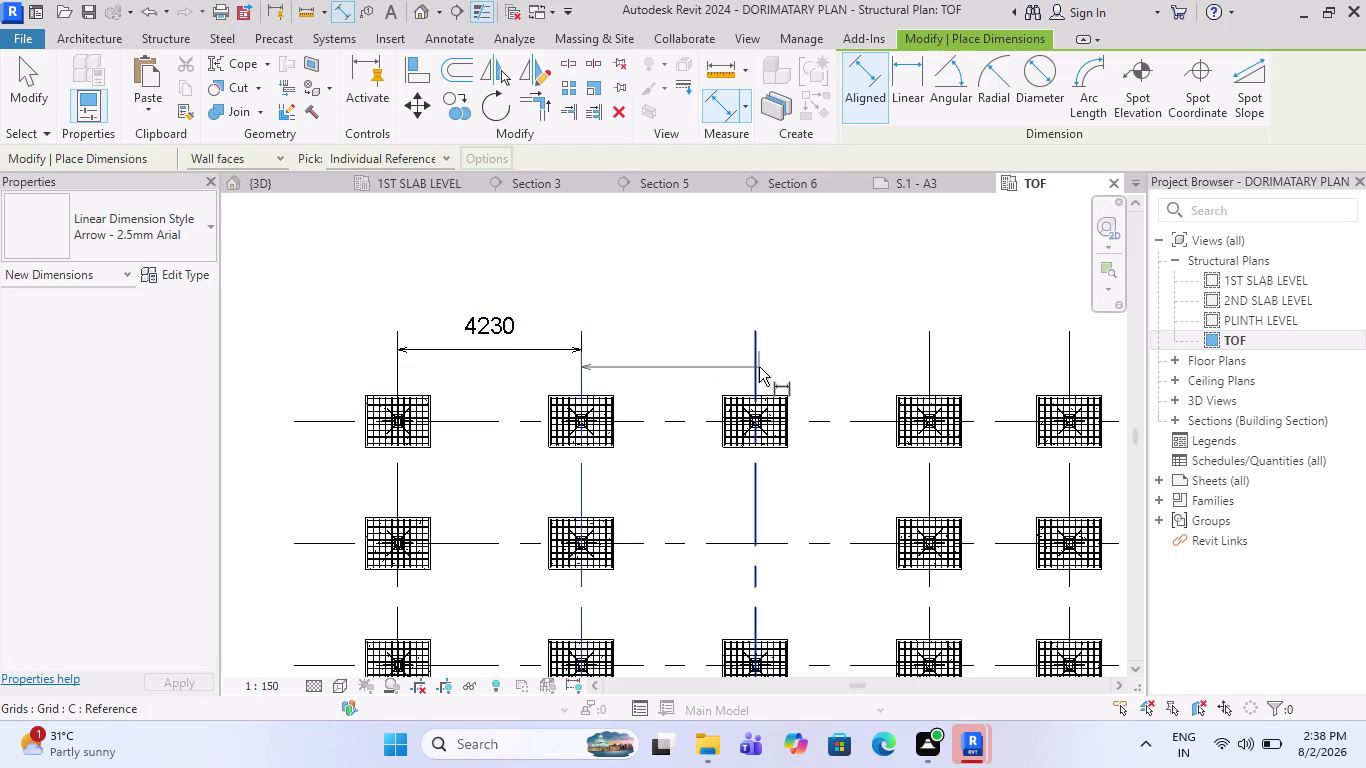
click(759, 367)
click(658, 348)
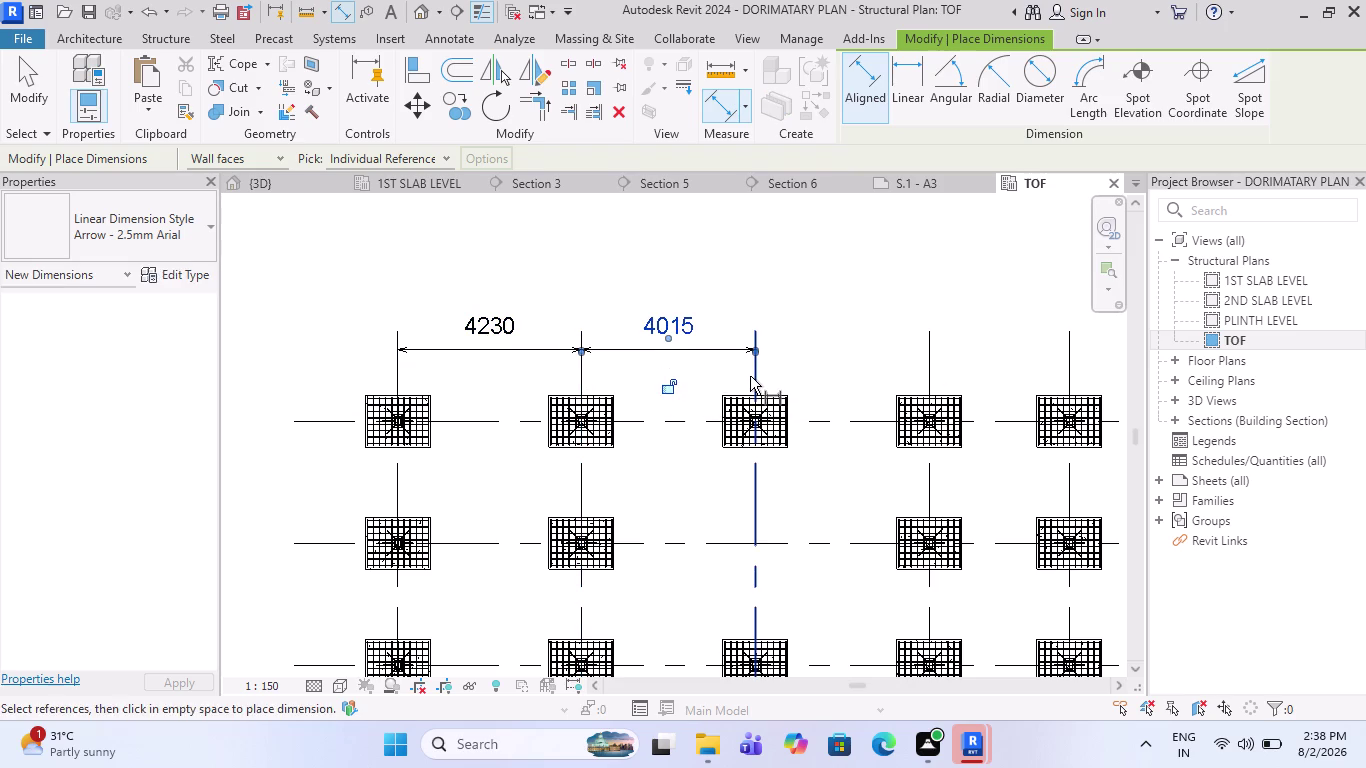
click(751, 376)
click(933, 375)
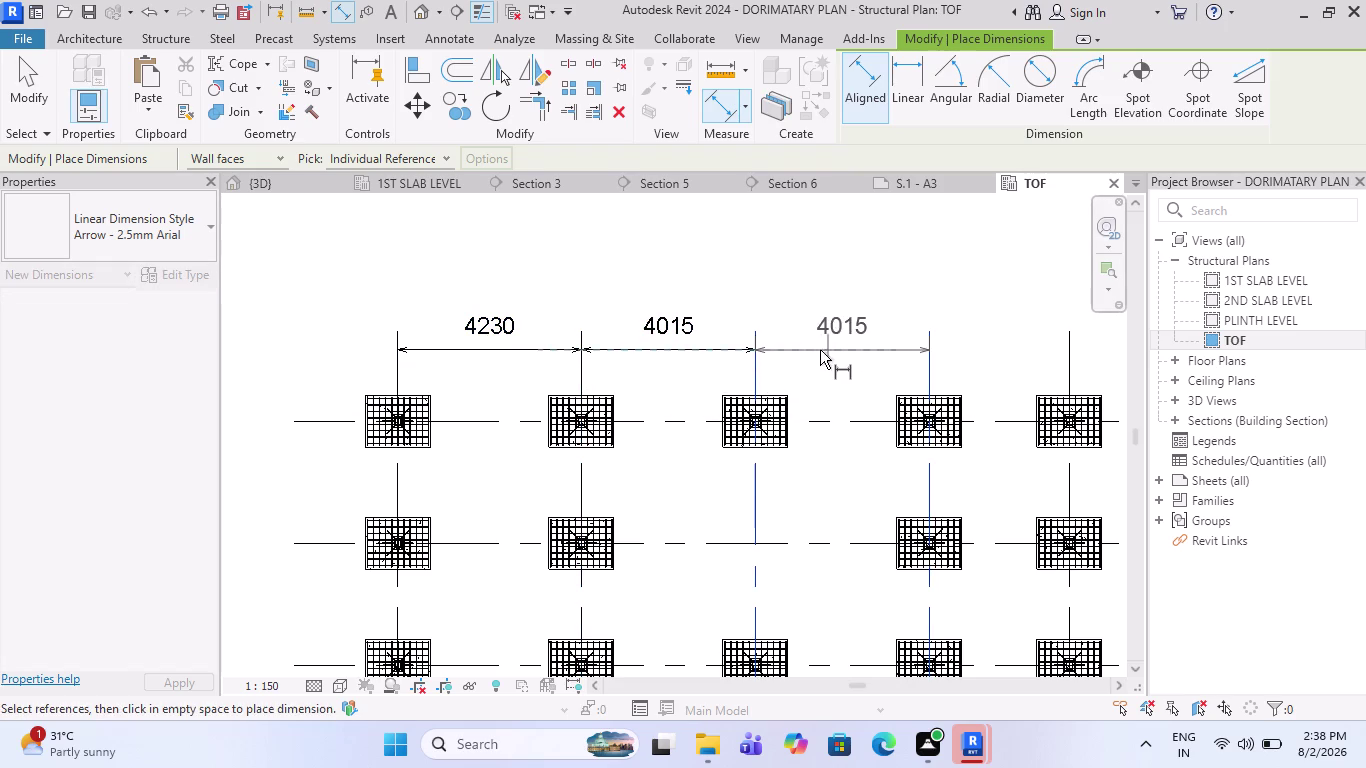
click(809, 348)
click(931, 370)
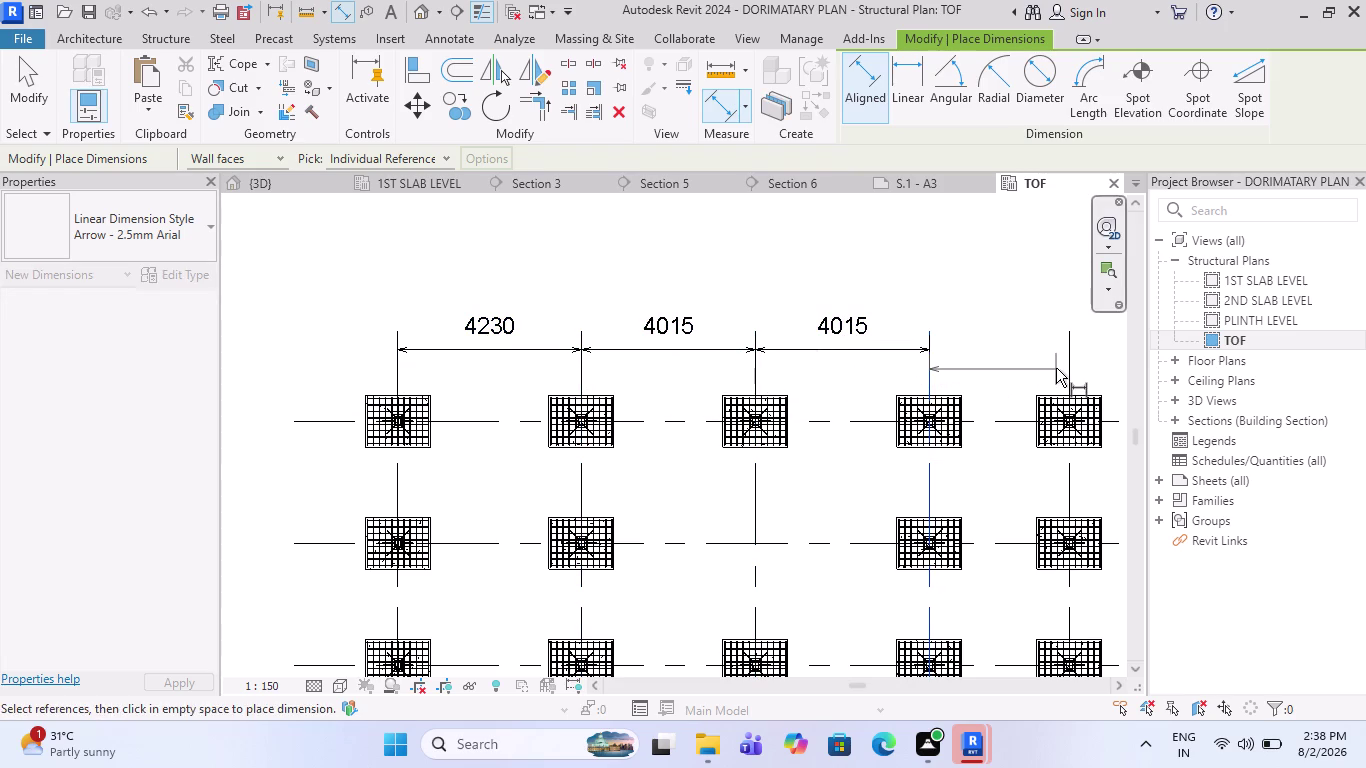
click(1072, 371)
click(943, 348)
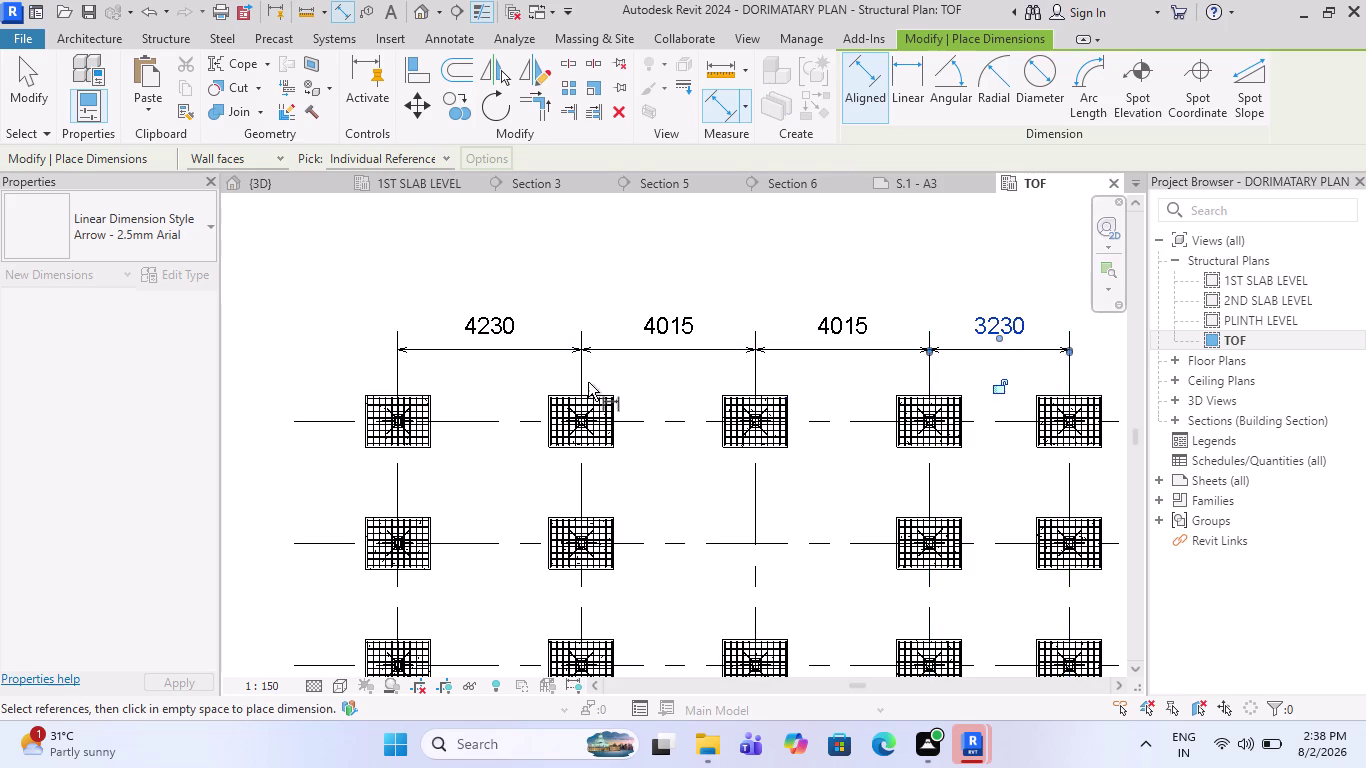
scroll(down, 3)
scroll(up, 3)
Dimension row grids 4–1 down the left (2815, 2815, 1765) and open sheet S.1 - A3.
click(359, 358)
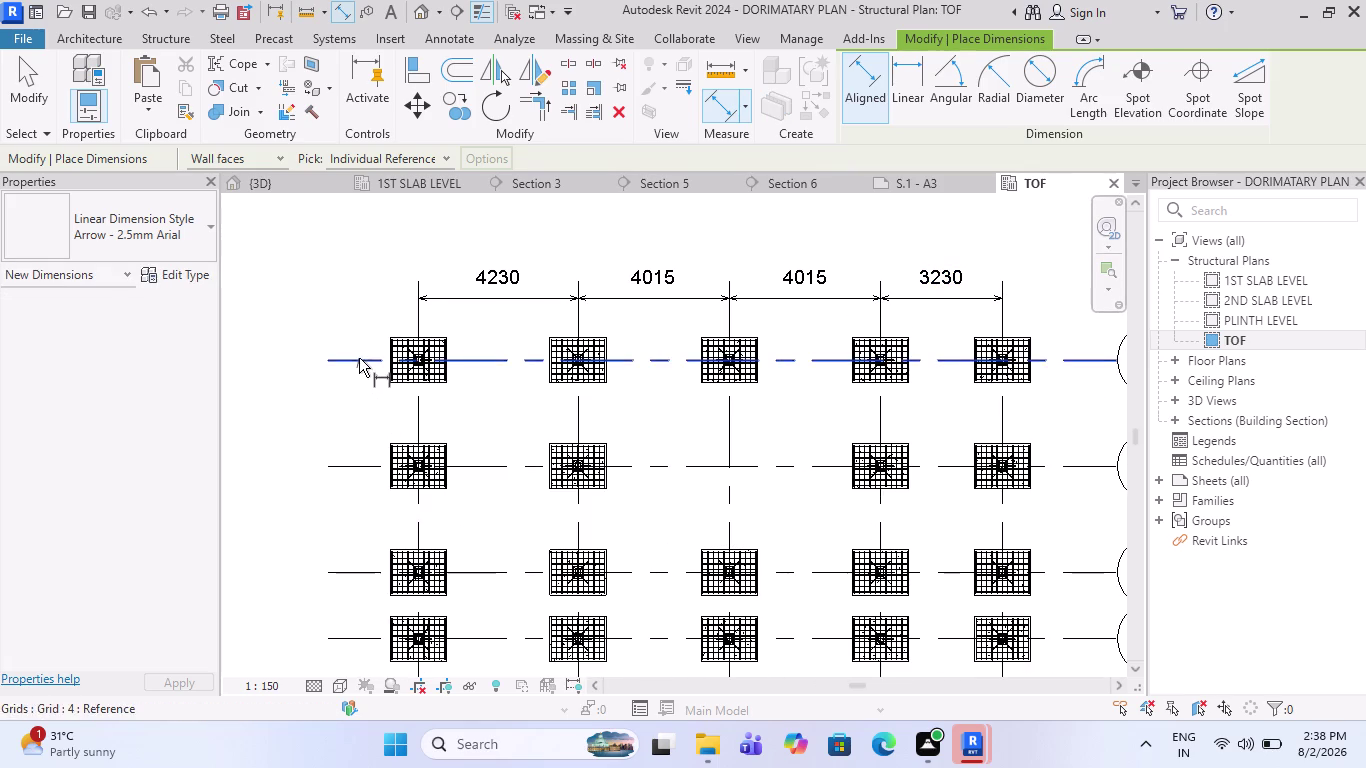
click(358, 461)
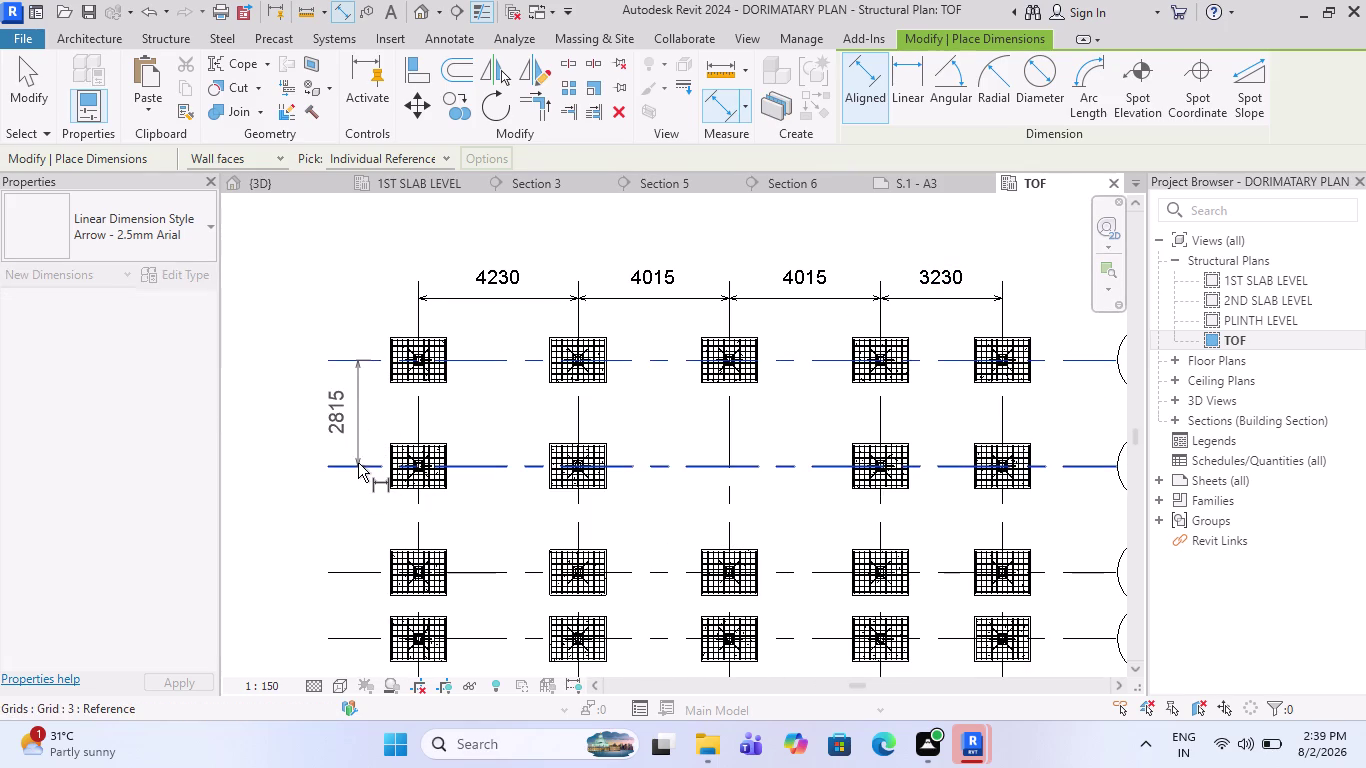
click(355, 471)
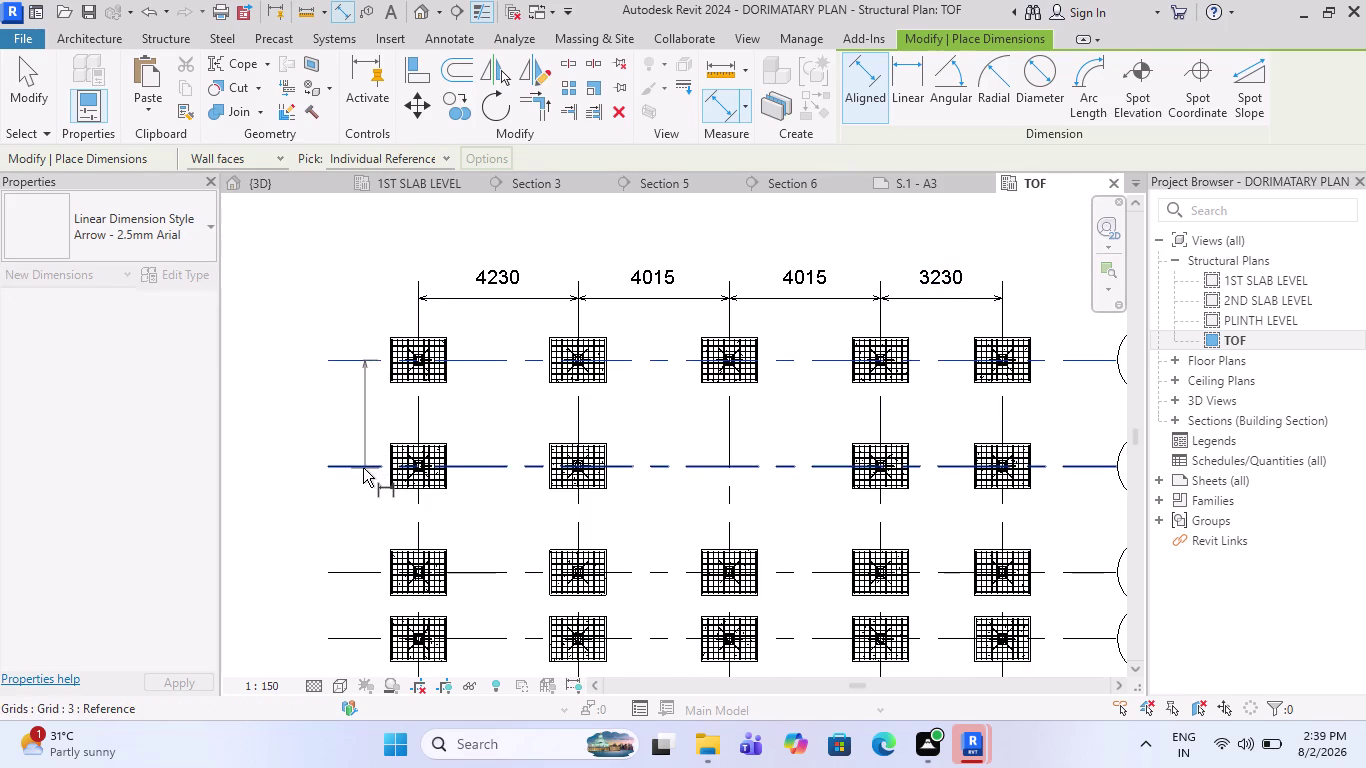
click(362, 467)
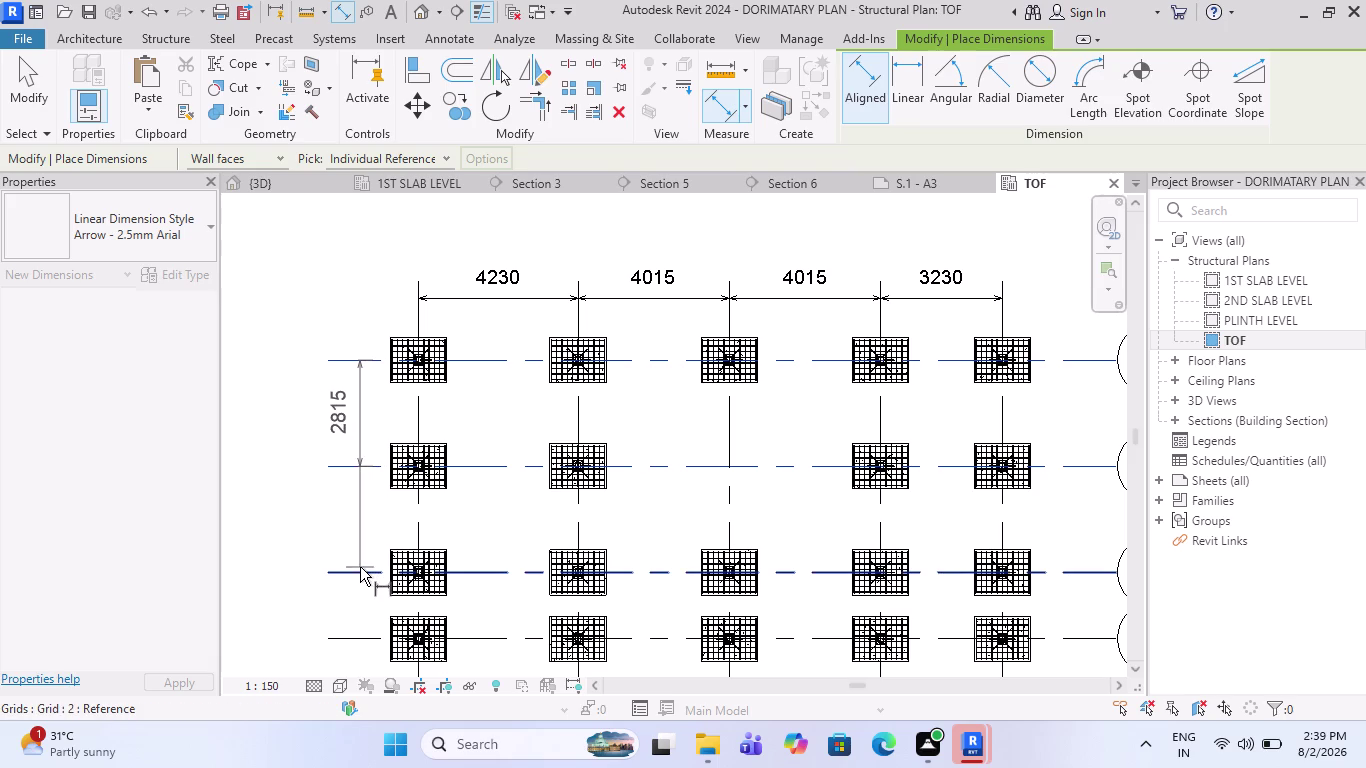
click(360, 574)
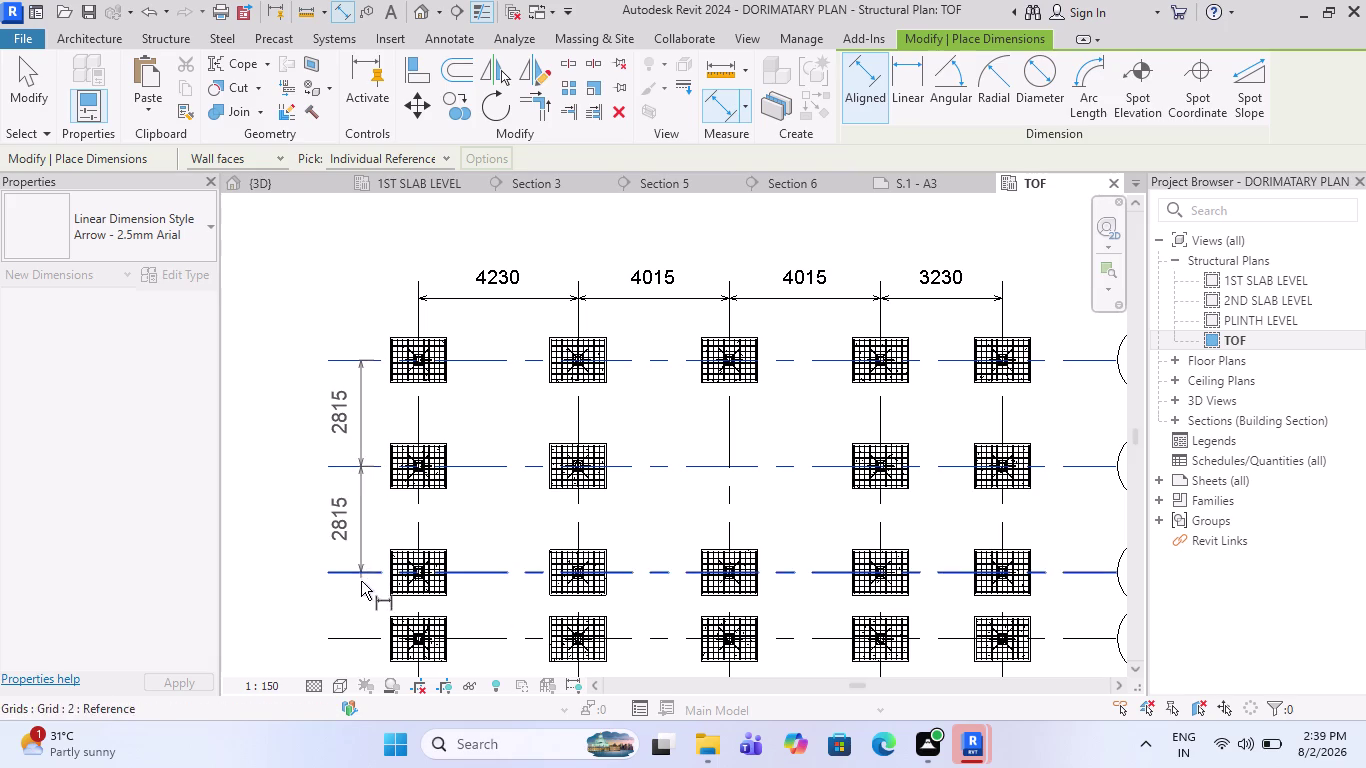
click(352, 640)
scroll(down, 3)
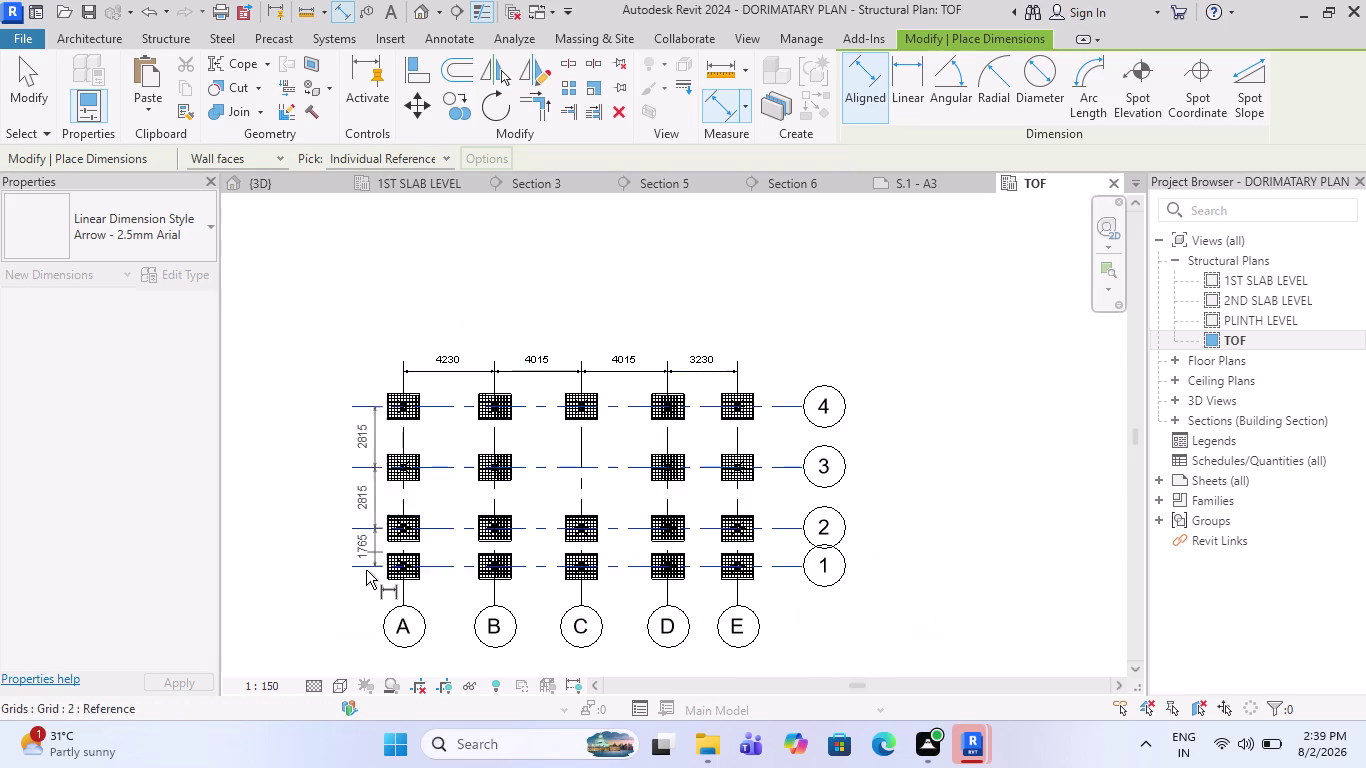
scroll(up, 3)
click(375, 583)
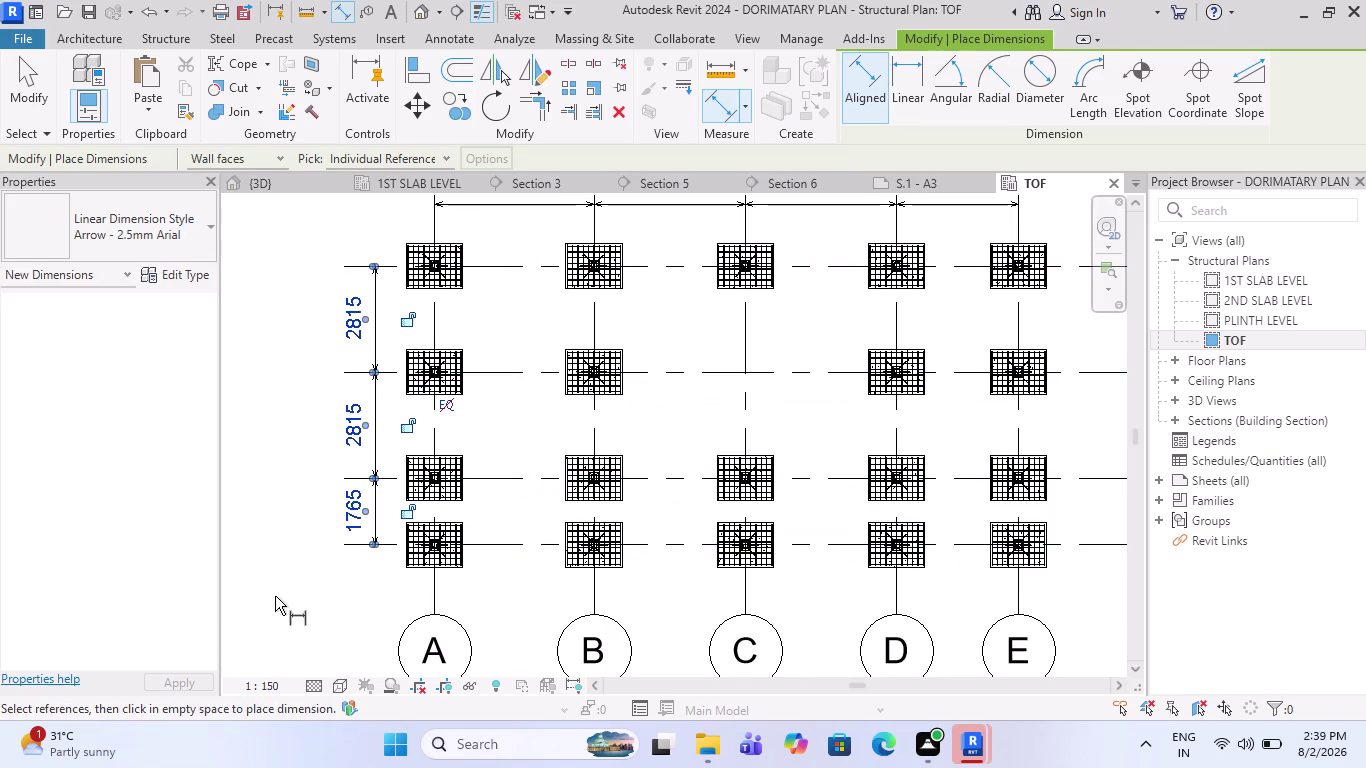
scroll(down, 3)
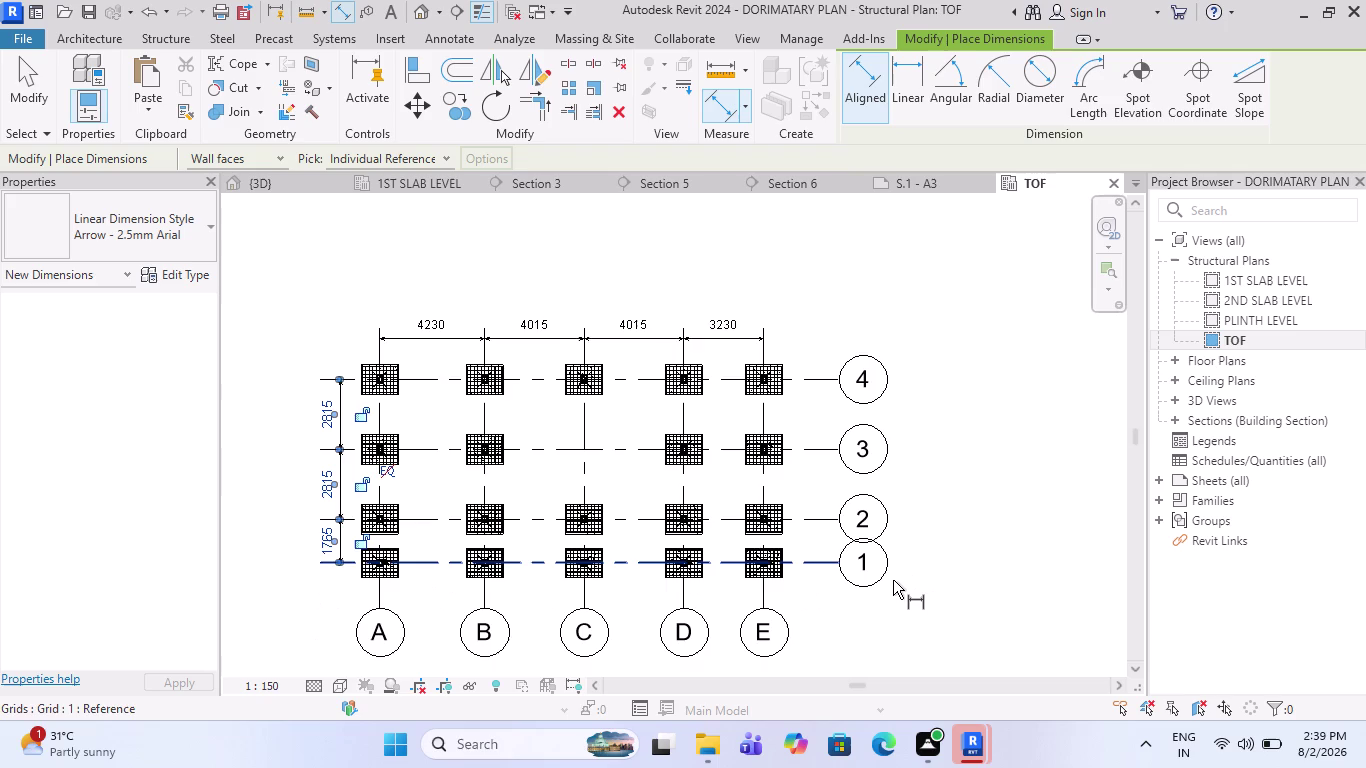
scroll(up, 3)
key(Escape)
scroll(down, 3)
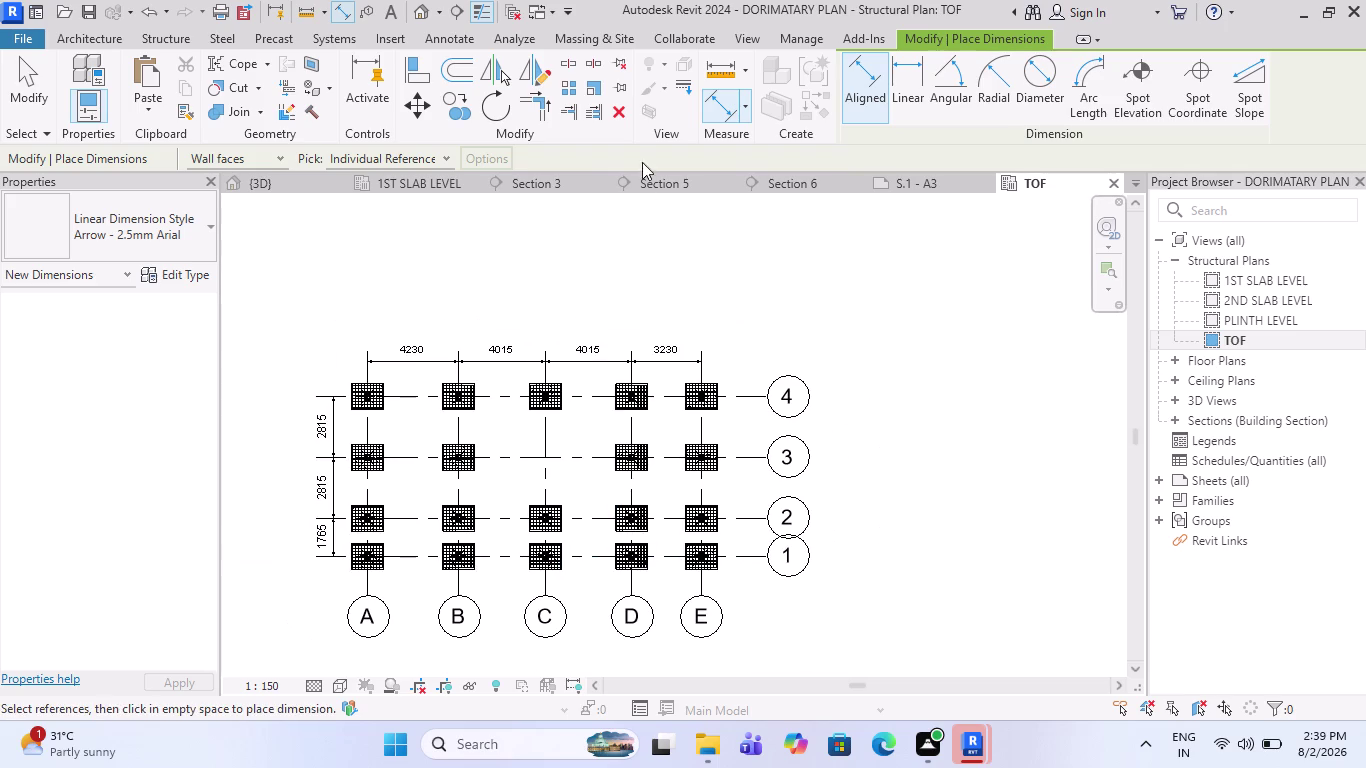
click(905, 191)
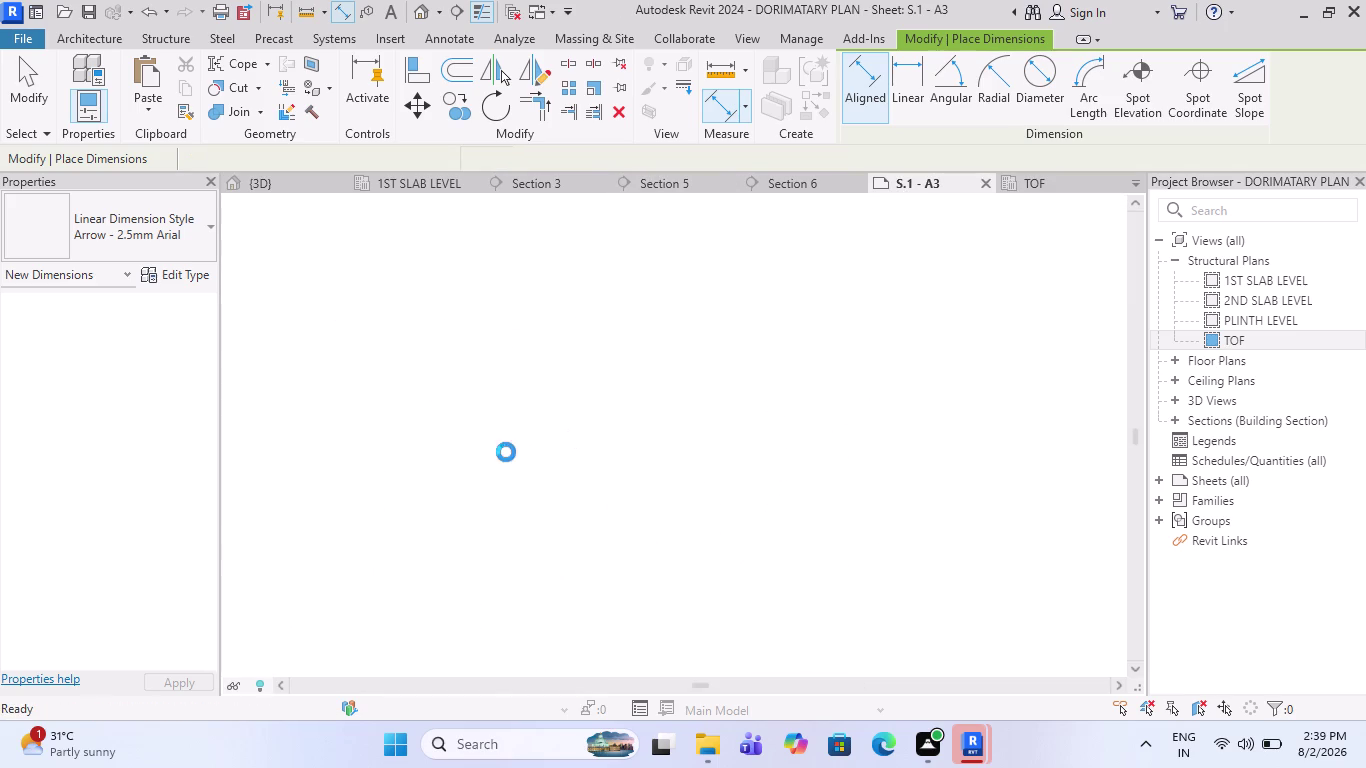
Zoom over sheet S.1 - A3 to check the grid plan layout, then open the PLINTH LEVEL plan.
scroll(up, 3)
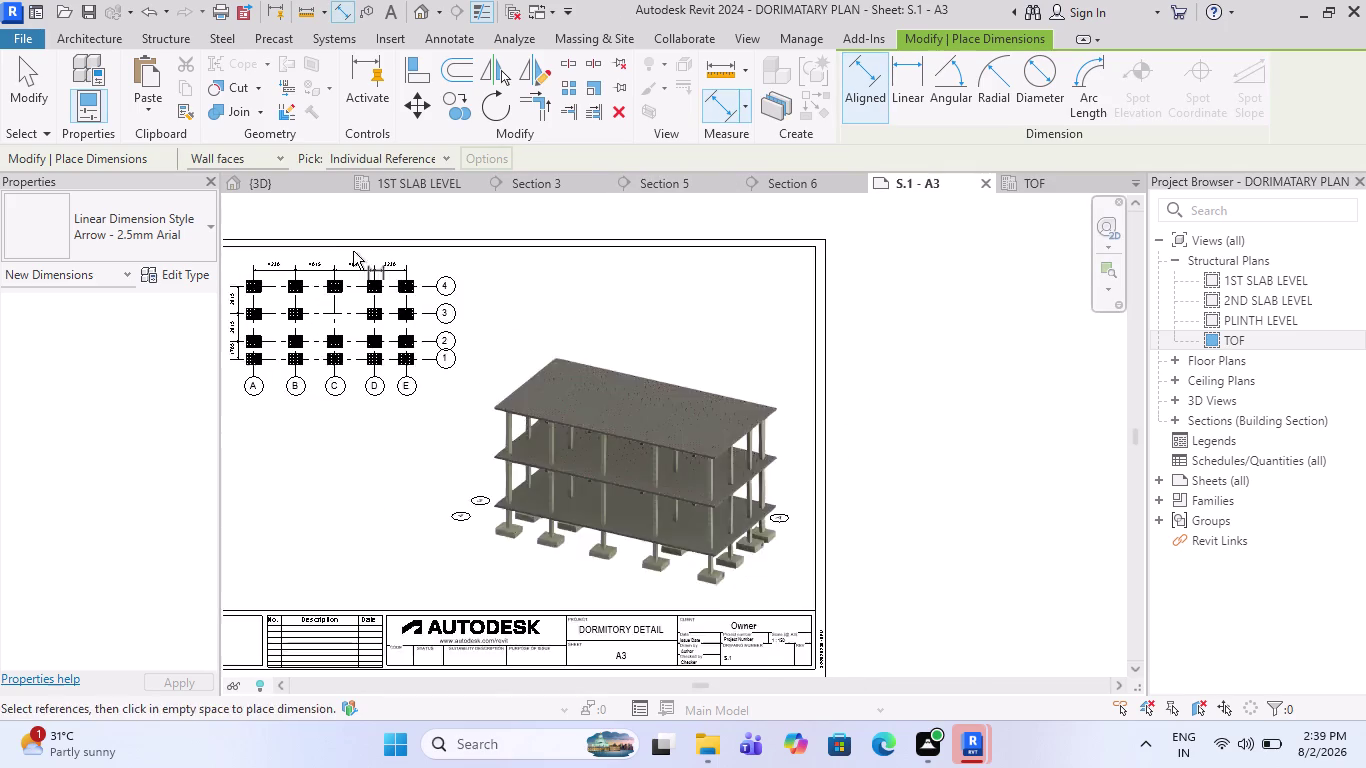
scroll(up, 3)
scroll(down, 3)
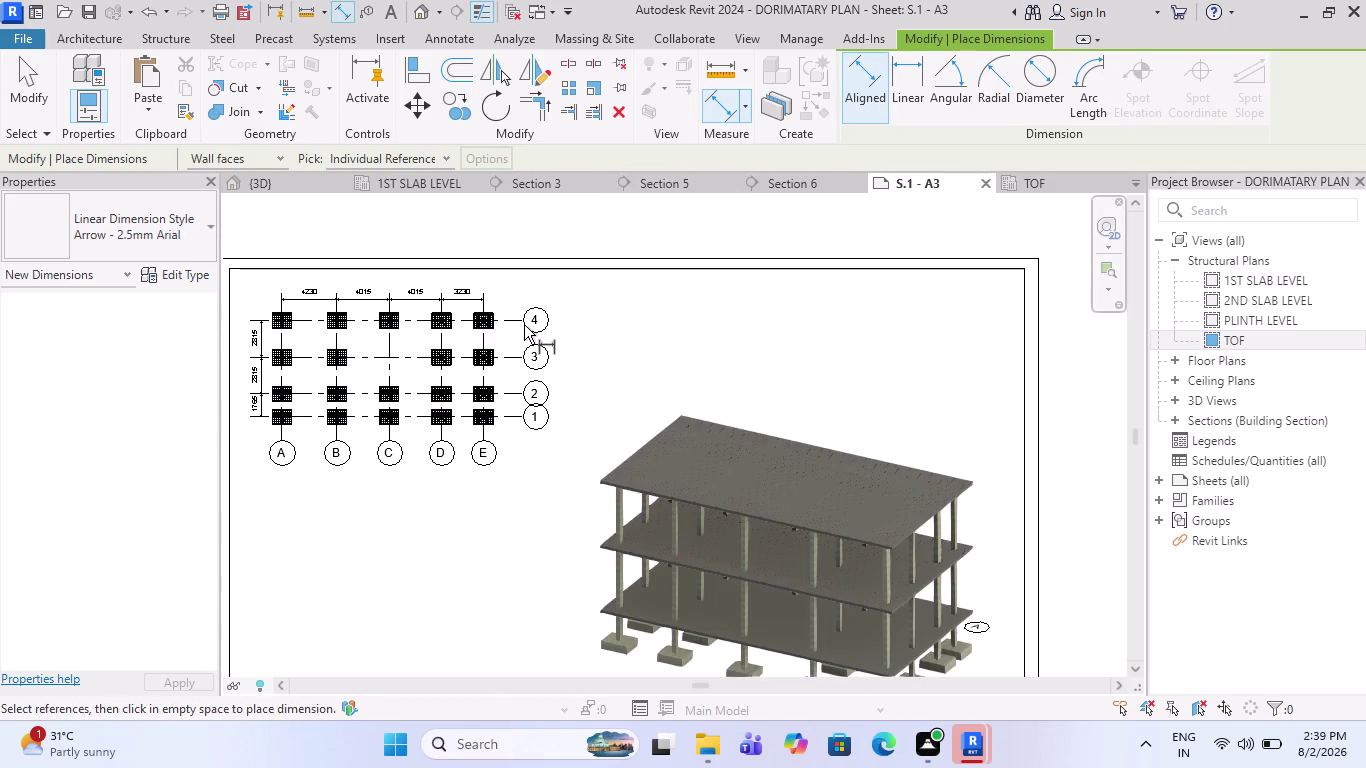
scroll(down, 3)
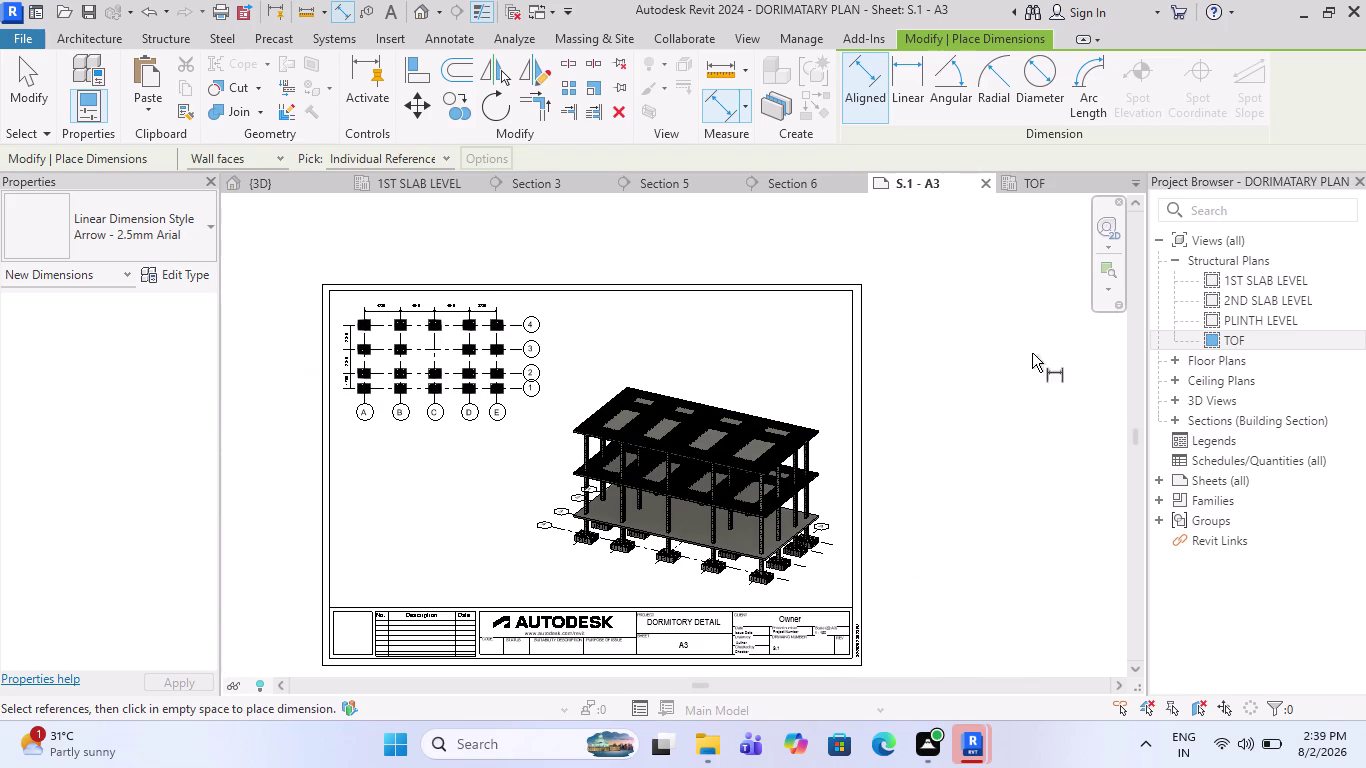
double_click(1254, 315)
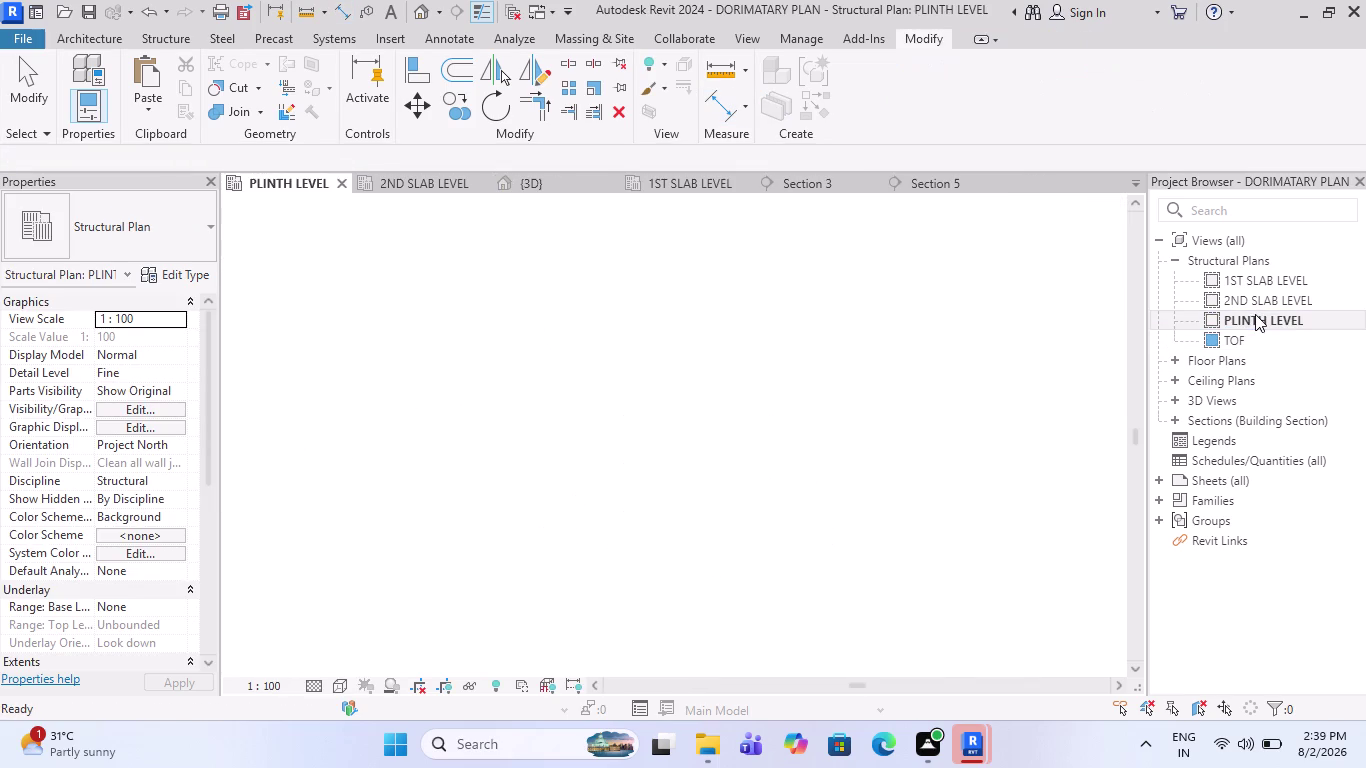
Zoom and pan the PLINTH LEVEL plan to view beam framing across grids A–E and 1–4, then clear the selection.
scroll(up, 3)
scroll(up, 3)
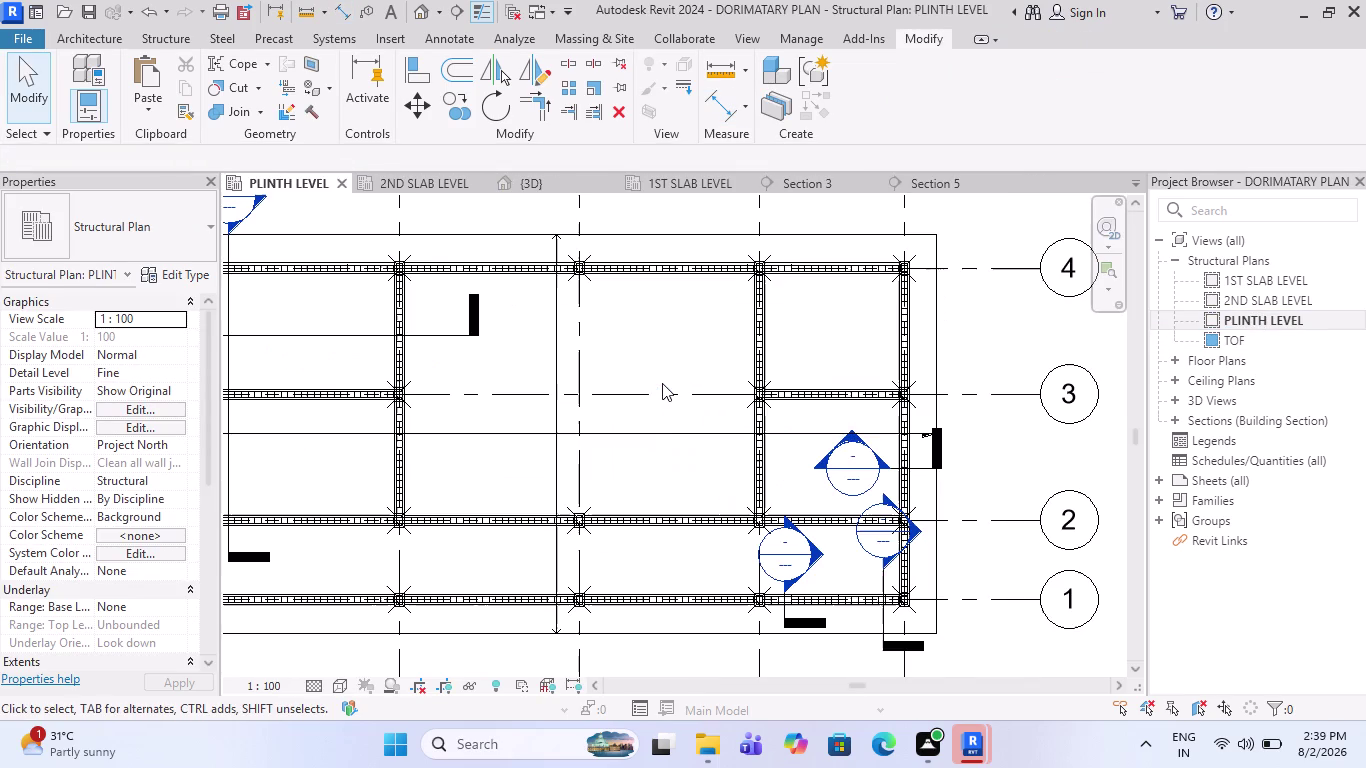
scroll(down, 3)
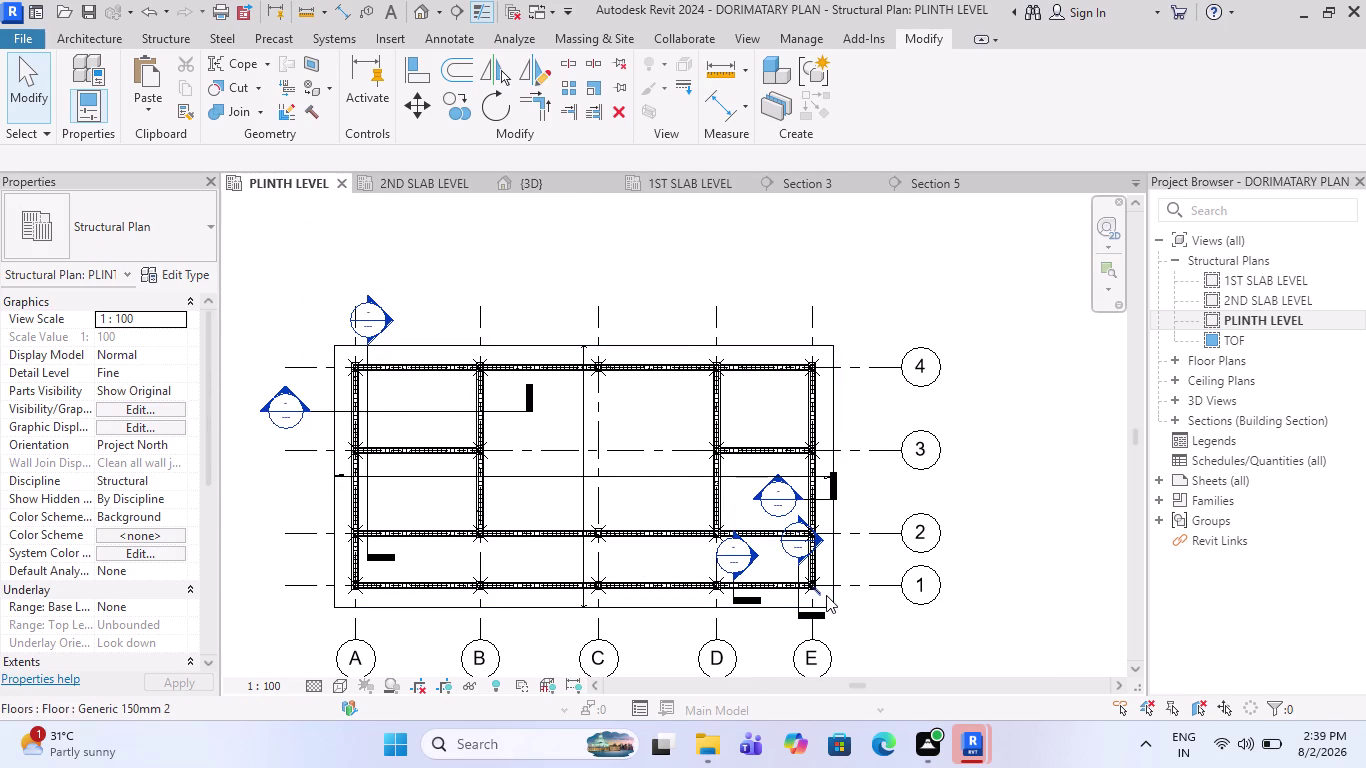
scroll(up, 3)
drag(827, 604, 276, 277)
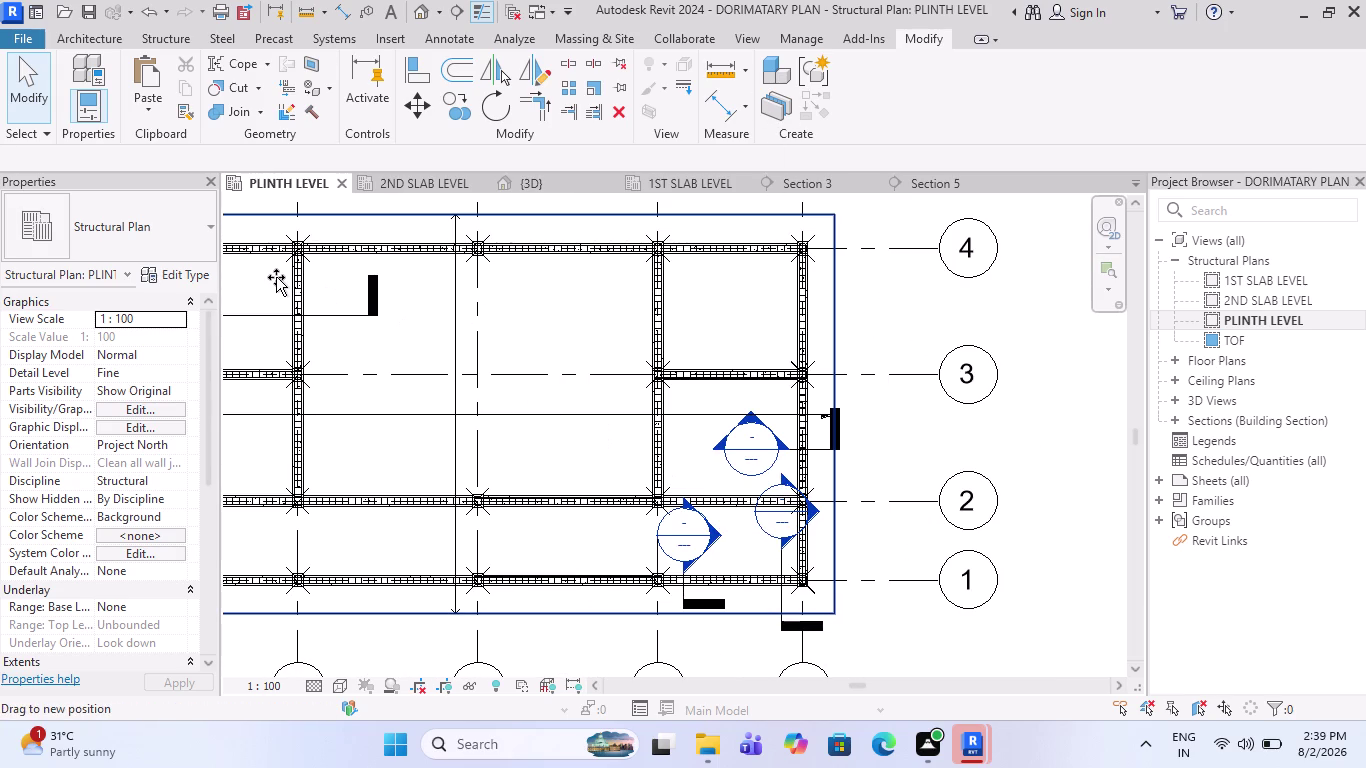
drag(276, 277, 505, 347)
drag(505, 347, 584, 353)
scroll(down, 3)
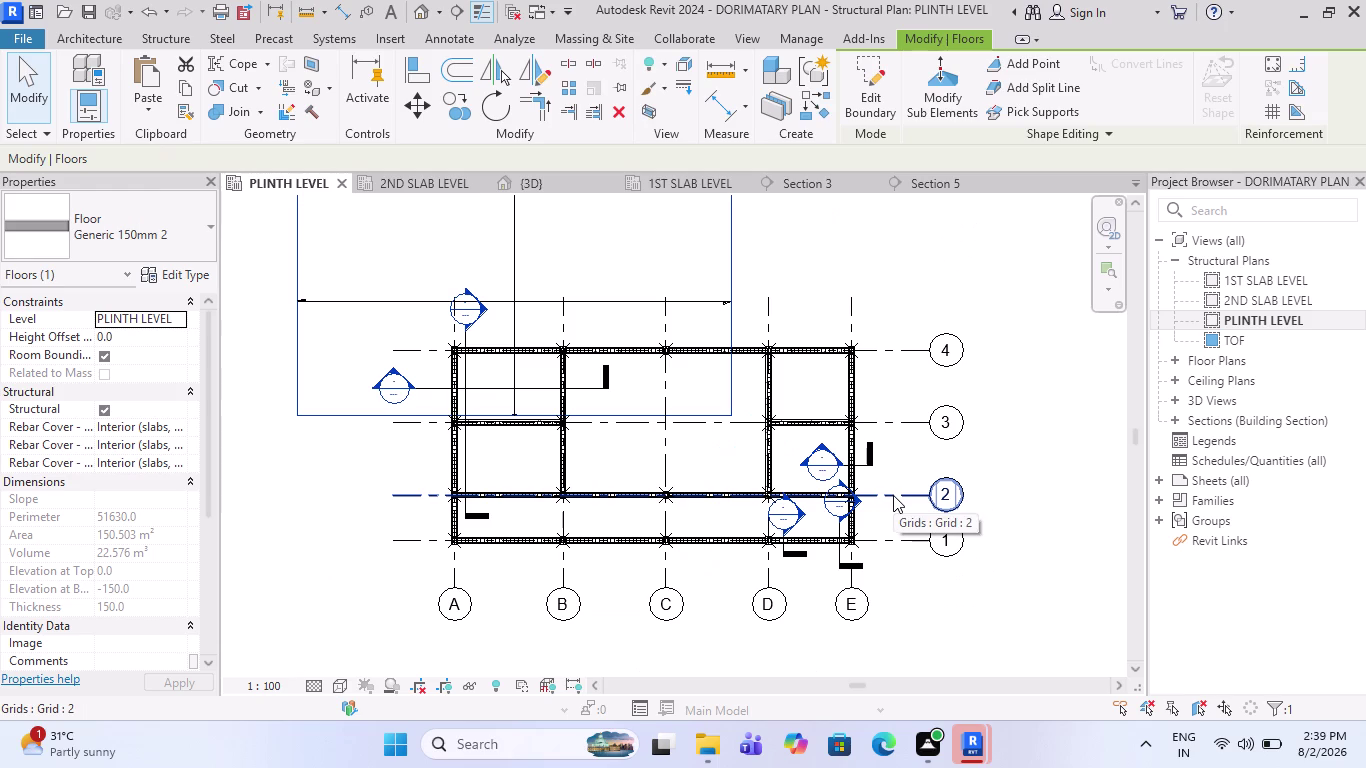
scroll(down, 3)
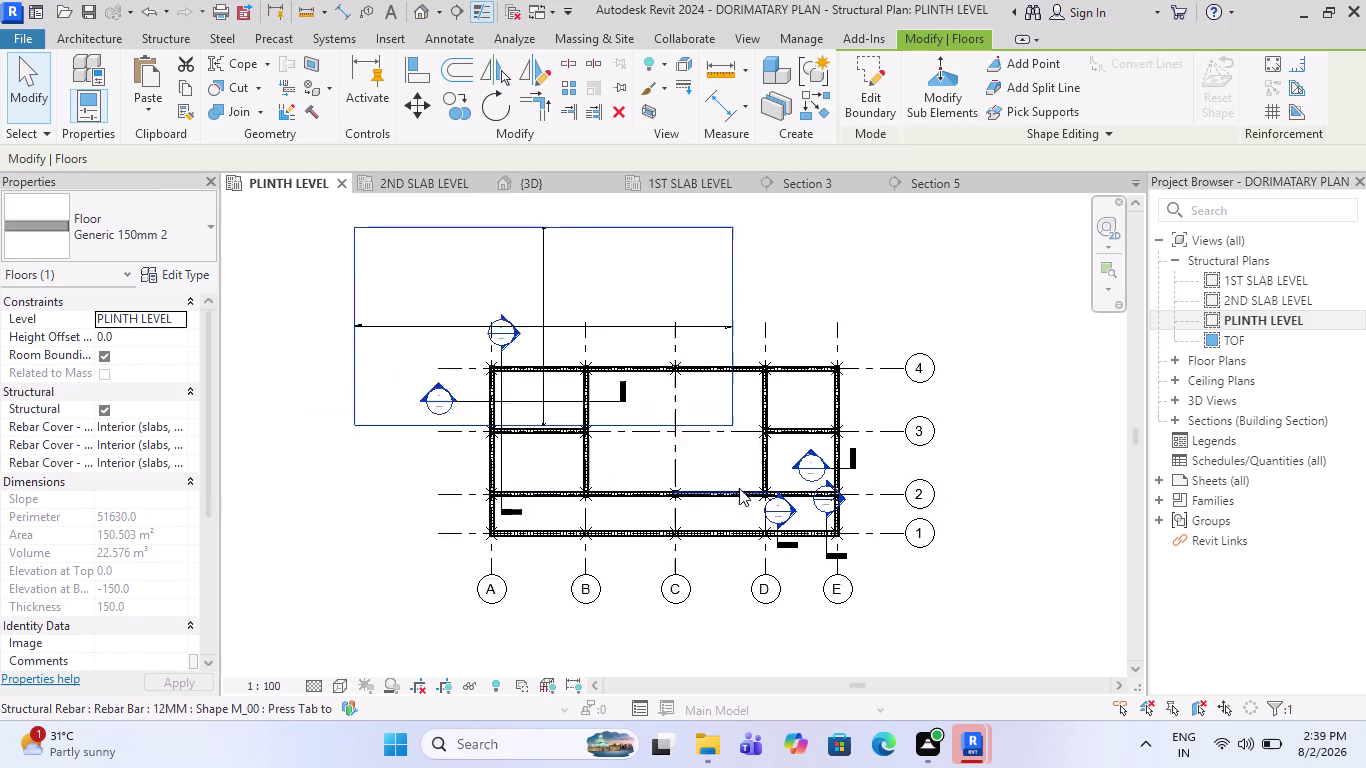
key(Escape)
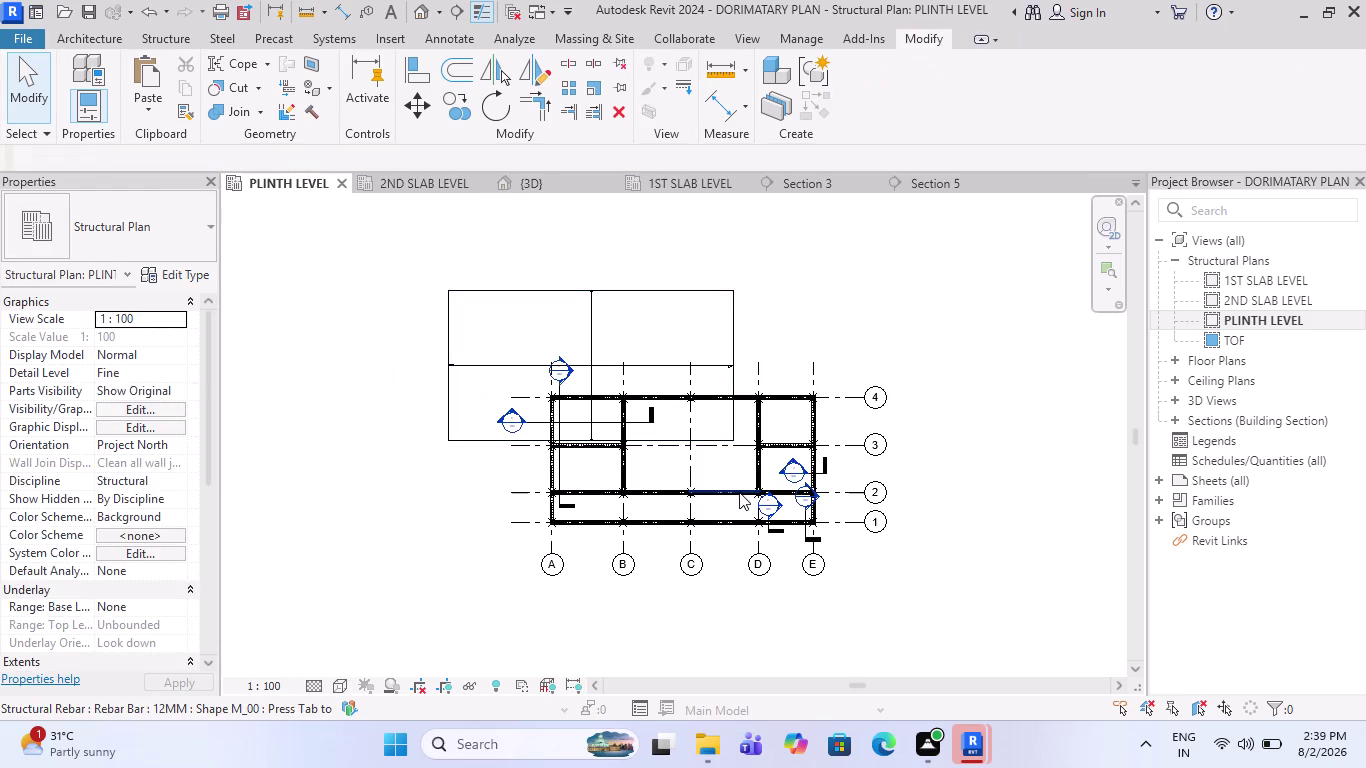